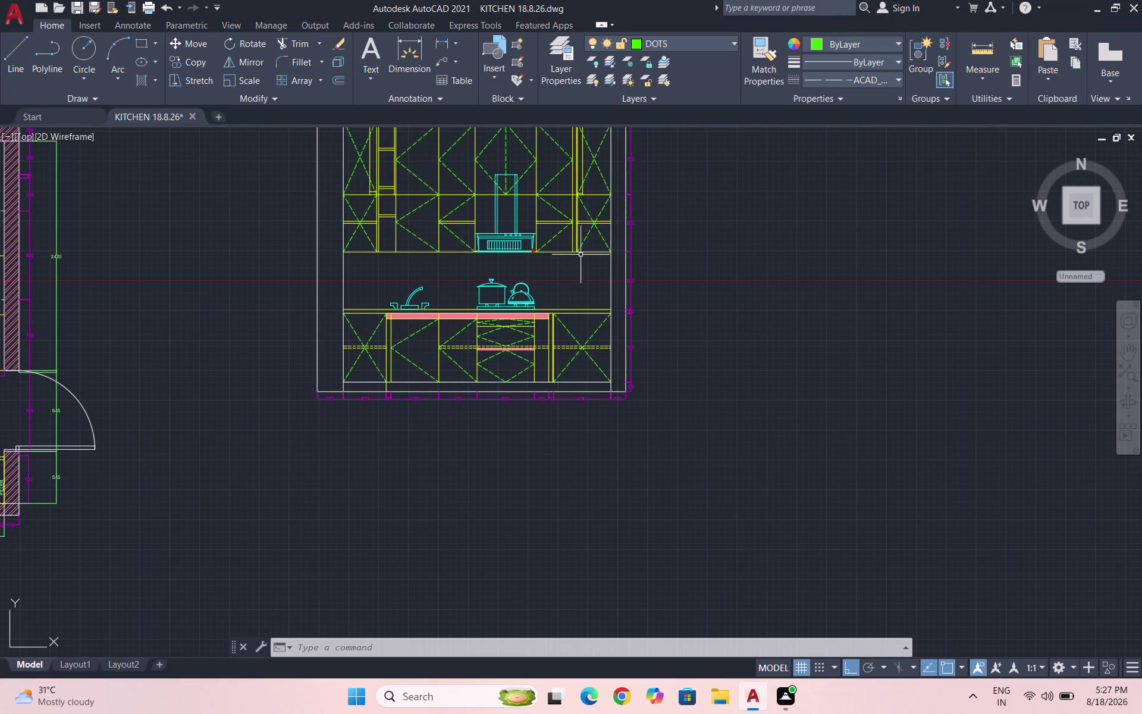
Offset the wall-cabinet bottom line by 15 to form a narrow band beneath it.
scroll(up, 3)
drag(546, 268, 539, 260)
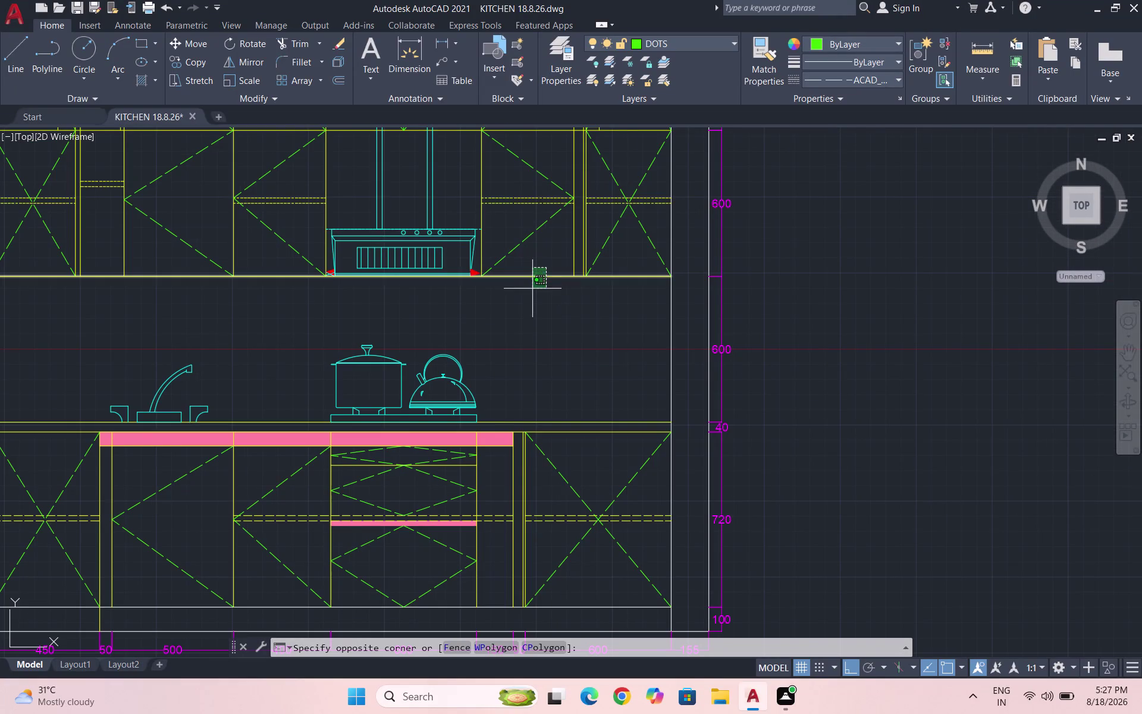
click(532, 290)
key(o)
key(Return)
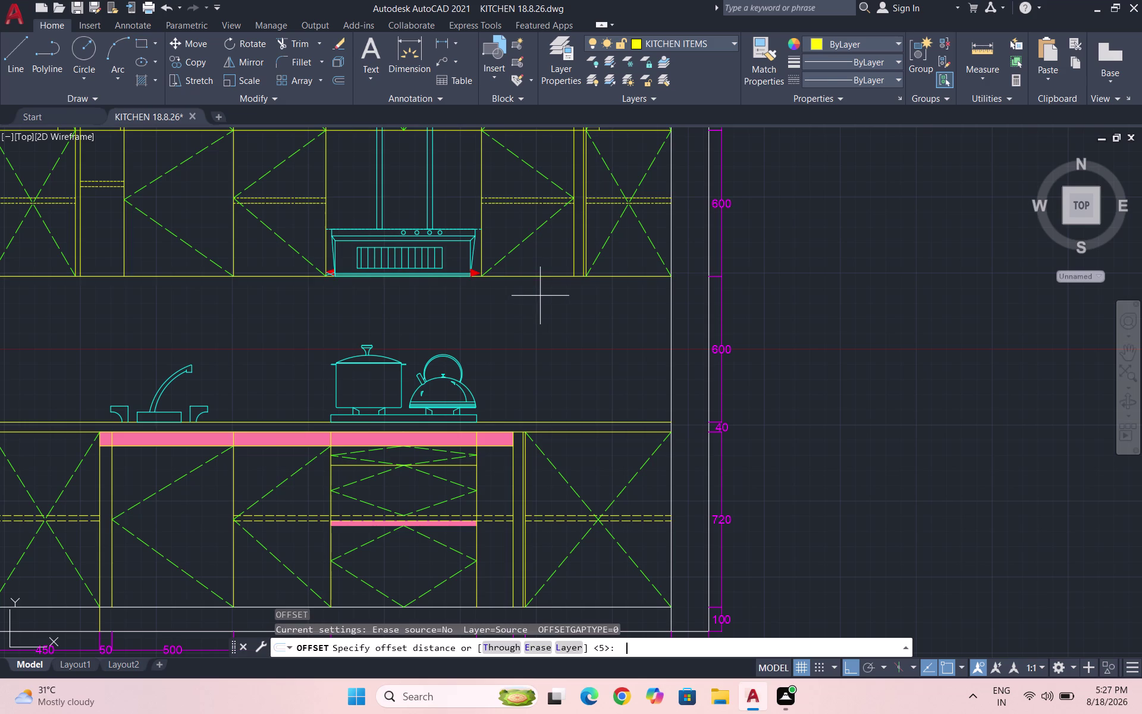
text(15)
key(shift+Return)
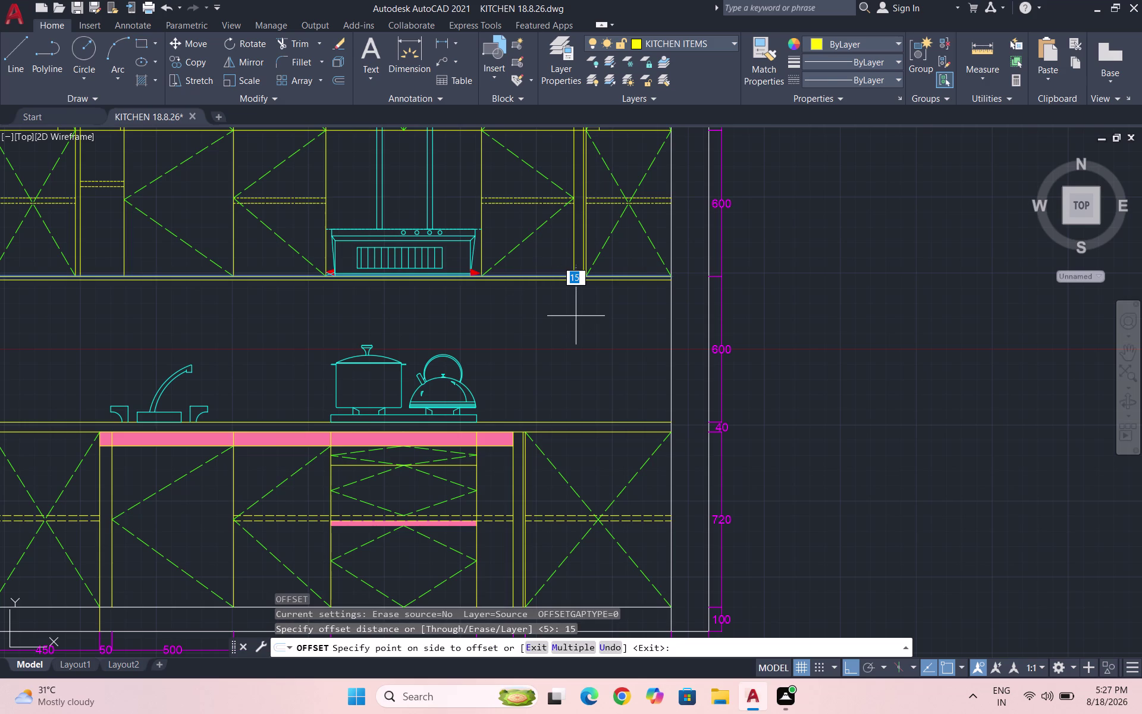
text(20)
key(Return)
key(Escape)
scroll(down, 3)
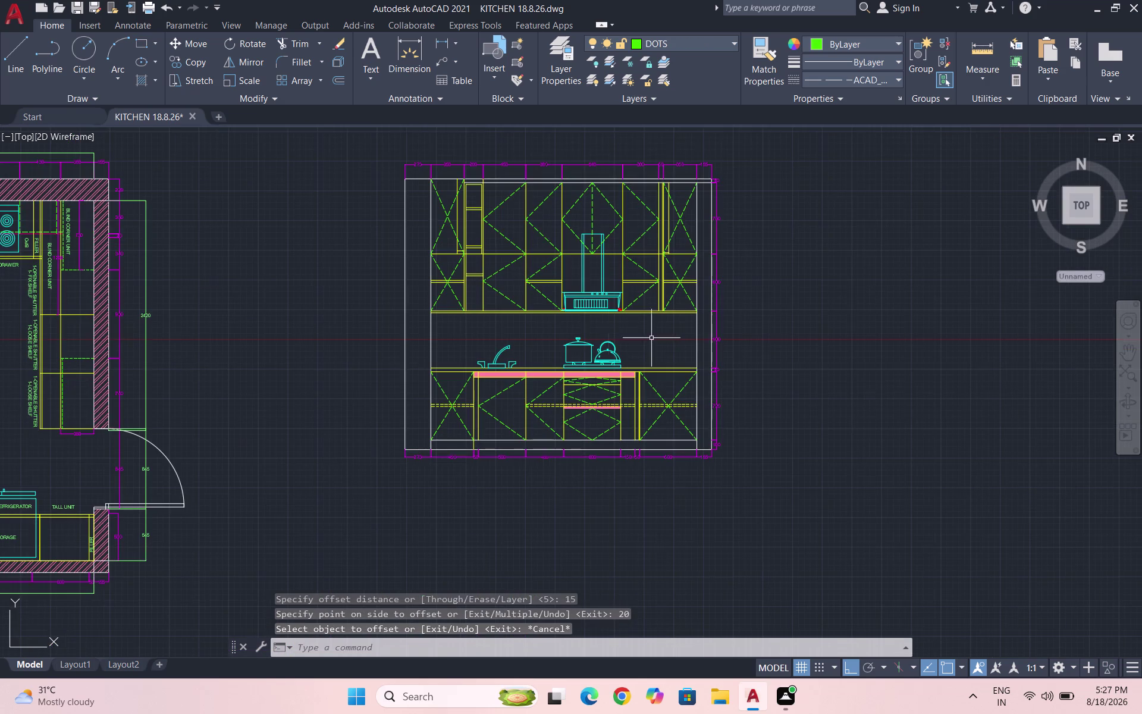
scroll(up, 3)
Make HATCH the current layer and fill the strip under the wall cabinets with SOLID hatch.
click(694, 44)
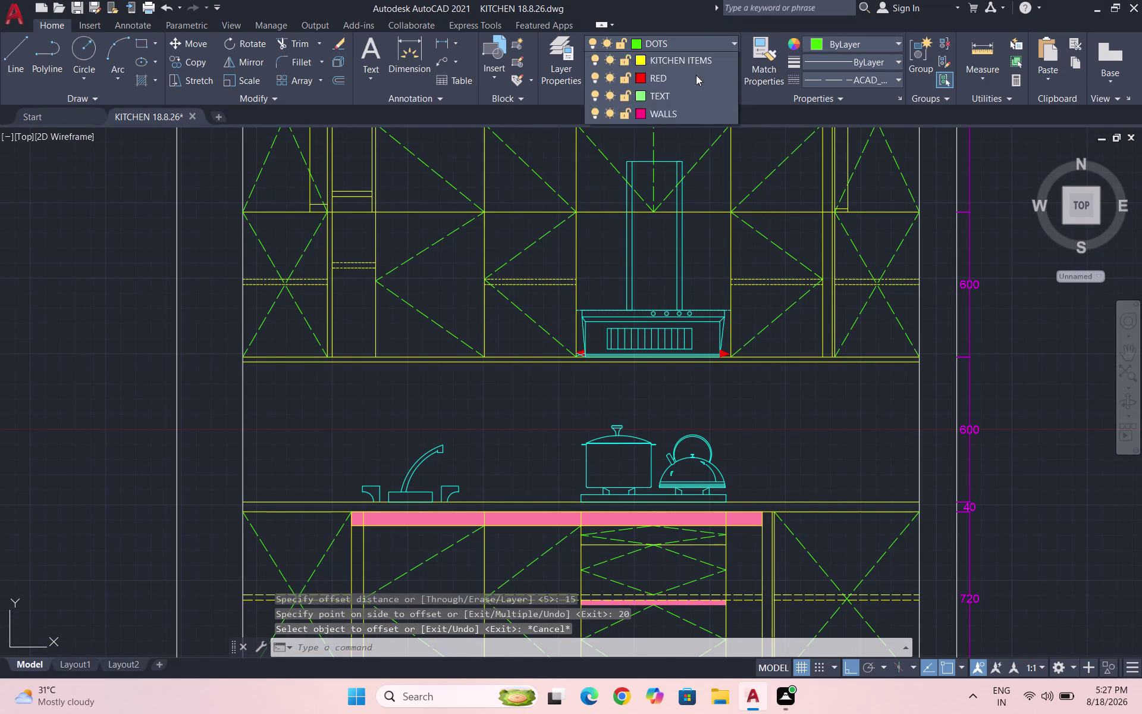
click(682, 156)
key(h)
key(Return)
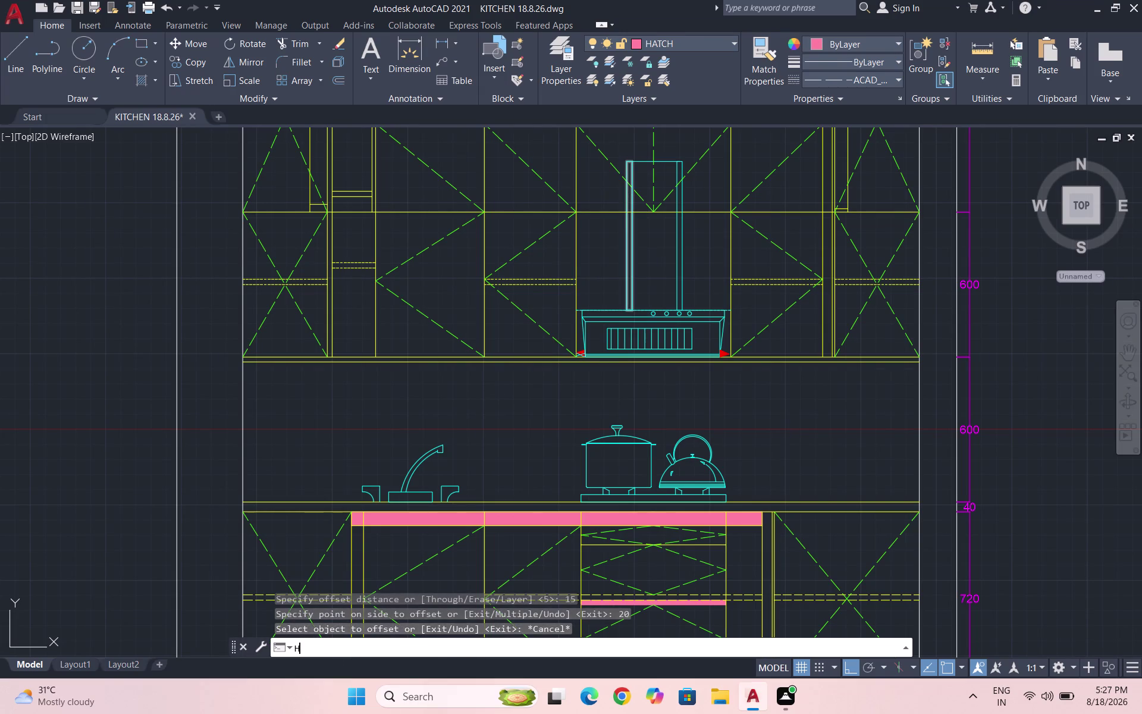
click(129, 83)
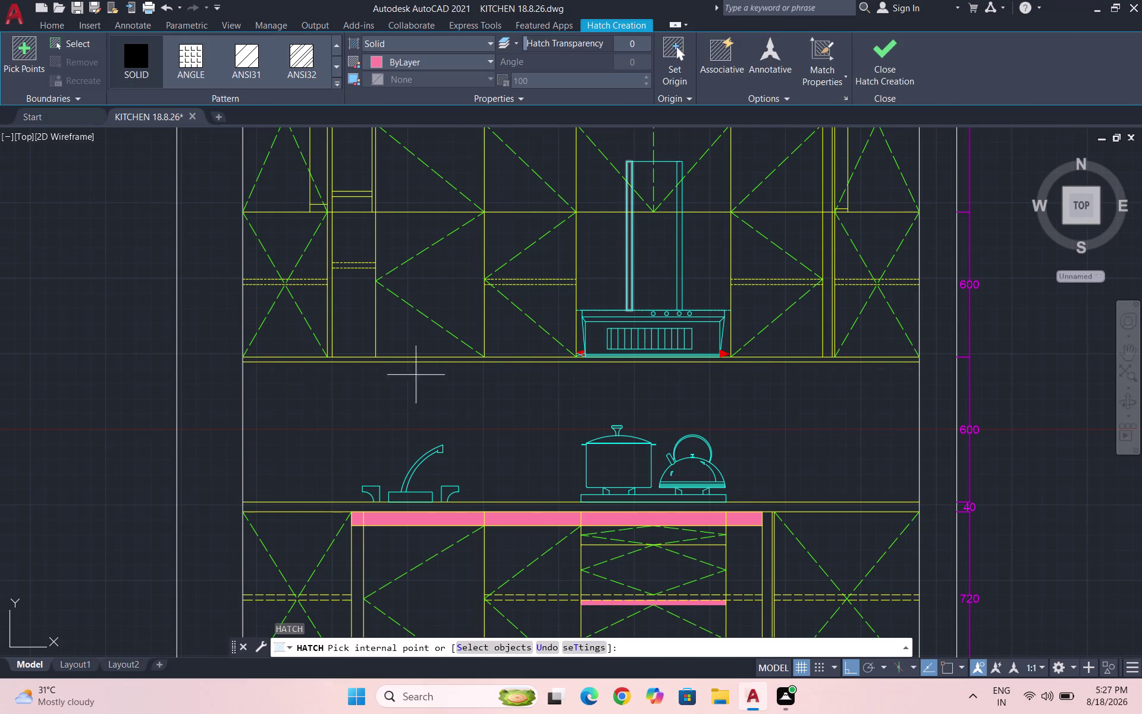
click(426, 361)
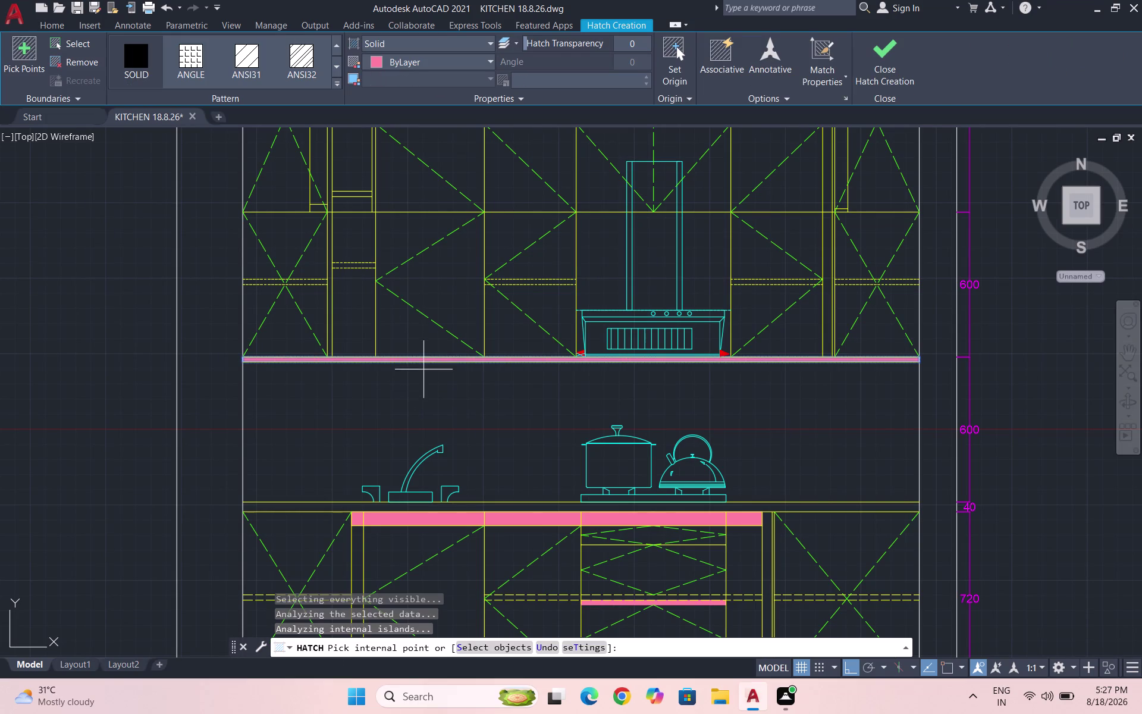
key(Escape)
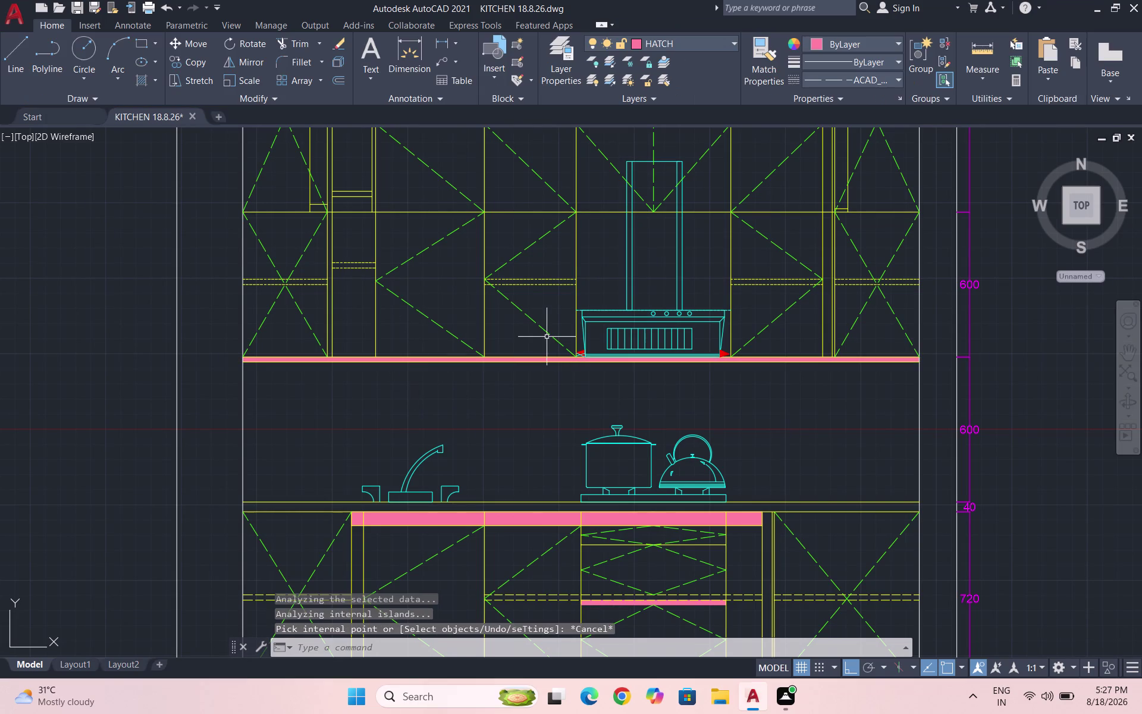
Save the drawing with Ctrl+S.
key(ctrl+s)
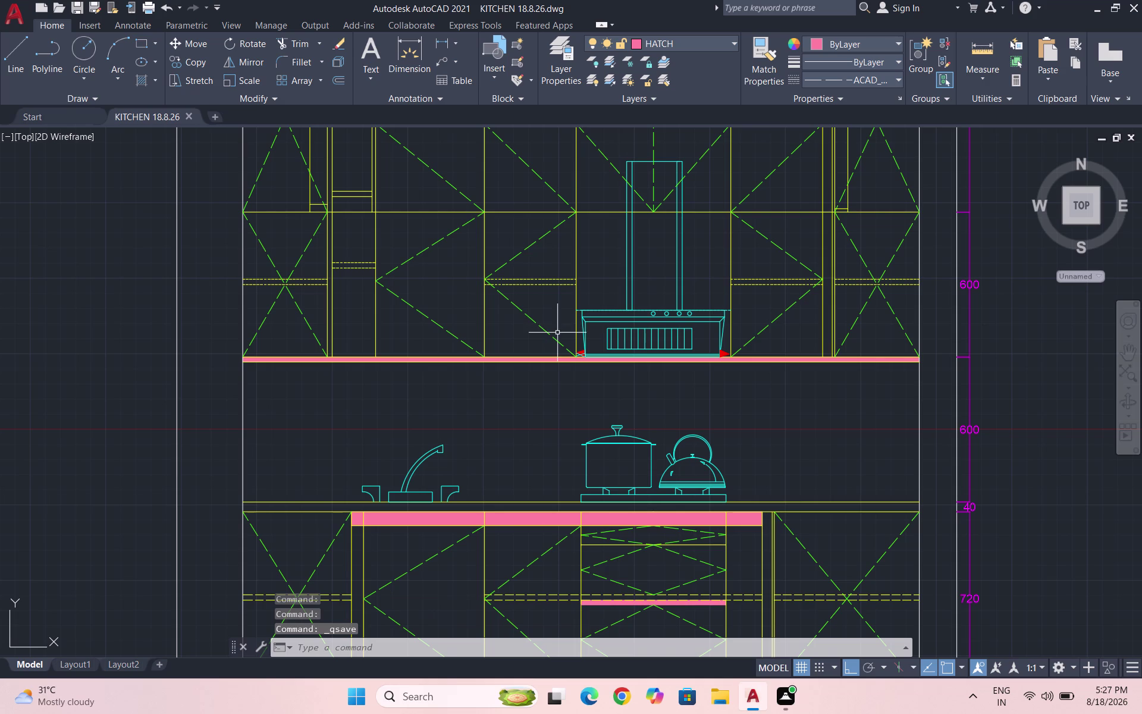
key(Escape)
scroll(down, 3)
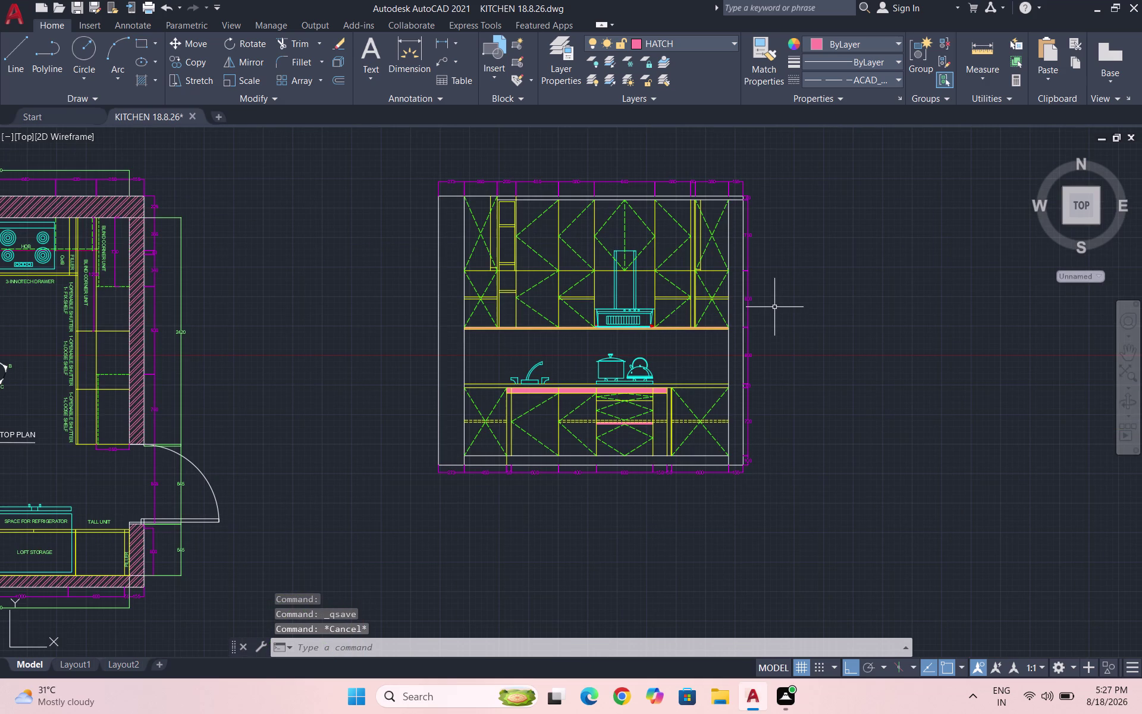
key(shift+s)
Window-select the top plan's 1-OPENABLE SHUTTER label and start a copy, then cancel it.
scroll(down, 3)
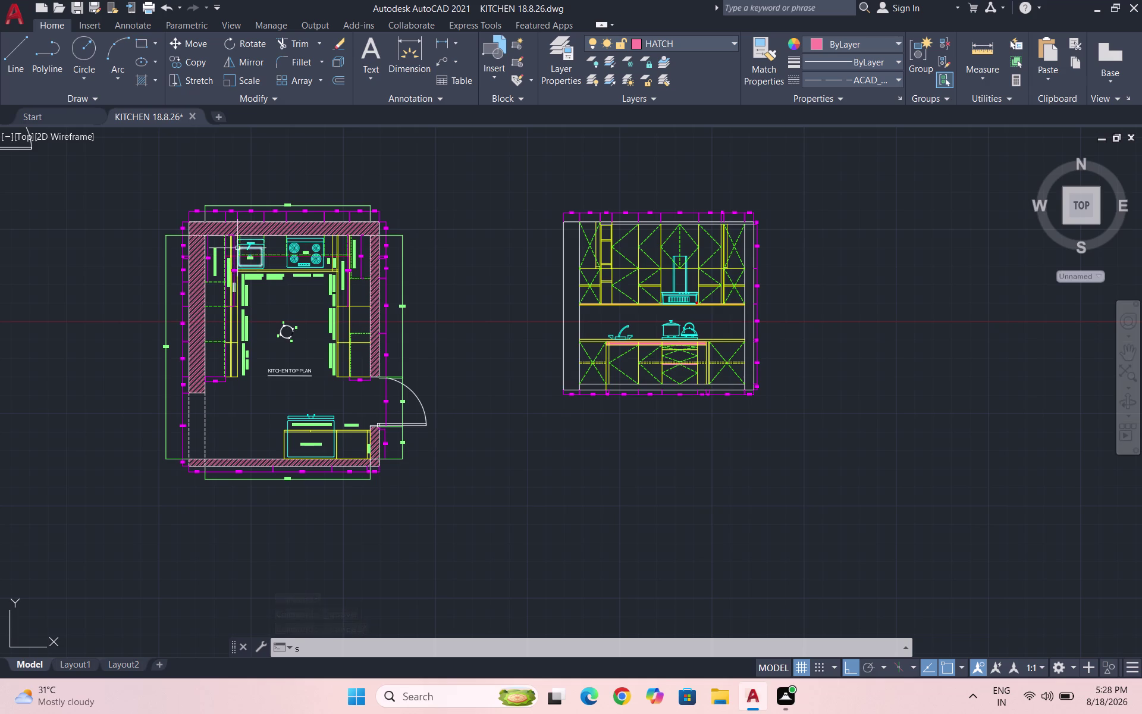
scroll(up, 3)
scroll(up, 3)
drag(335, 331, 331, 325)
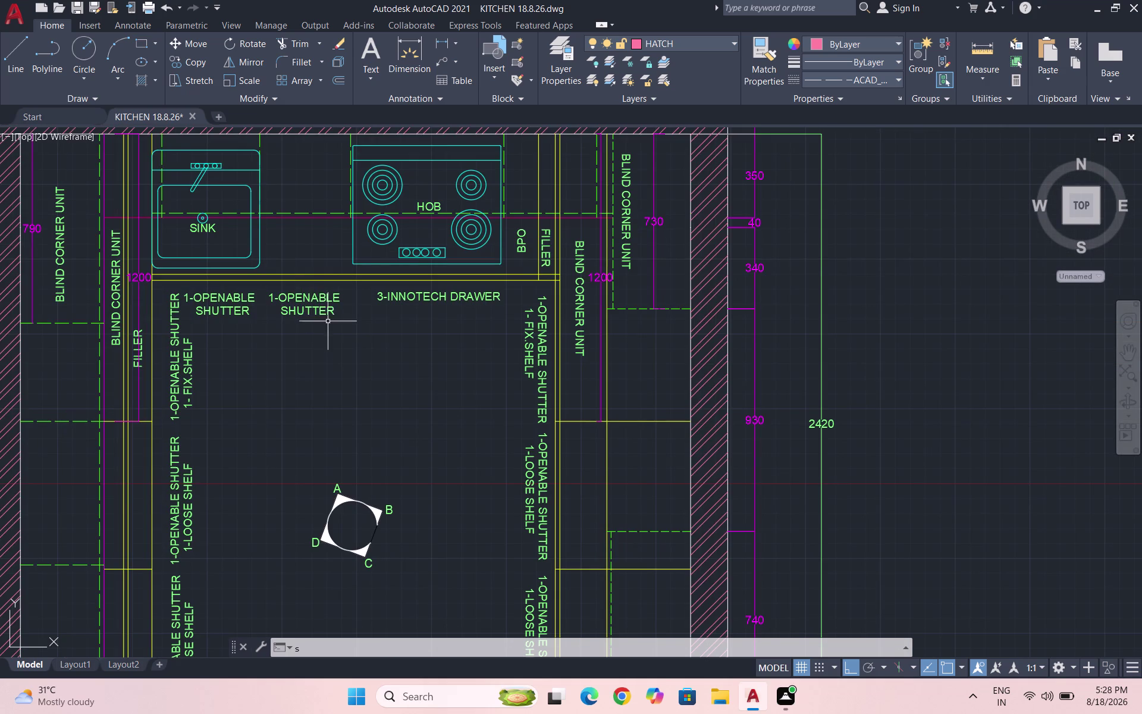
key(Escape)
click(342, 330)
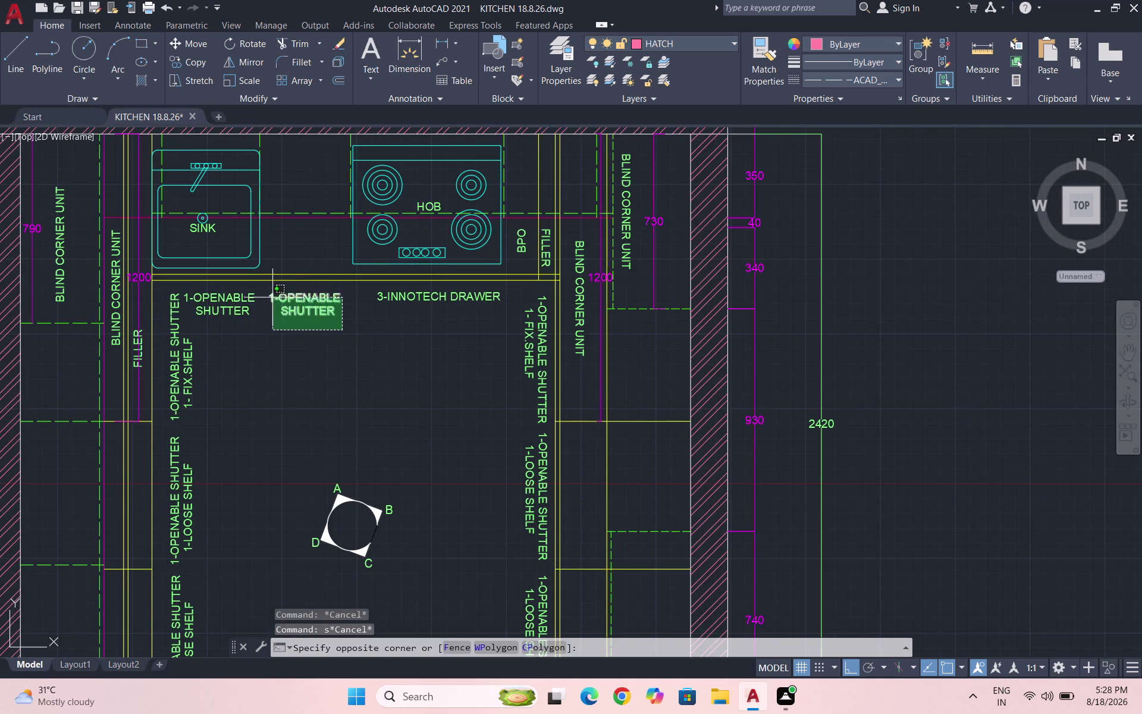
click(269, 294)
text(CO)
key(Return)
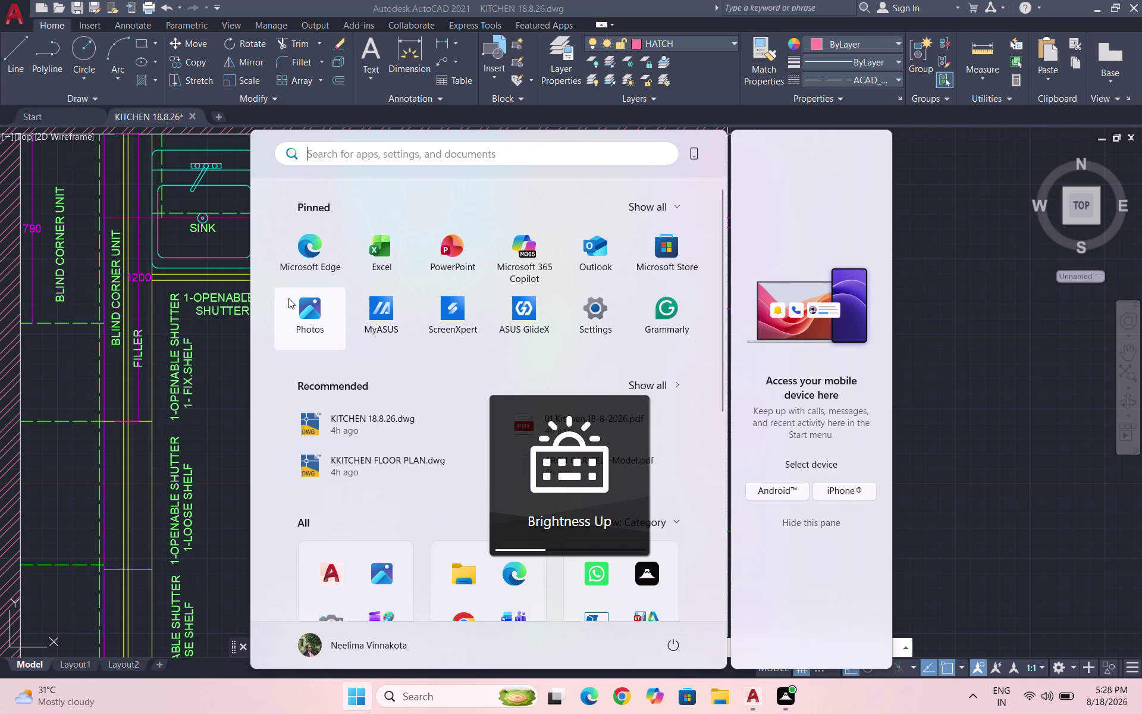
key(Escape)
scroll(down, 3)
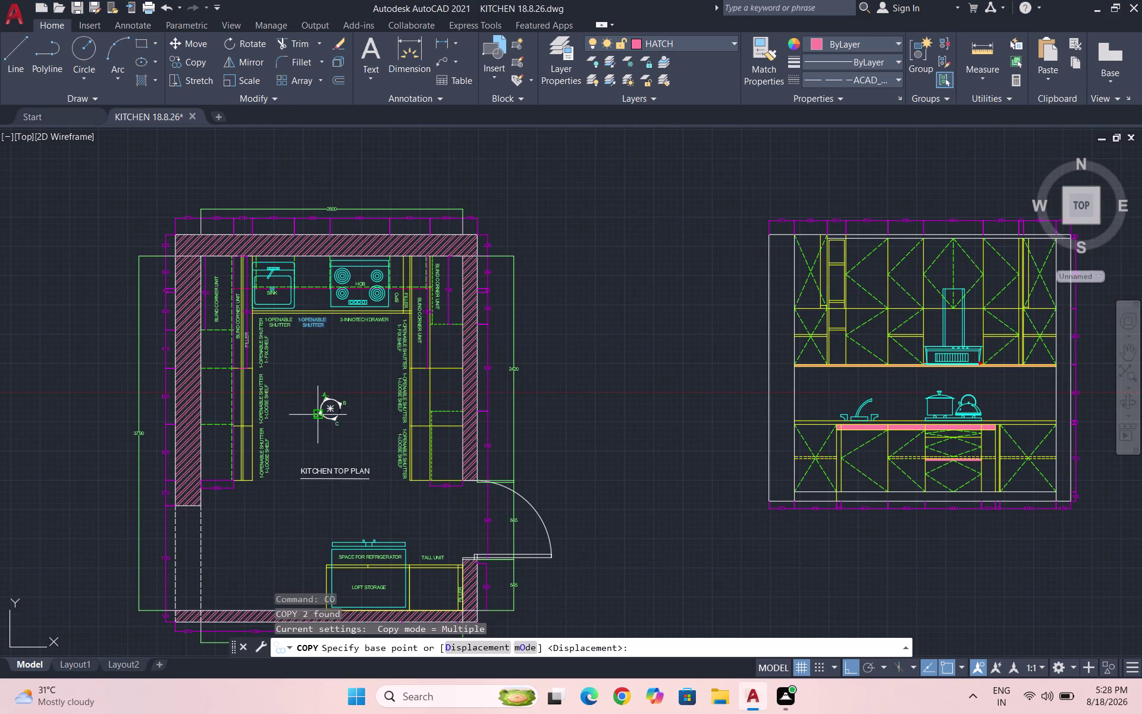
key(Escape)
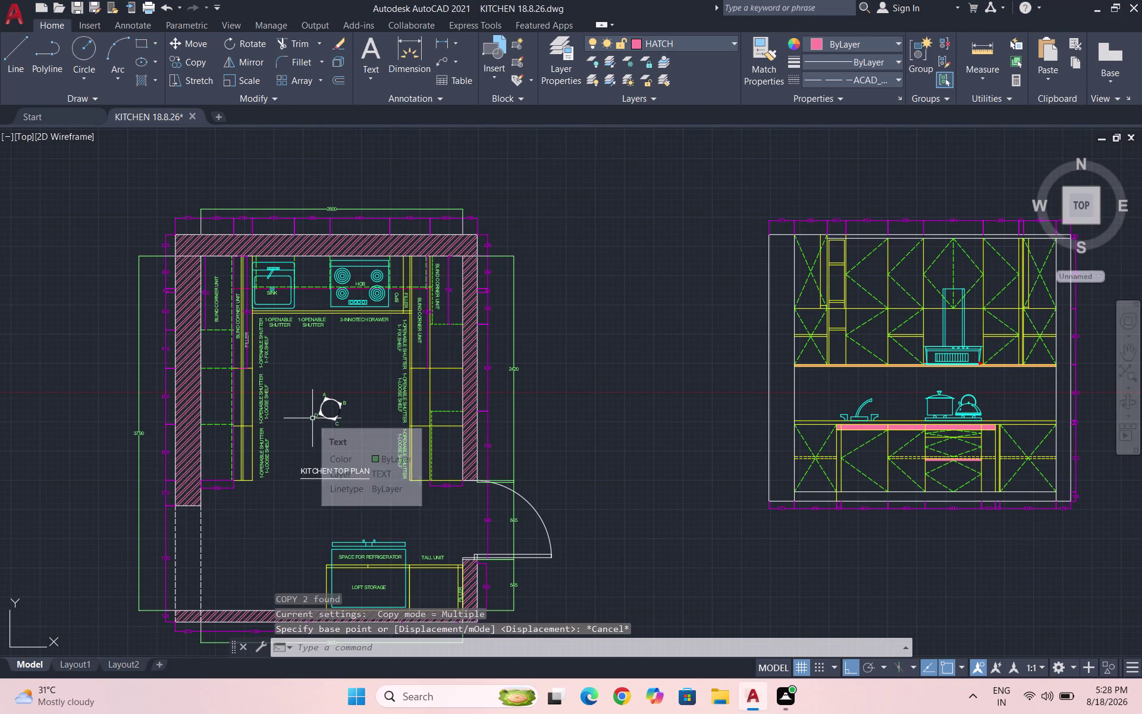
With ortho off, reselect the shutter label and copy it from its corner base point.
key(F8)
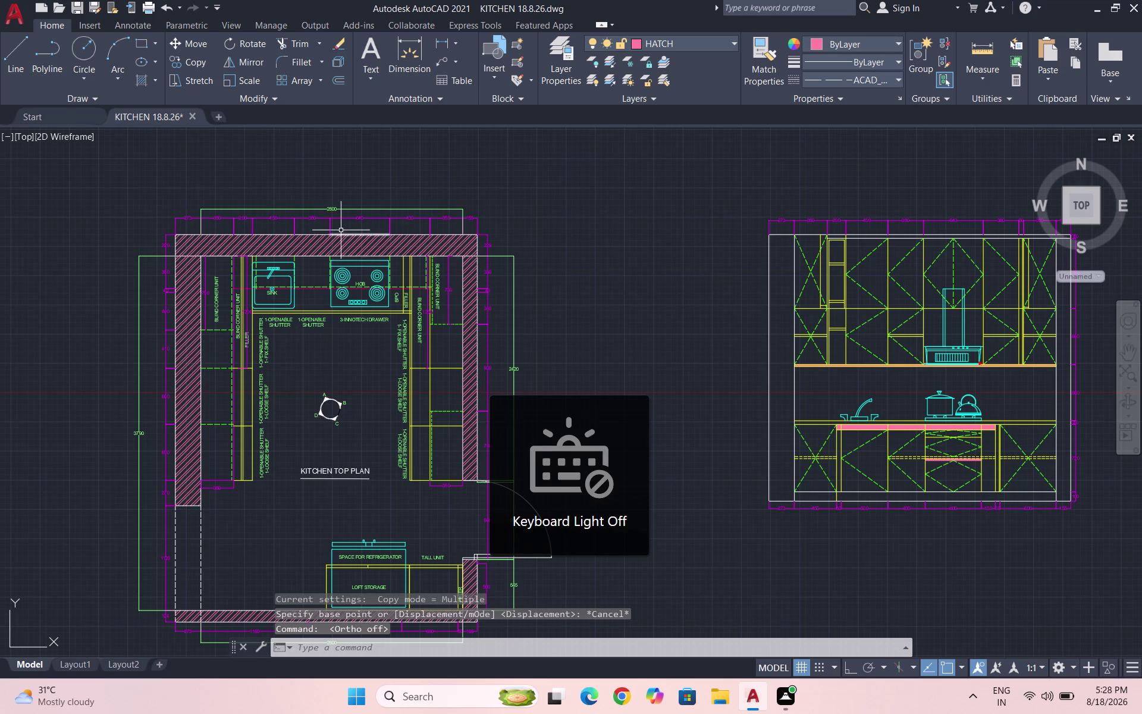
scroll(up, 3)
click(313, 490)
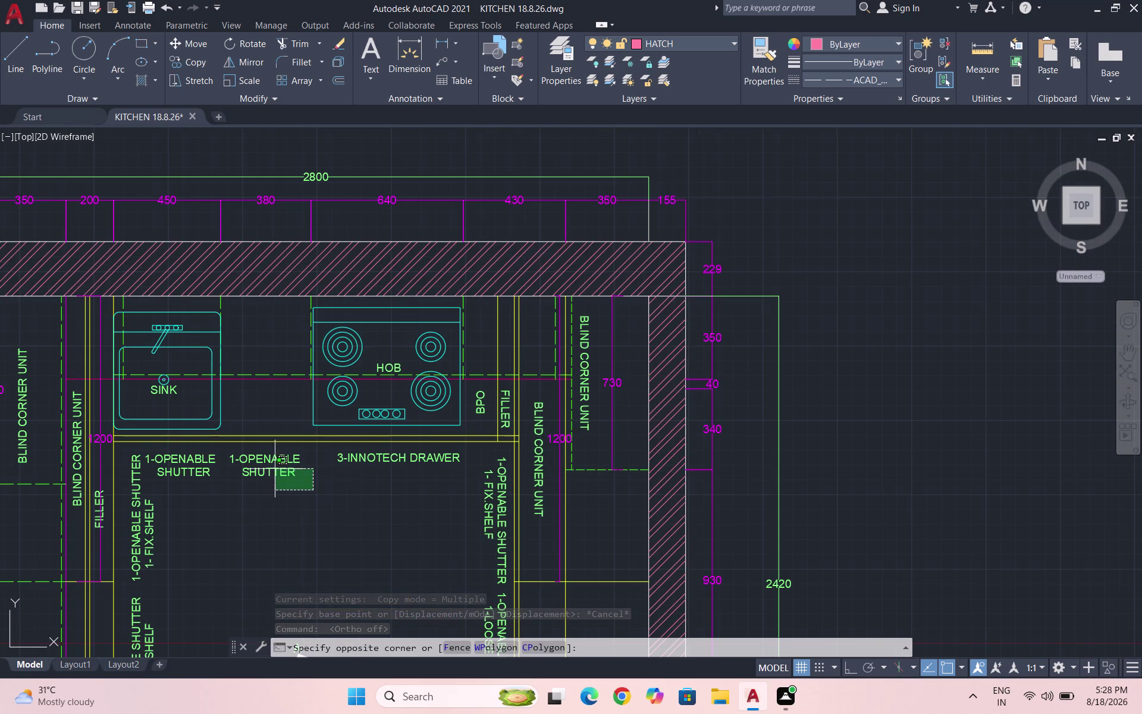
click(238, 450)
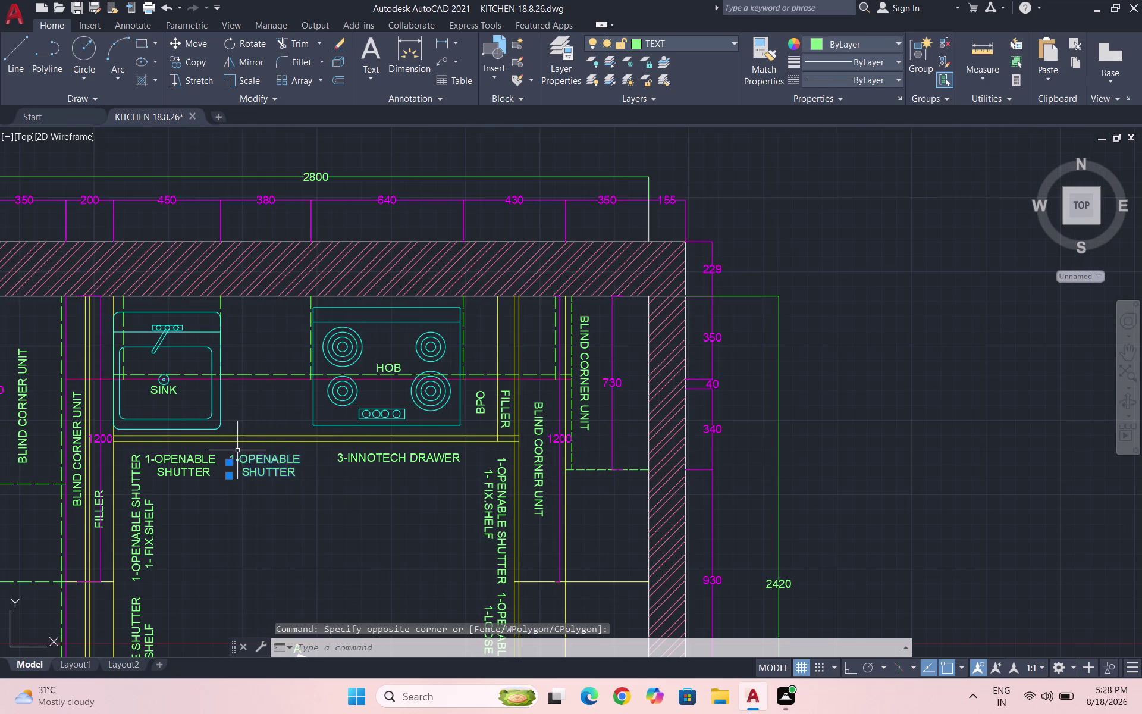
text(CO)
key(Return)
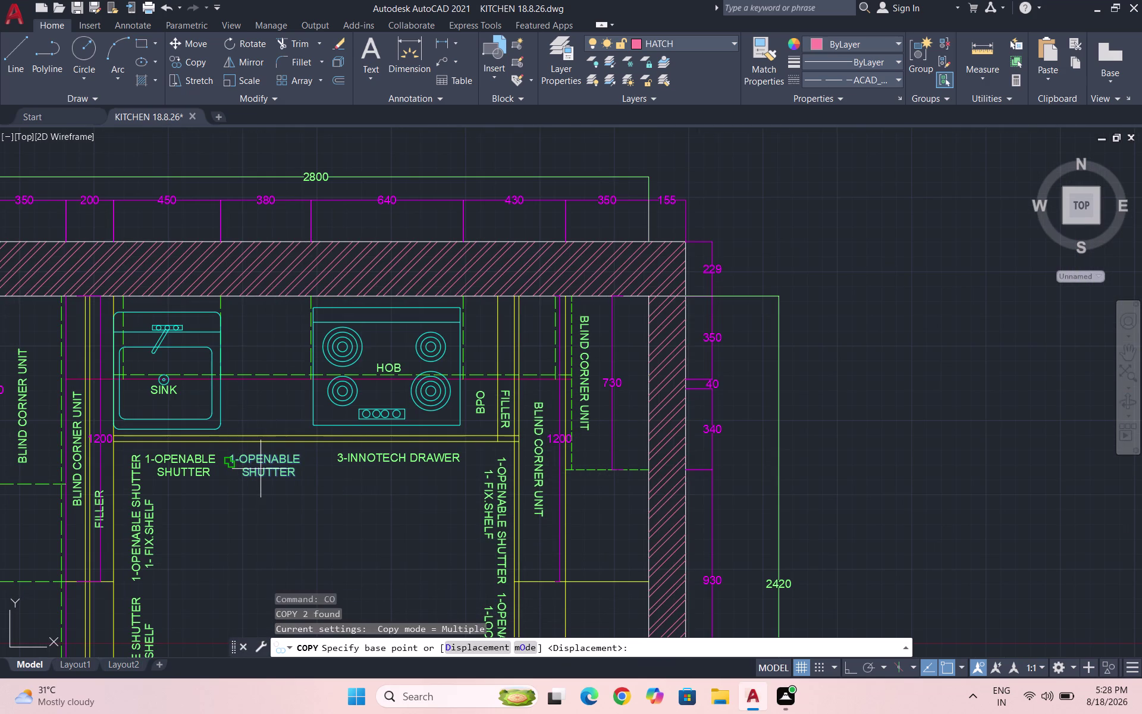
click(260, 469)
scroll(down, 3)
scroll(down, 3)
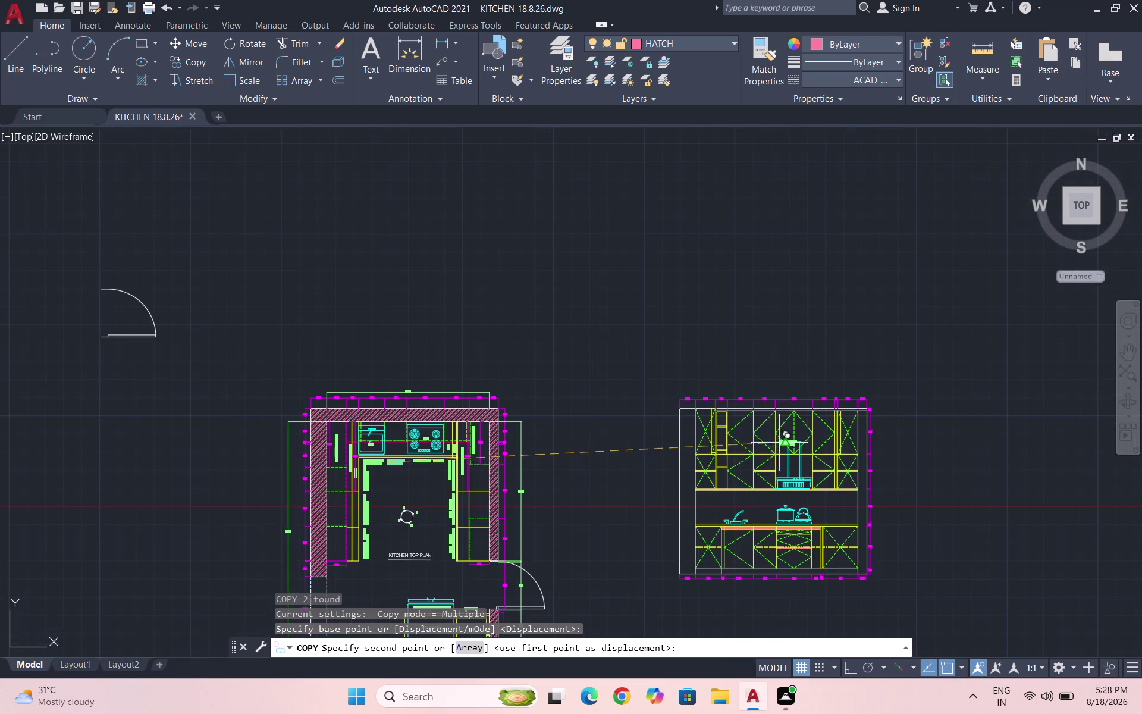
Place shutter label copies on two wall cabinets and one lower cabinet.
scroll(up, 3)
scroll(up, 3)
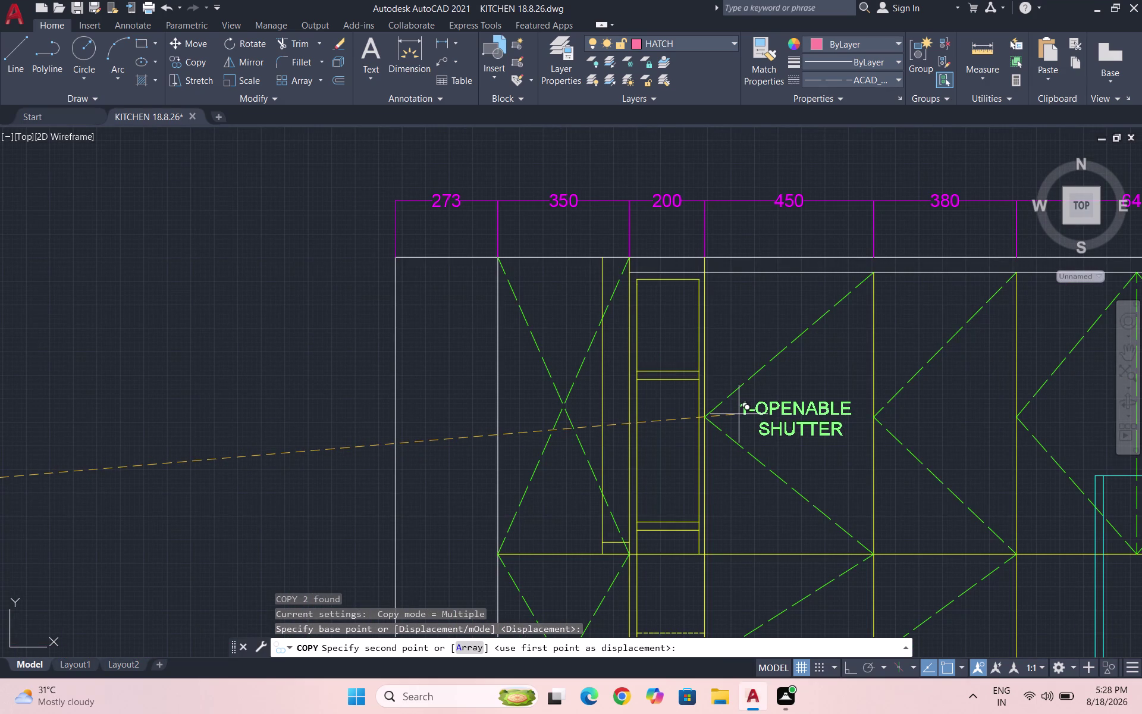
click(739, 413)
scroll(down, 3)
scroll(up, 3)
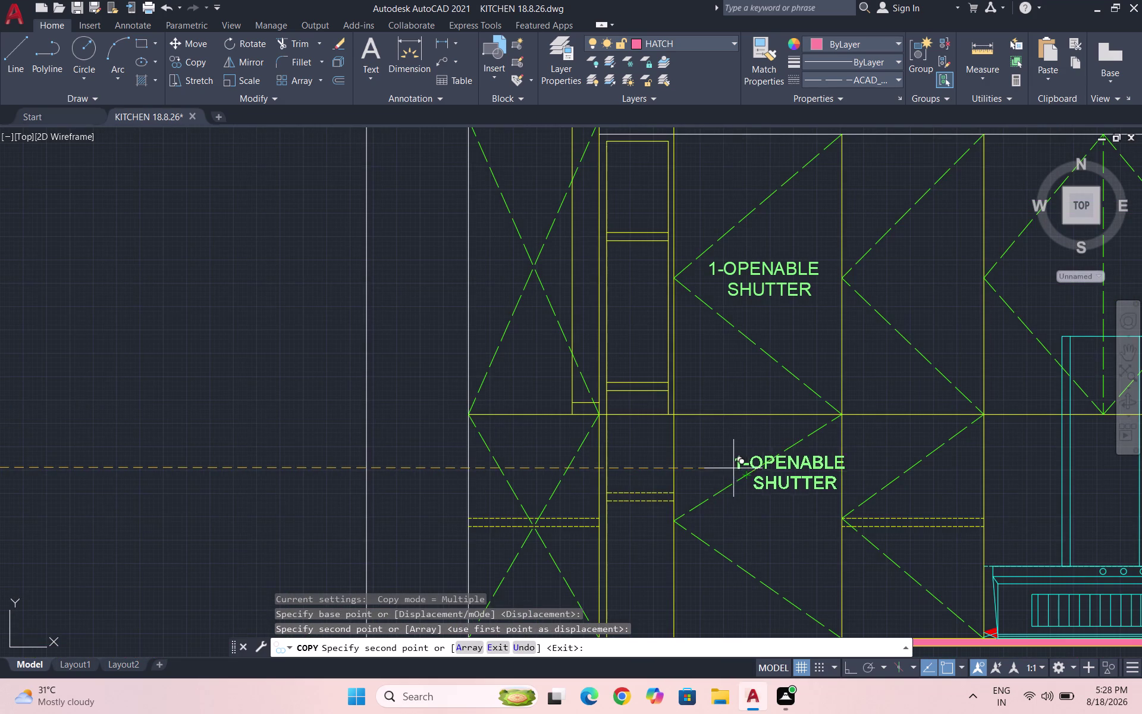
scroll(up, 3)
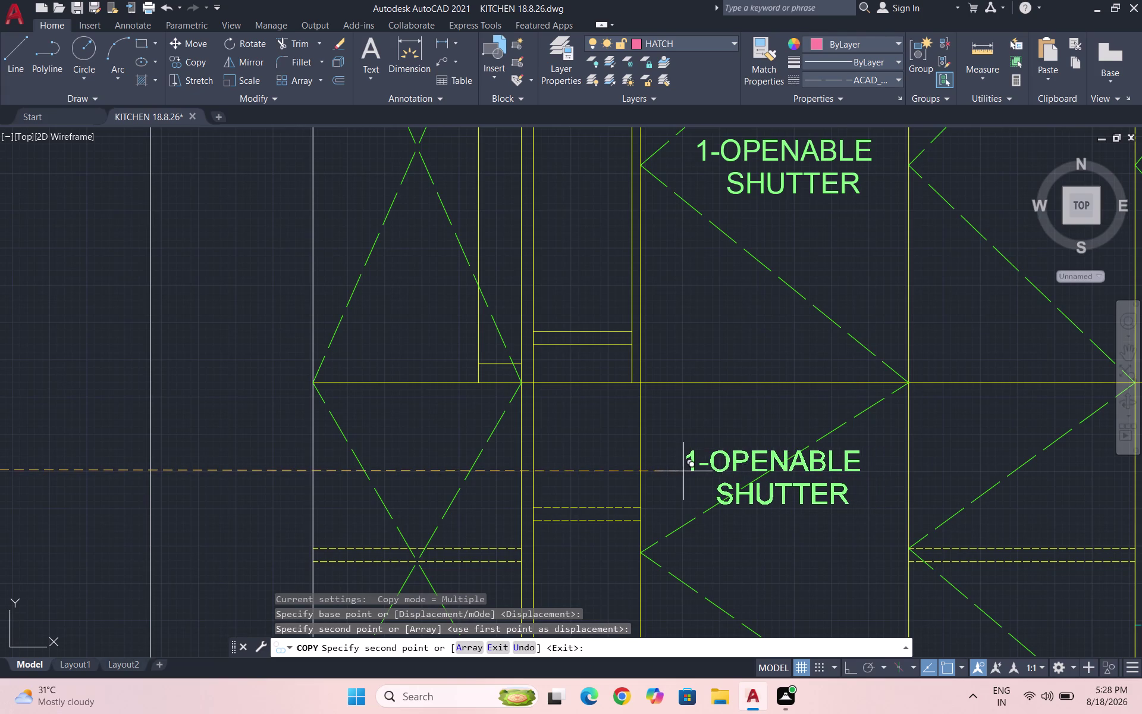
click(684, 471)
scroll(down, 3)
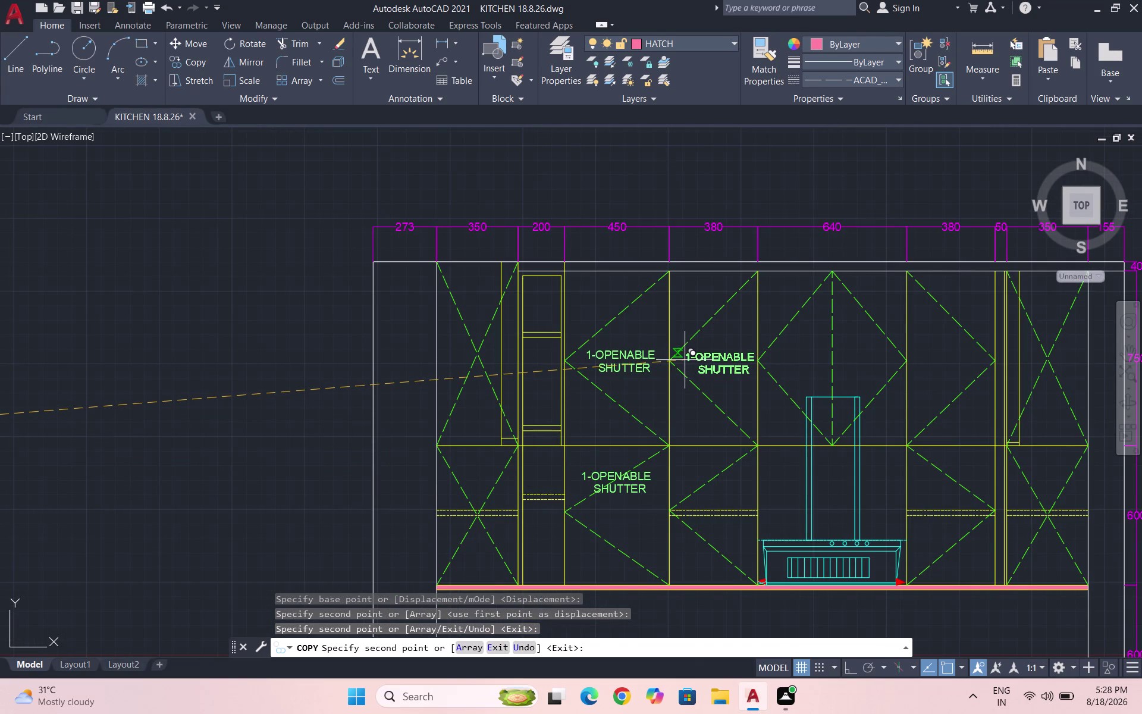
click(685, 358)
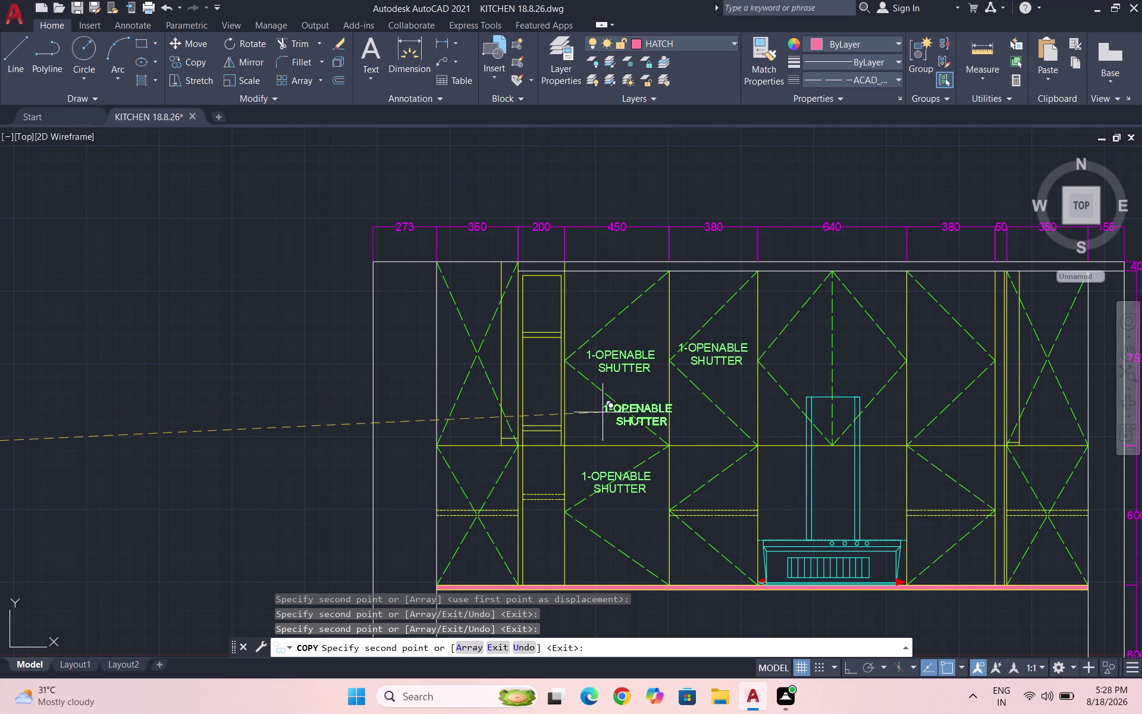
key(Escape)
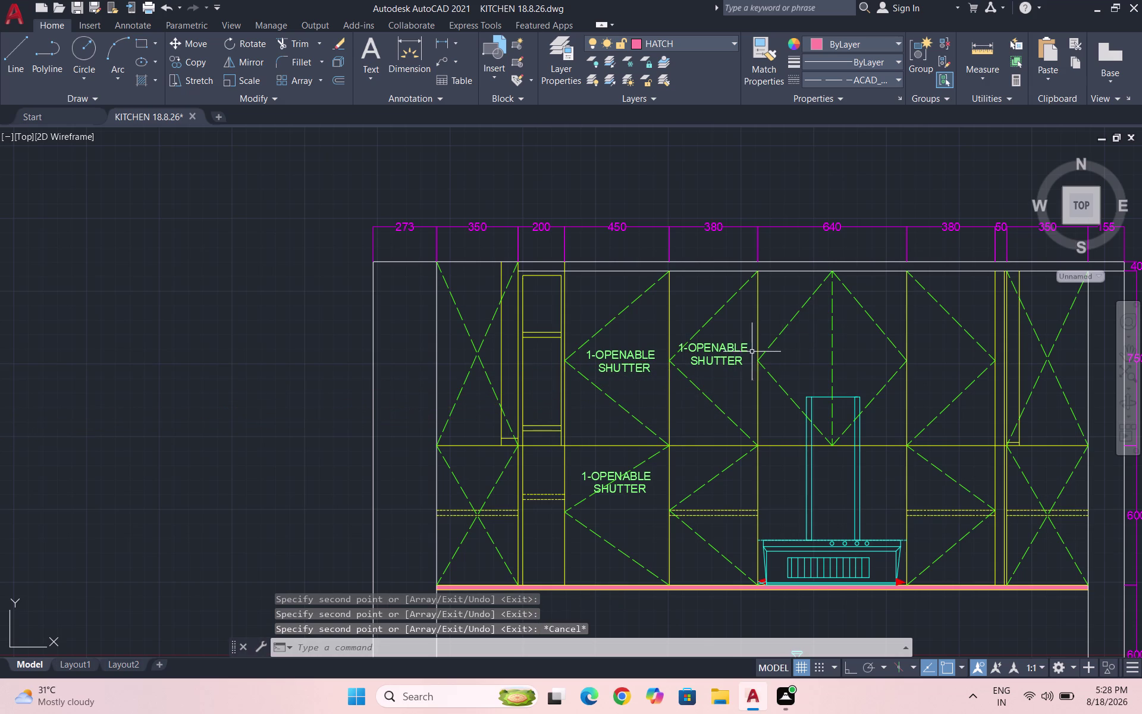
Delete the extra shutter label on the right.
scroll(up, 3)
drag(731, 391, 731, 385)
click(686, 335)
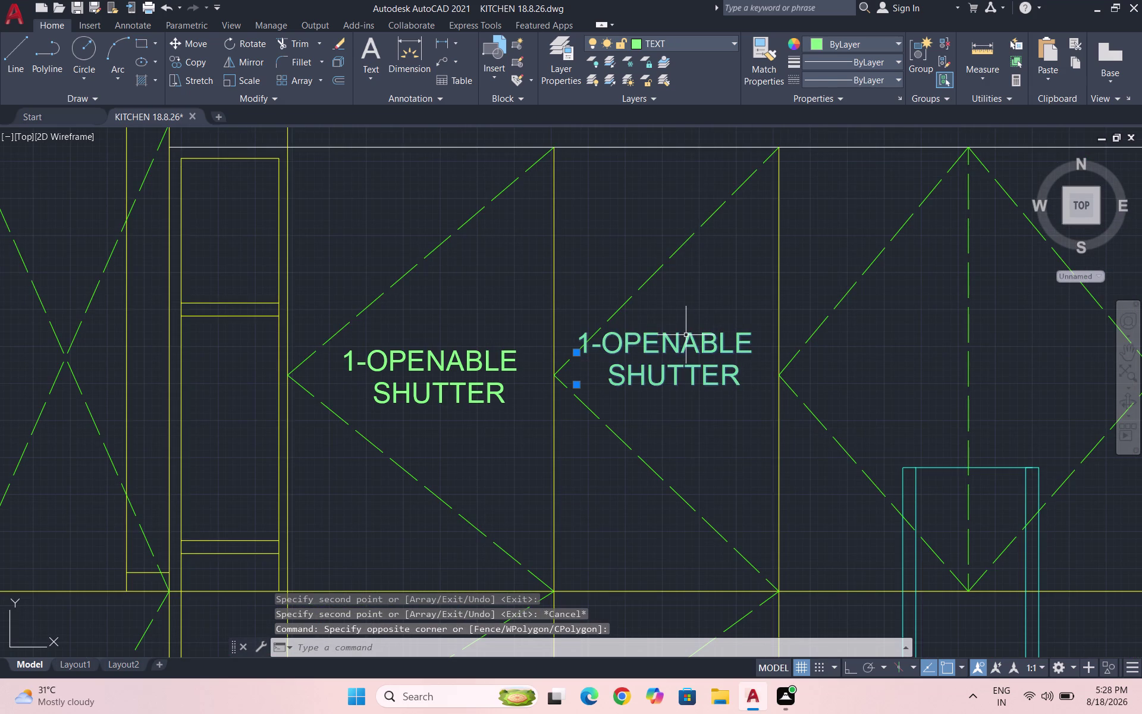
key(Delete)
With ortho back on, copy the remaining shutter label into the next cabinet.
key(F8)
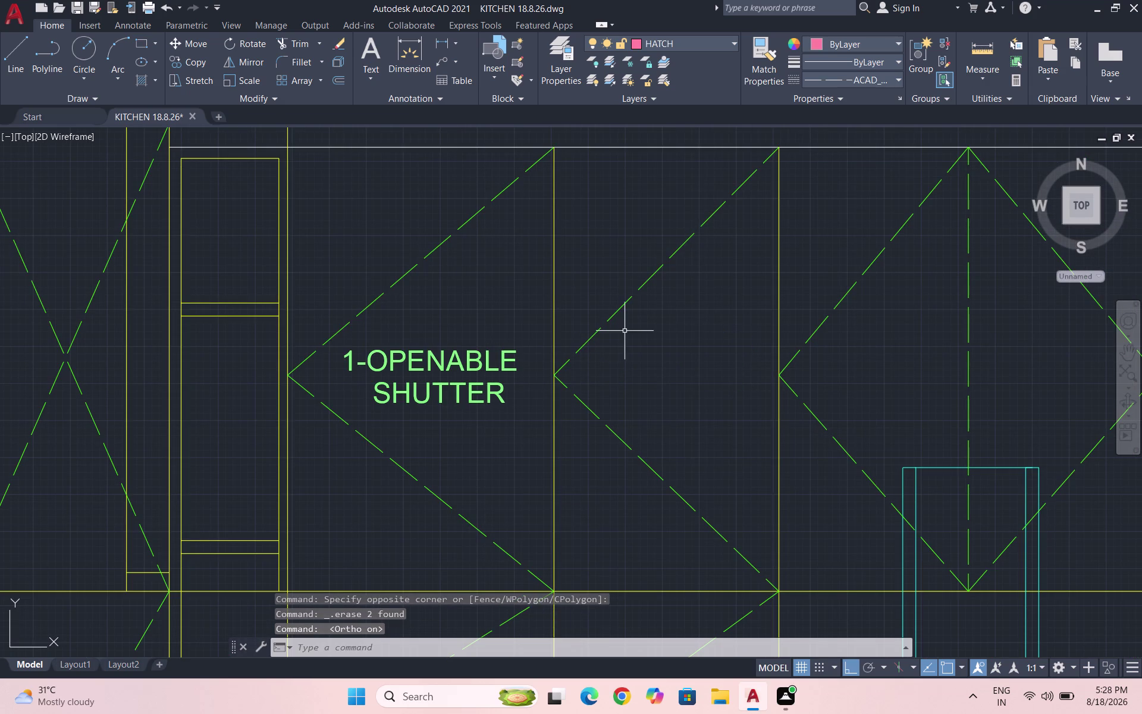
drag(500, 412, 500, 407)
click(371, 337)
text(CO)
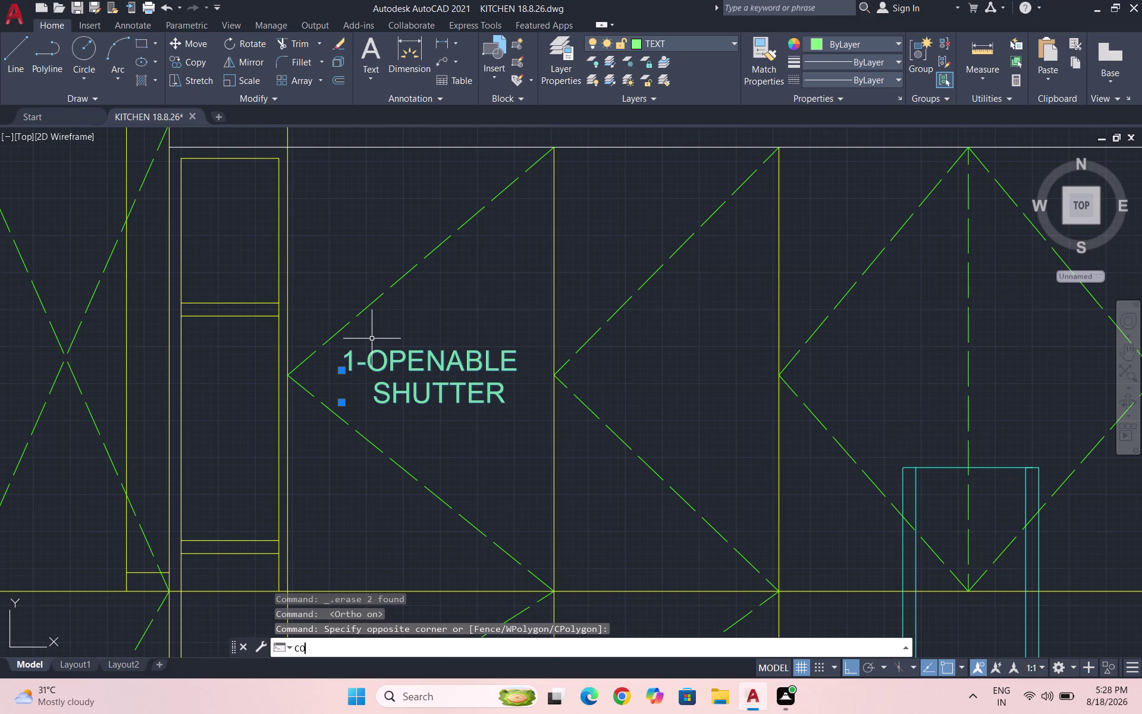
key(Return)
drag(429, 389, 436, 388)
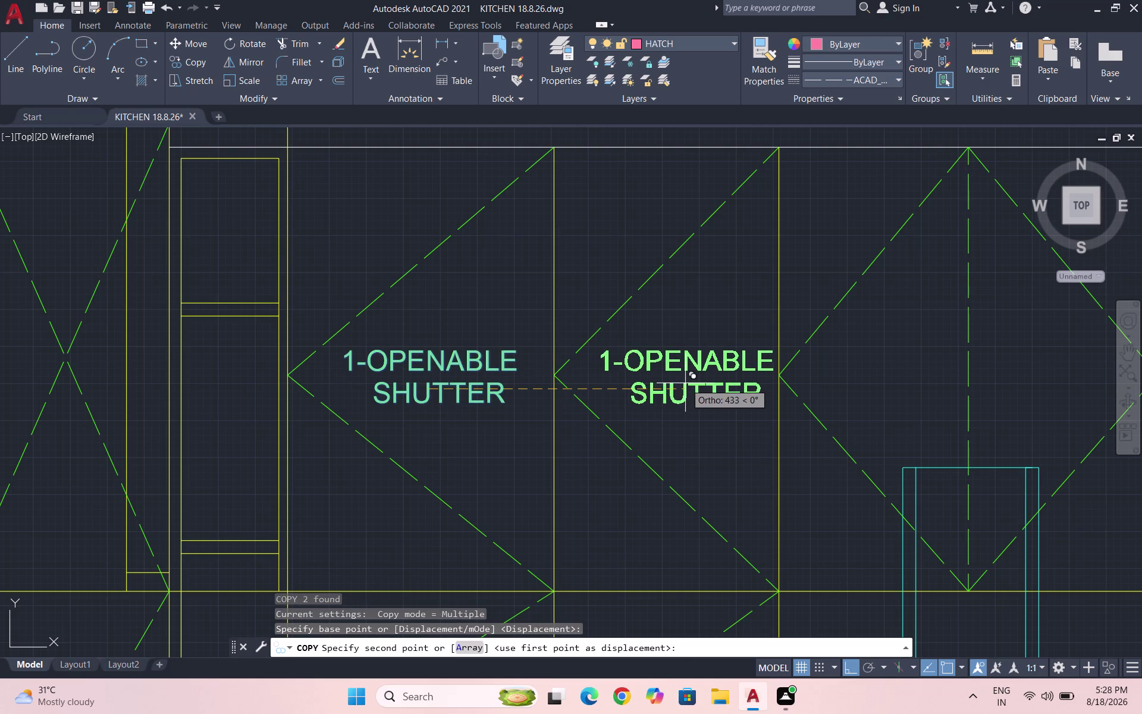
click(674, 381)
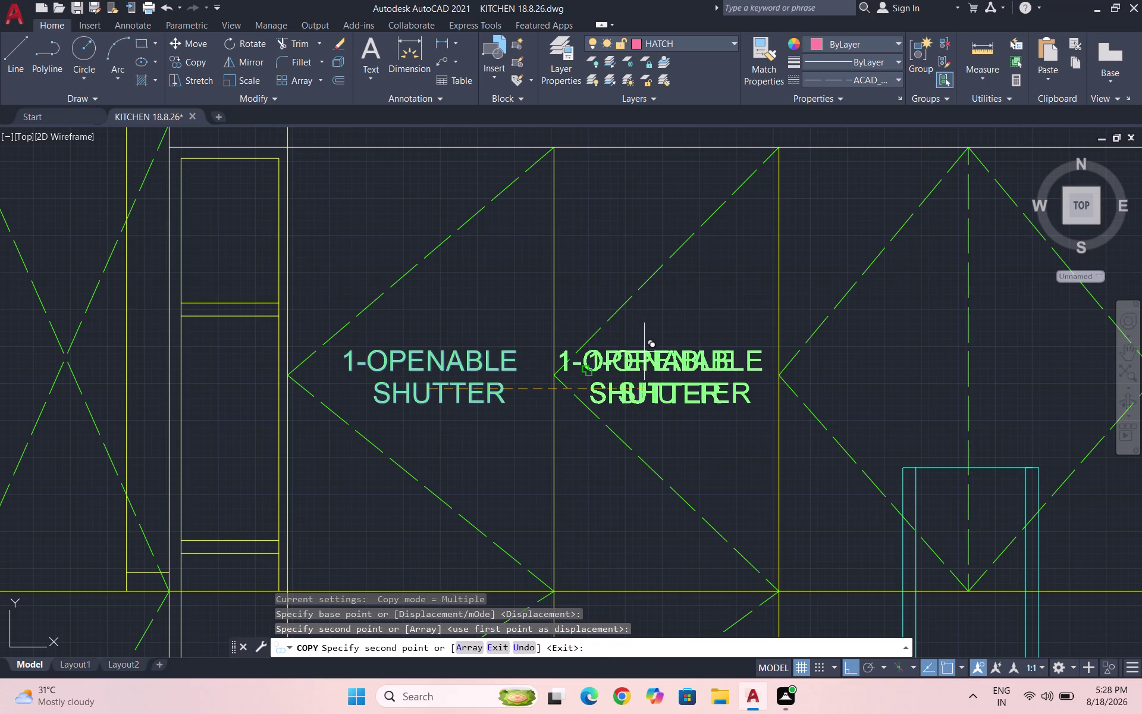
scroll(down, 3)
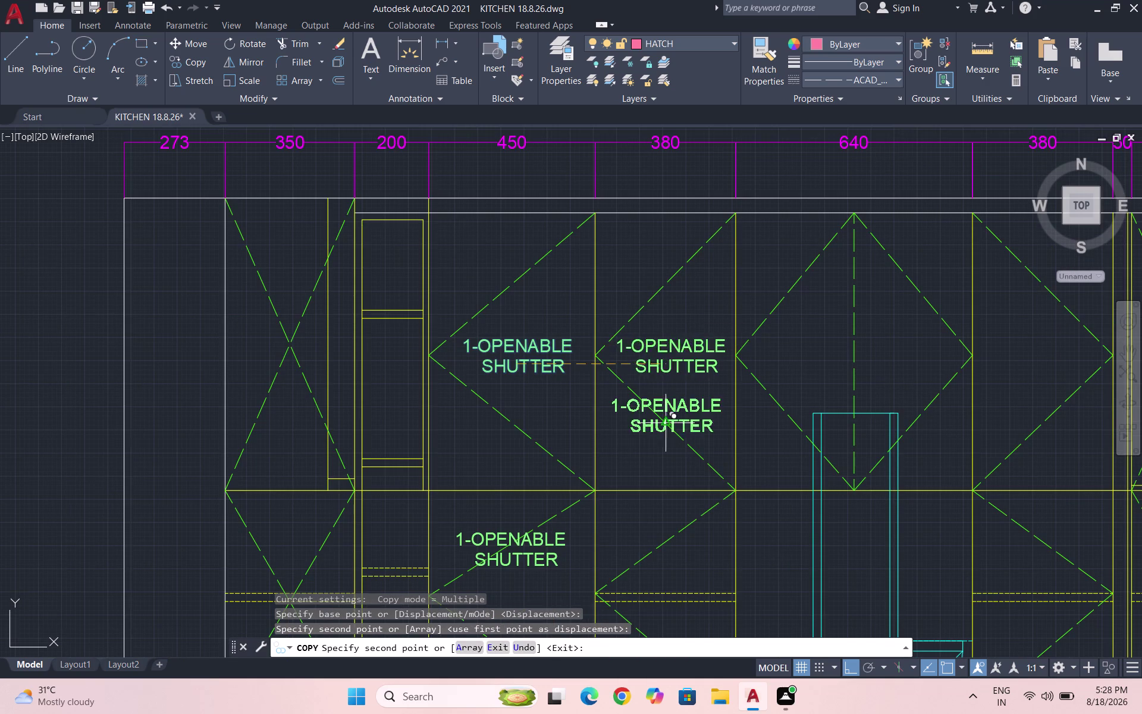
key(Escape)
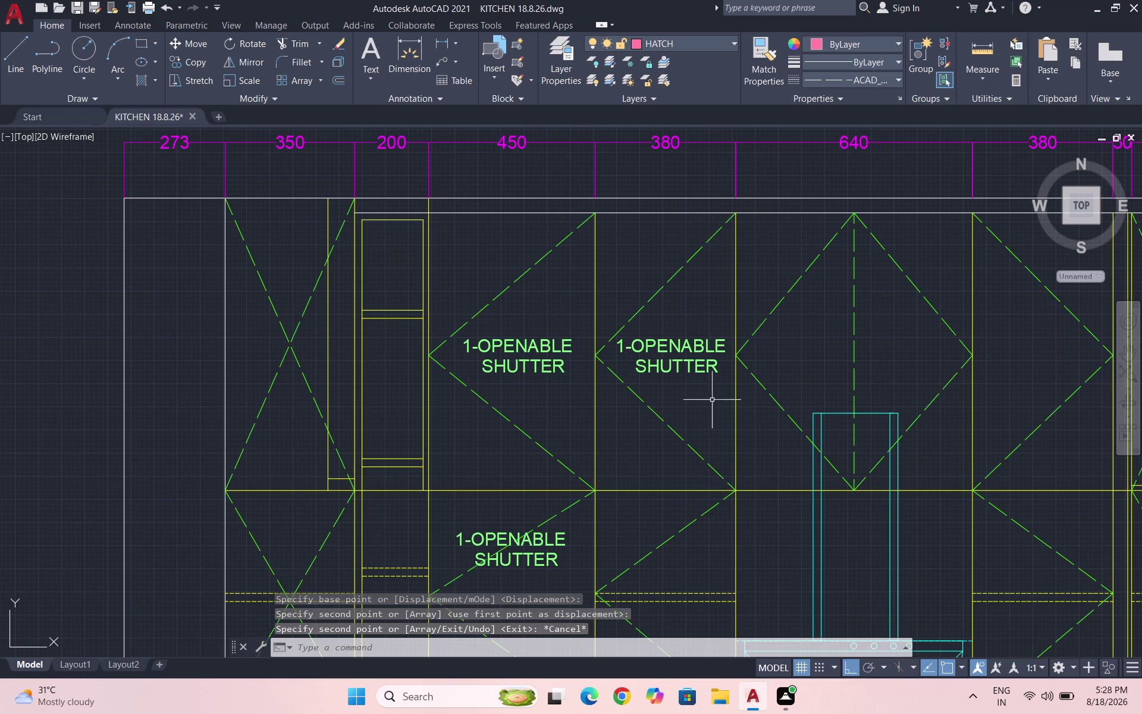
Copy the upper shutter label into a lower cabinet and the cabinet right of the hood.
drag(716, 387, 711, 372)
click(675, 329)
text(CO)
key(Return)
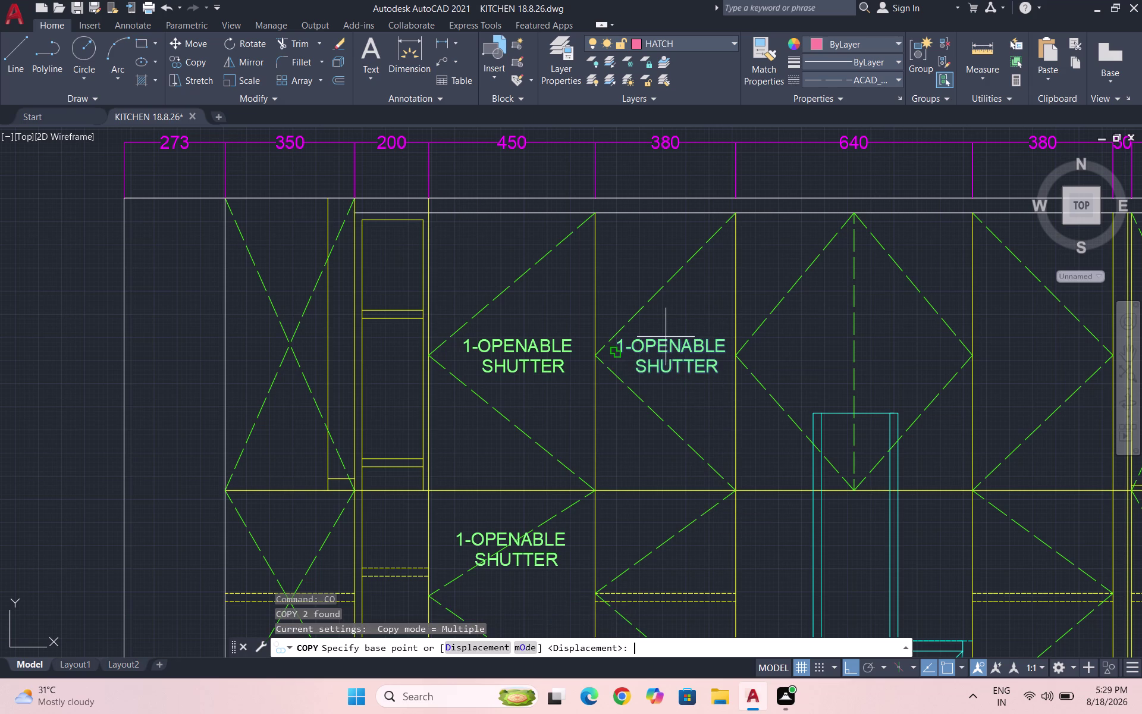
click(665, 341)
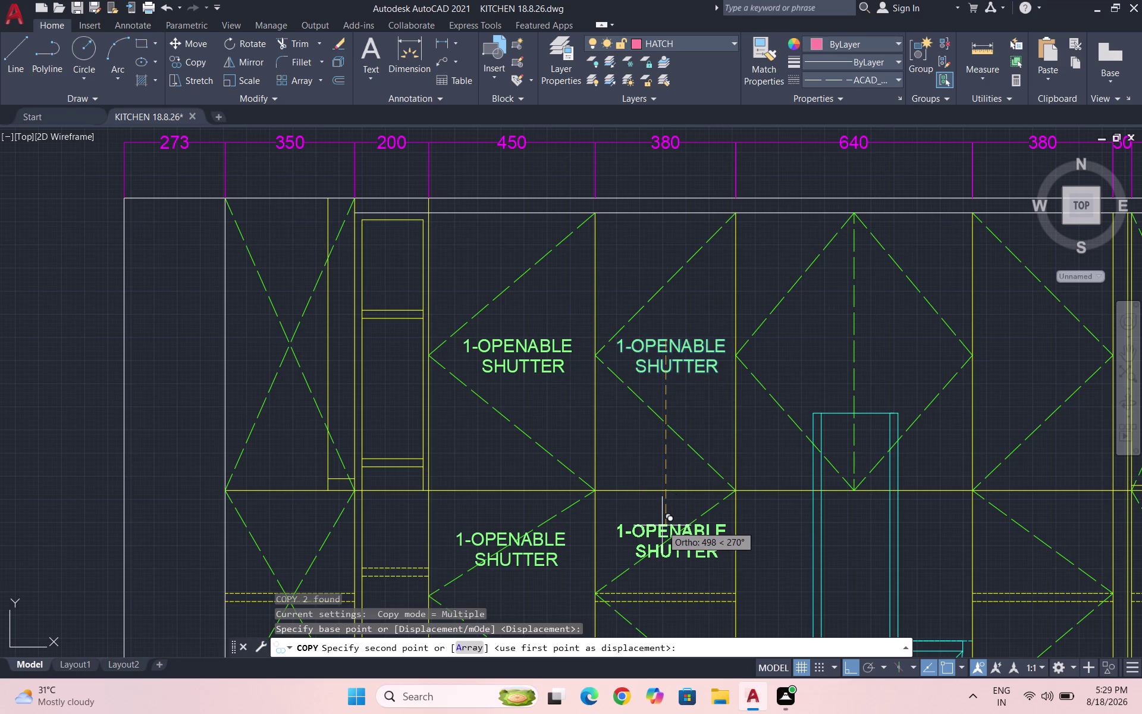
scroll(up, 3)
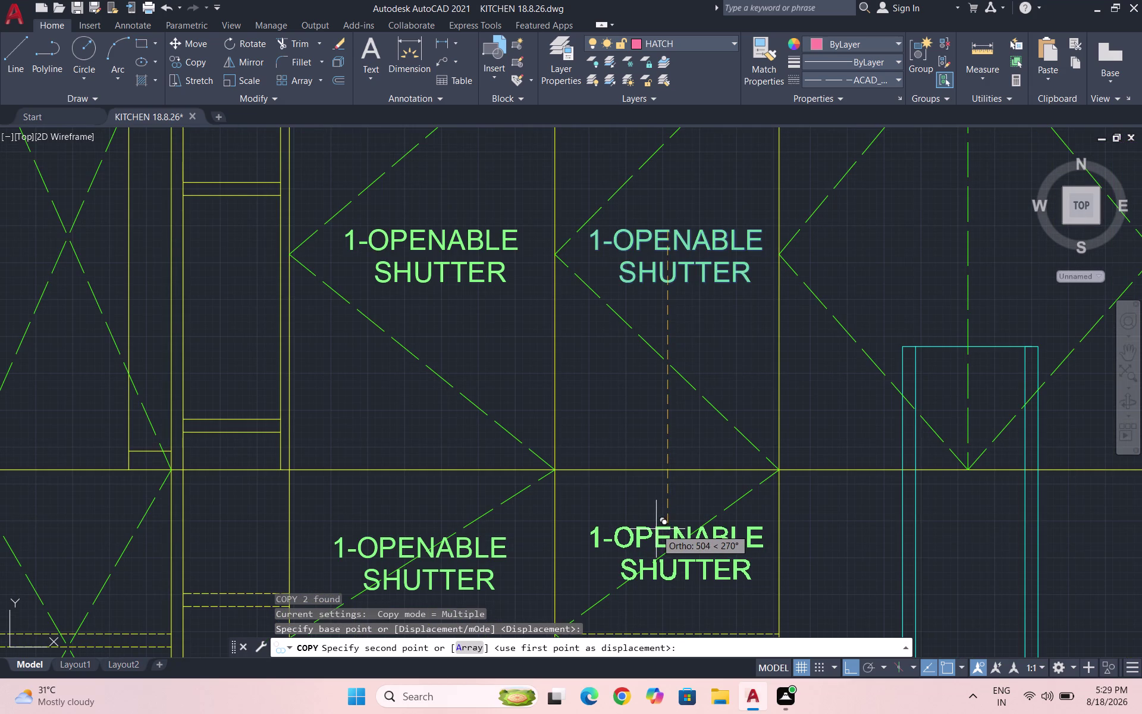
click(654, 528)
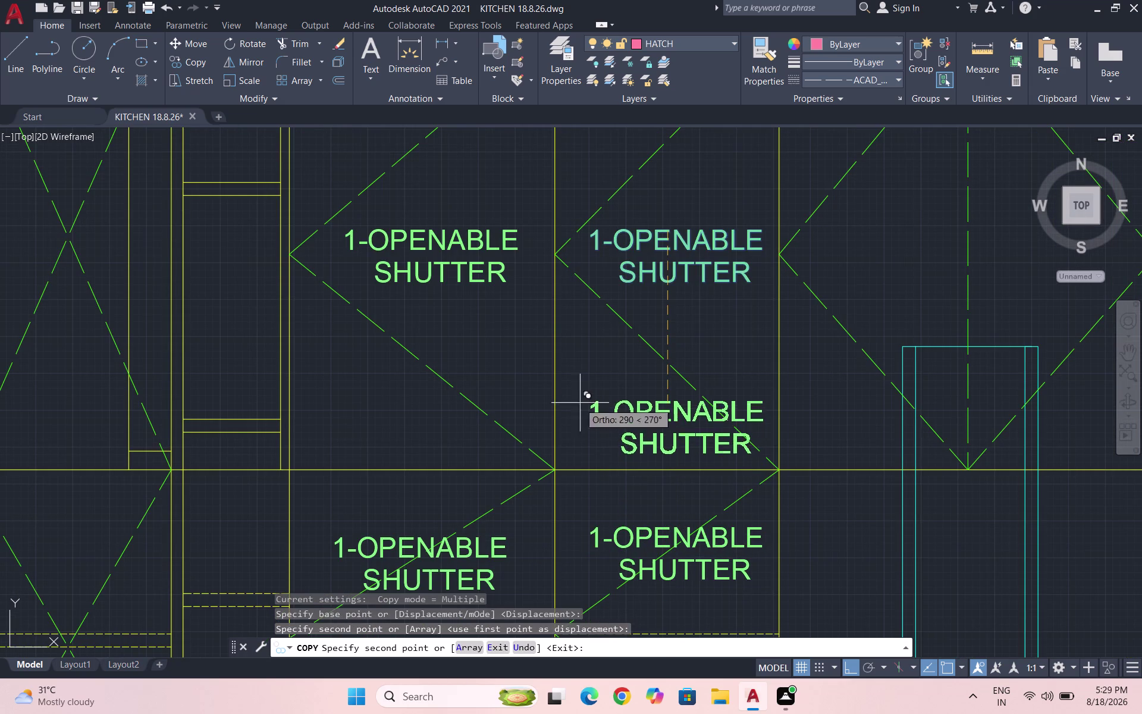
scroll(down, 3)
scroll(down, 3)
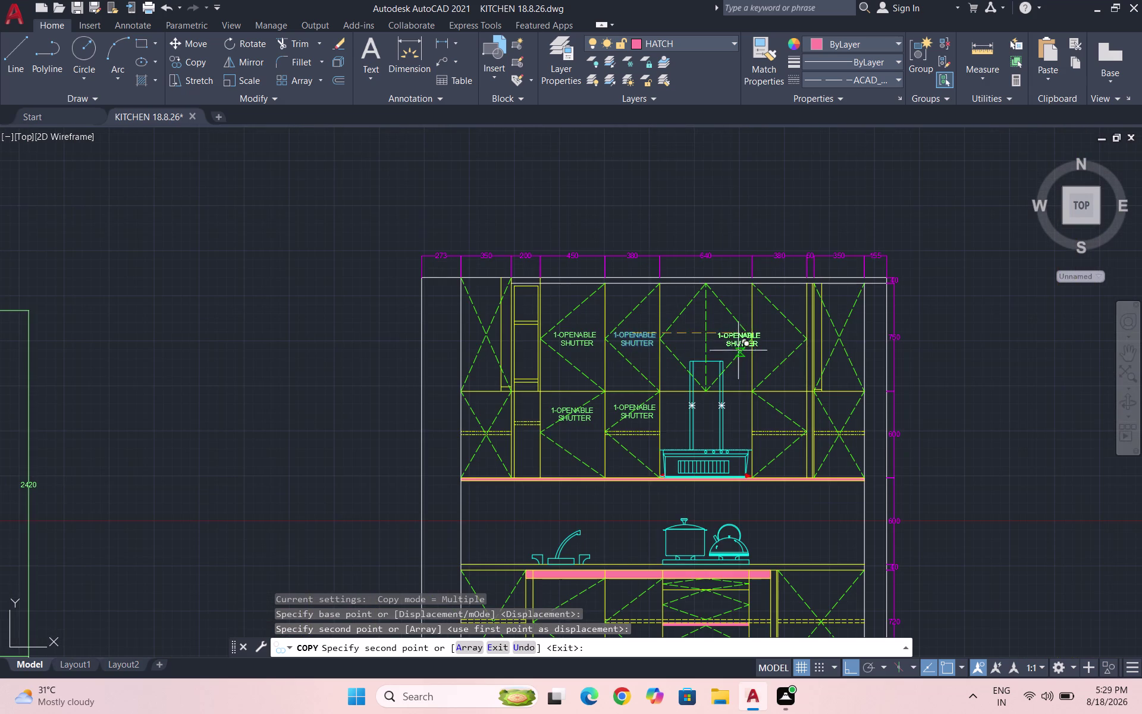
scroll(up, 3)
scroll(up, 3)
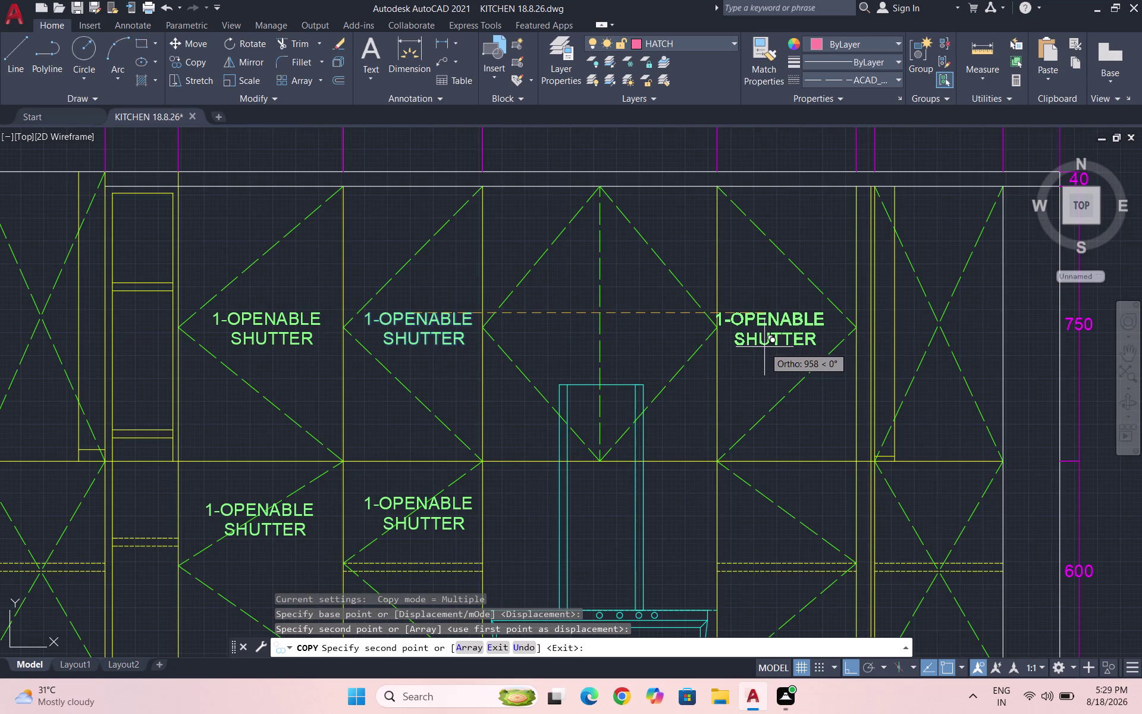
click(764, 346)
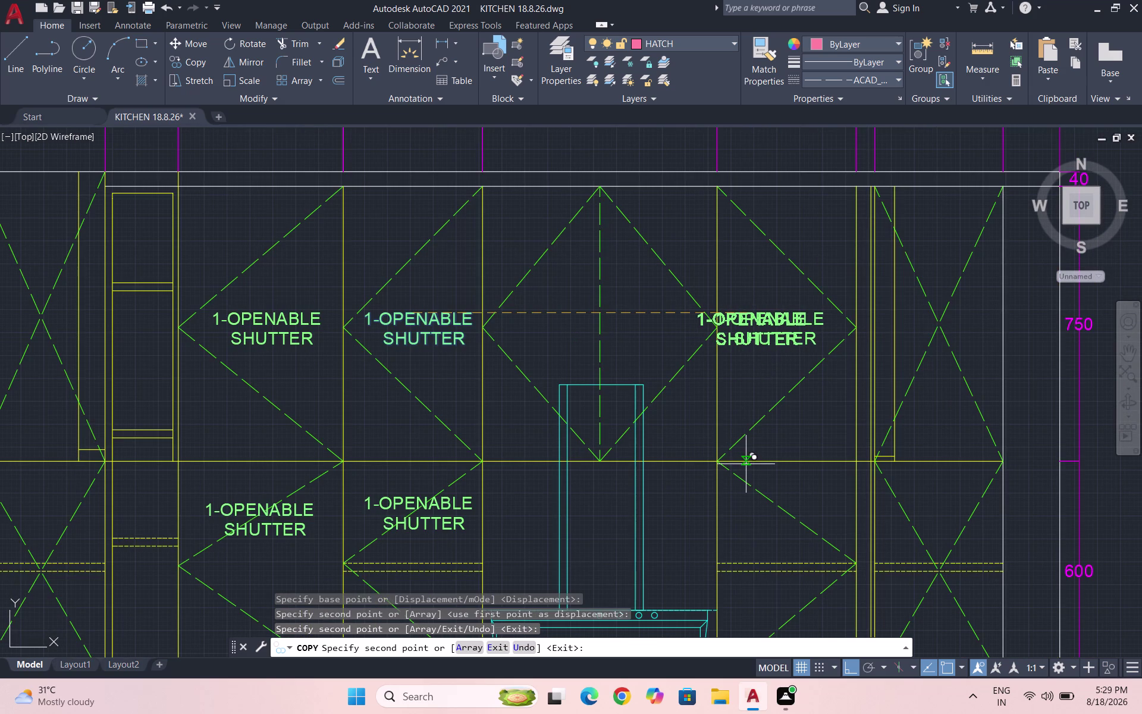
key(Escape)
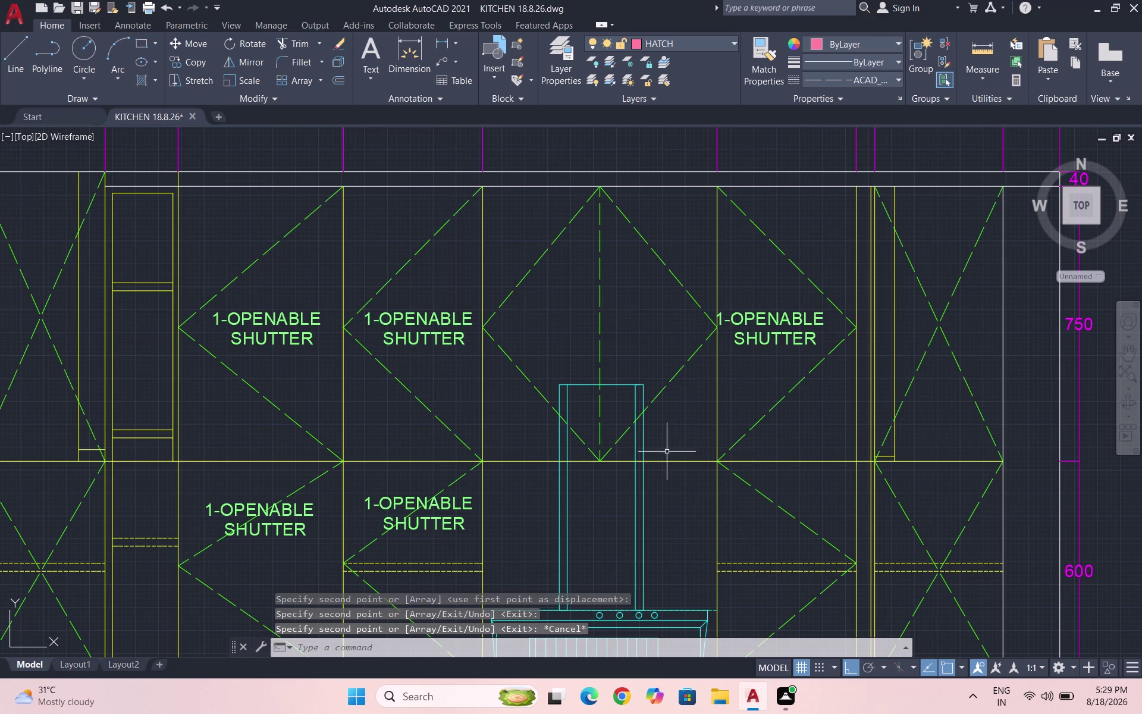
Select one line of the middle shutter label and start copying it.
scroll(down, 3)
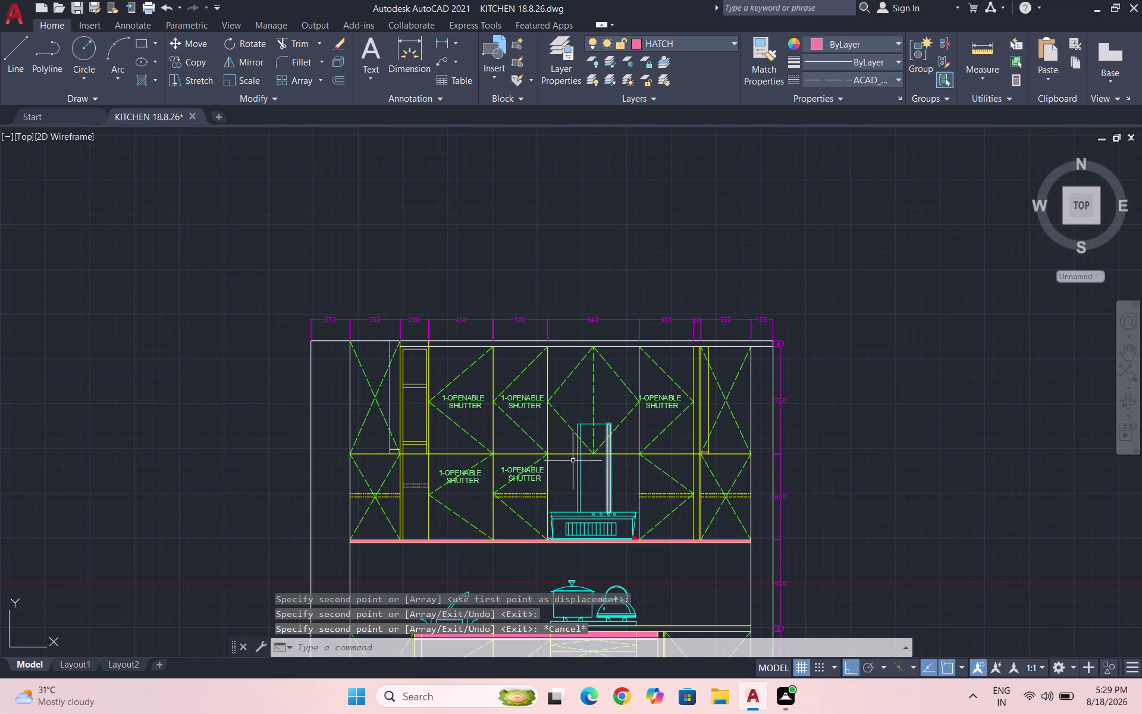
scroll(up, 3)
scroll(up, 3)
scroll(down, 3)
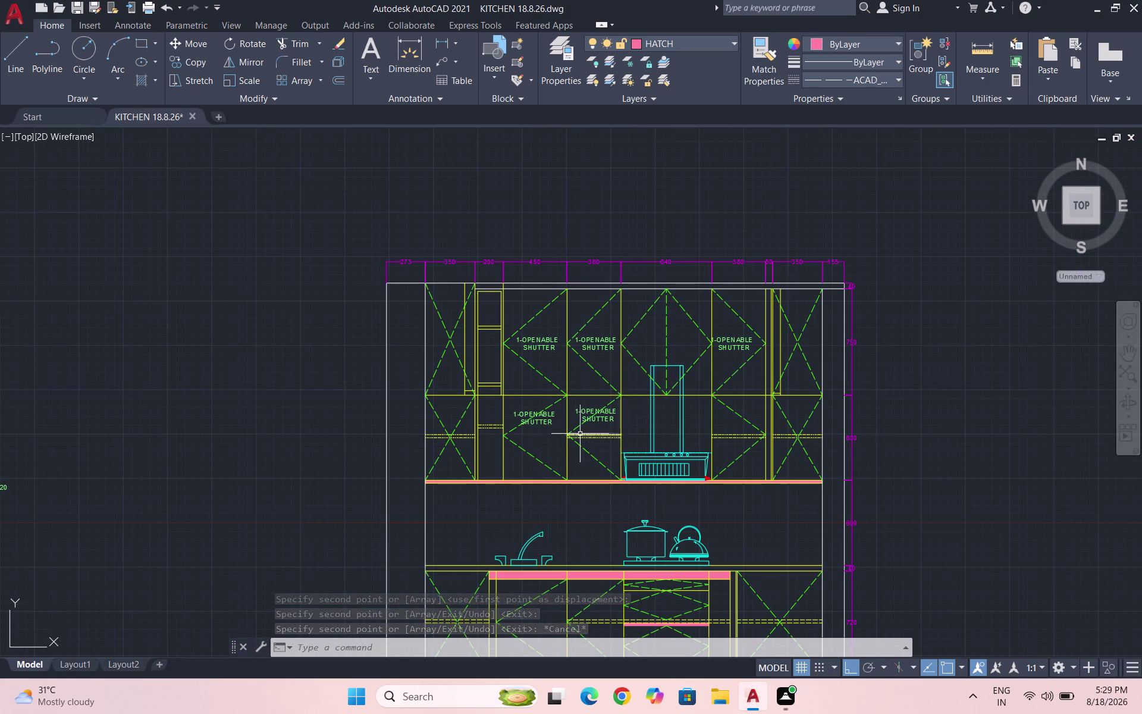
scroll(up, 3)
scroll(down, 3)
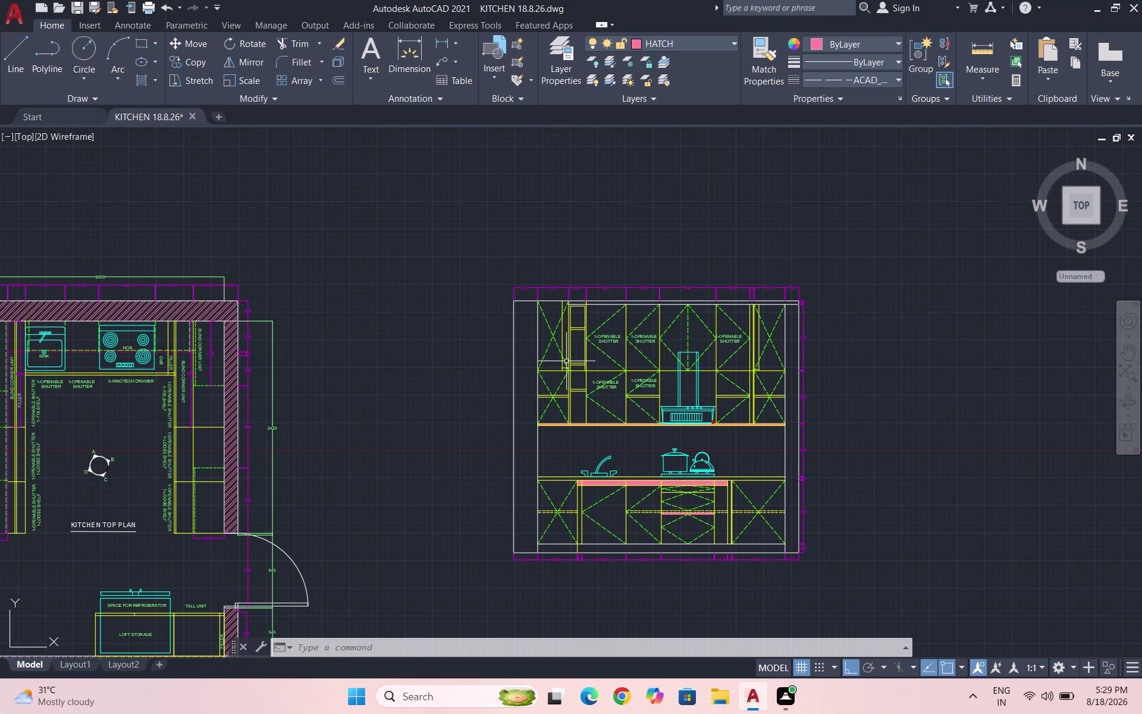
scroll(up, 3)
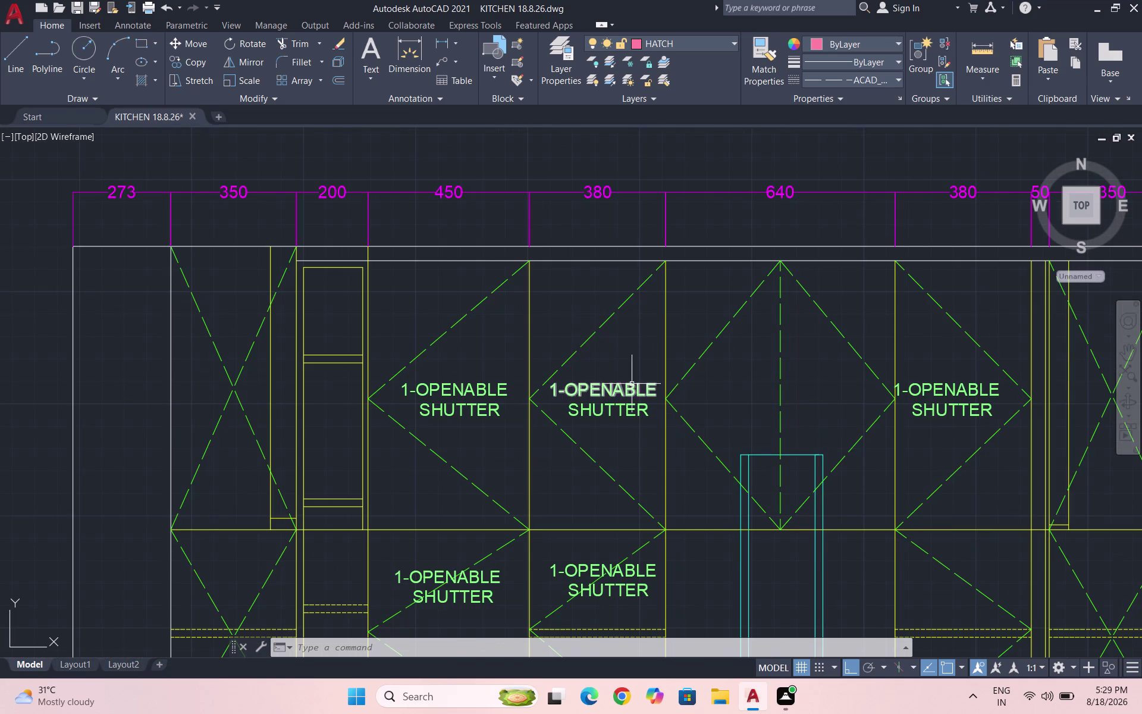
click(622, 381)
key(Escape)
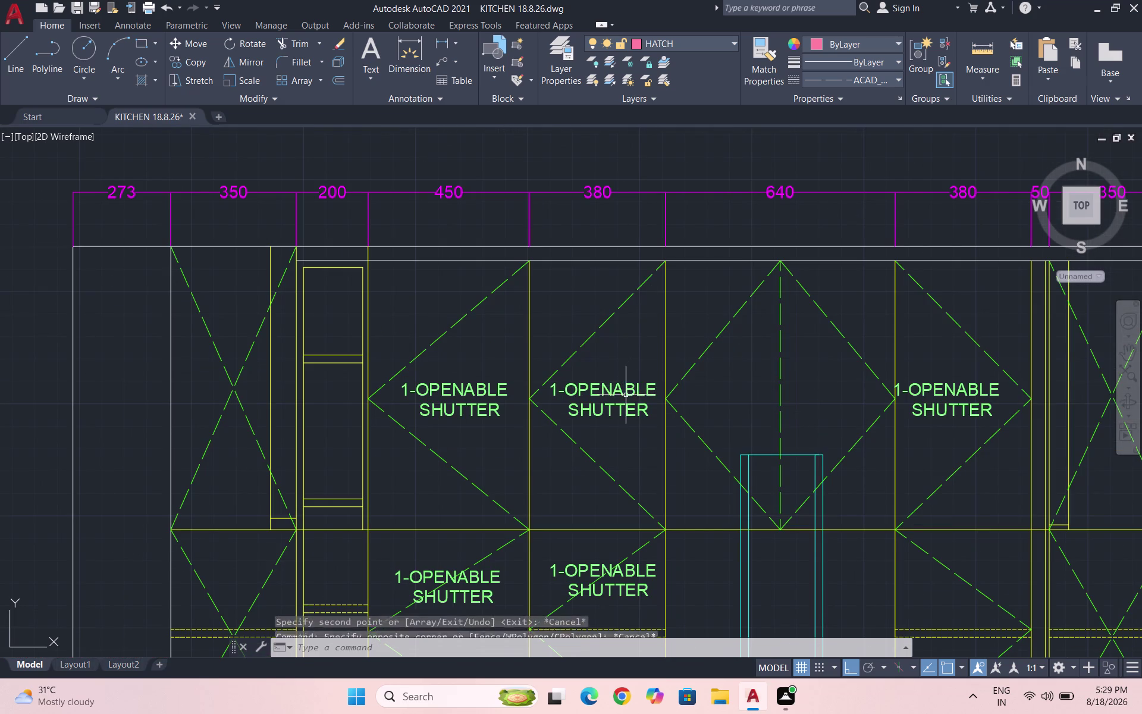
click(625, 395)
text(CO)
key(Return)
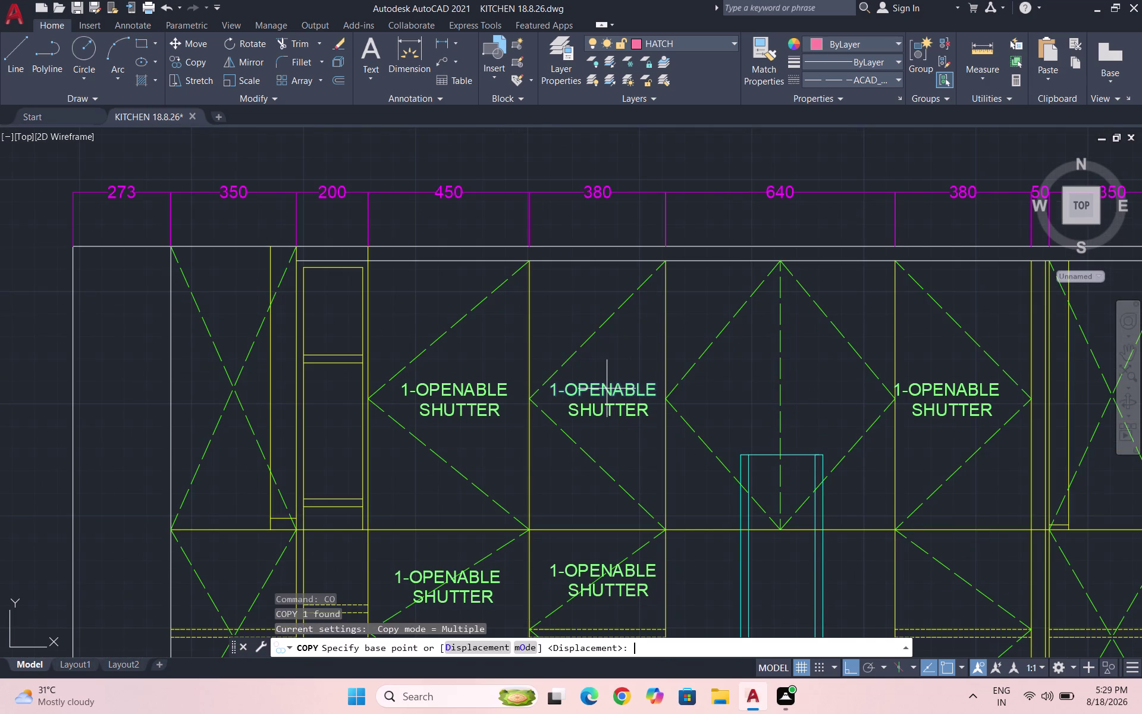
Place the copied line beneath the lower middle label and open it for editing.
click(607, 389)
scroll(down, 3)
scroll(up, 3)
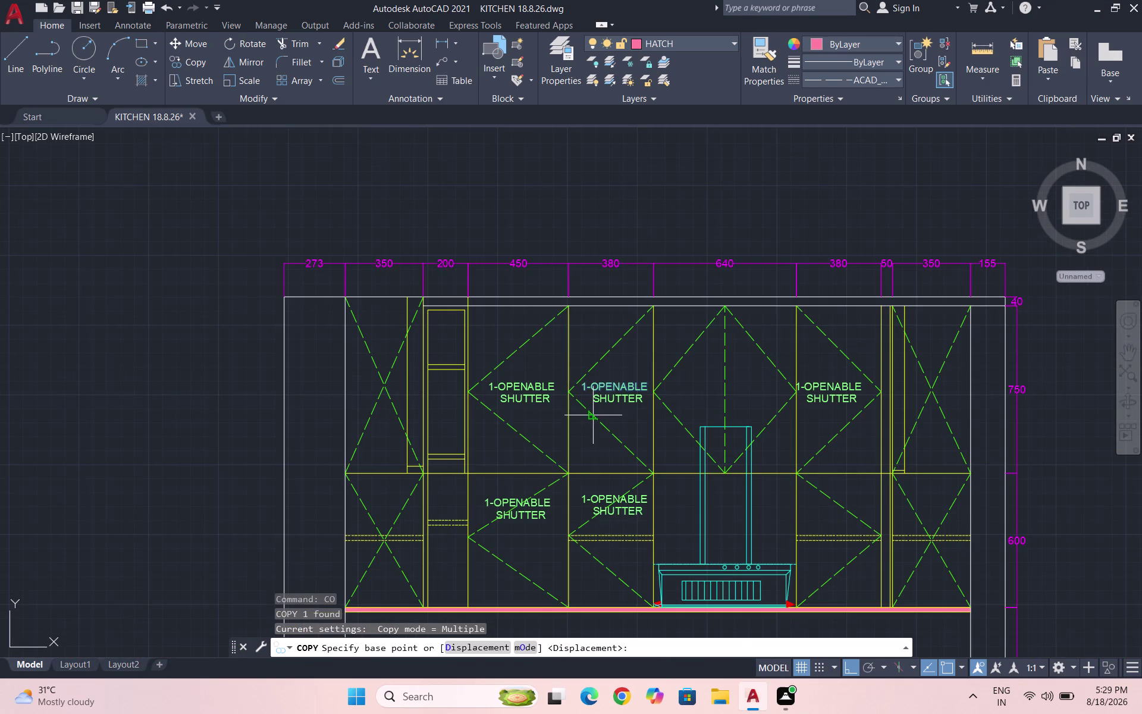
click(620, 387)
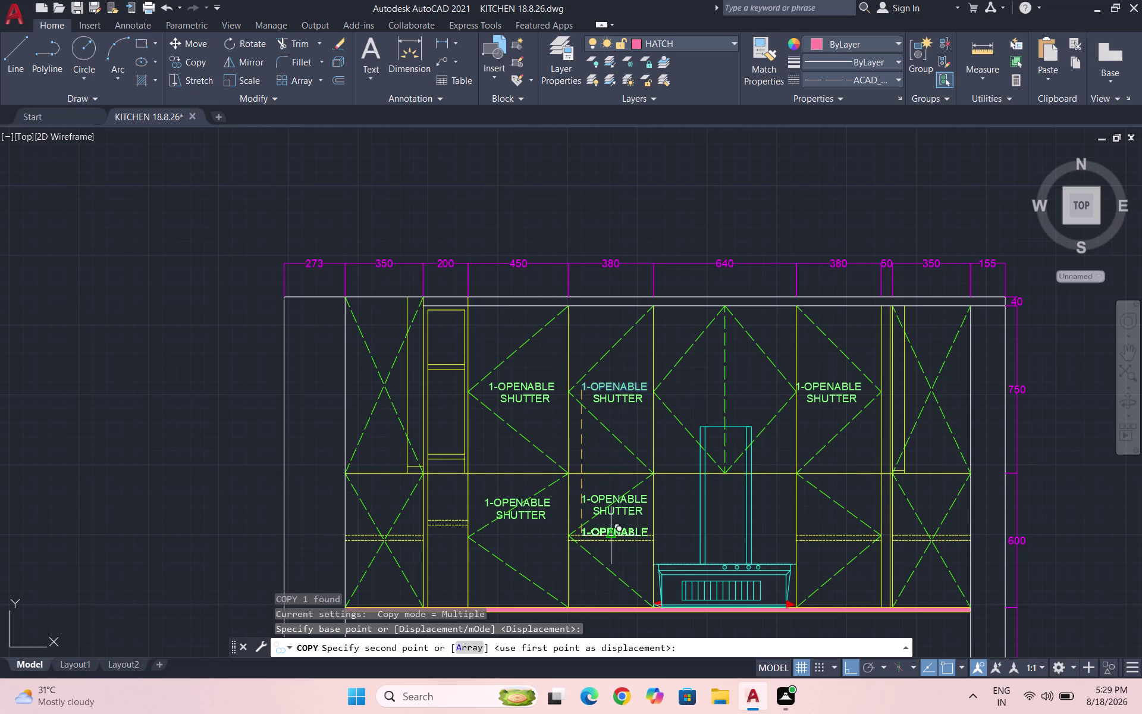
scroll(up, 3)
click(586, 528)
key(Escape)
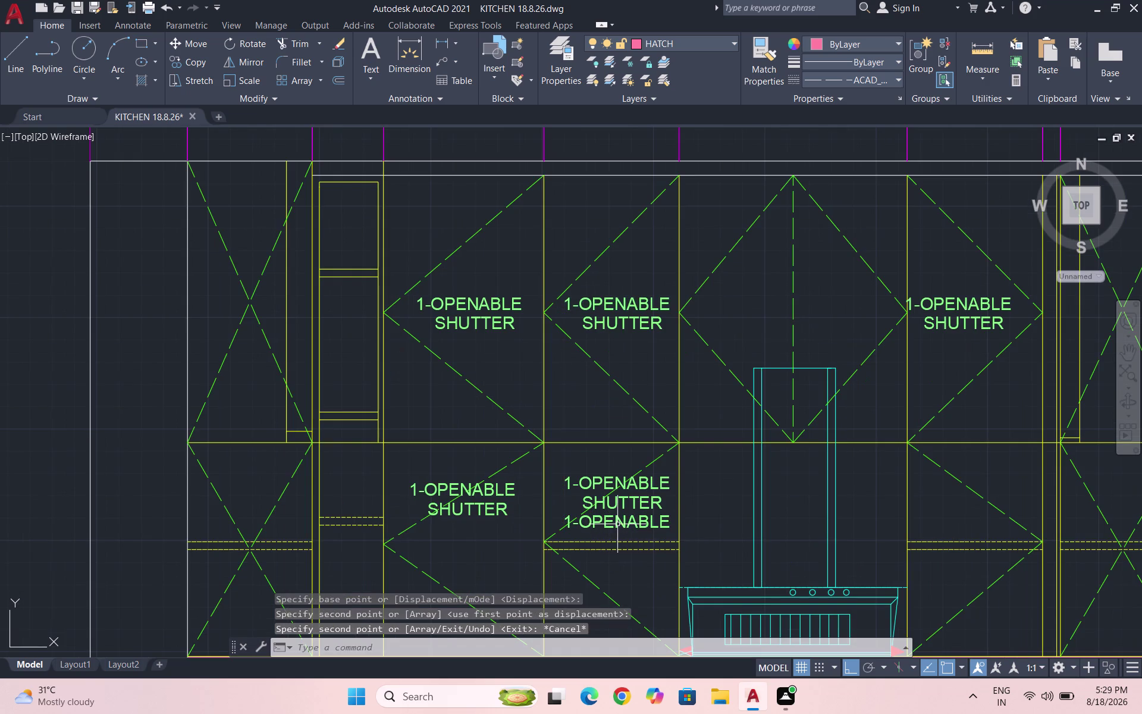
triple_click(616, 522)
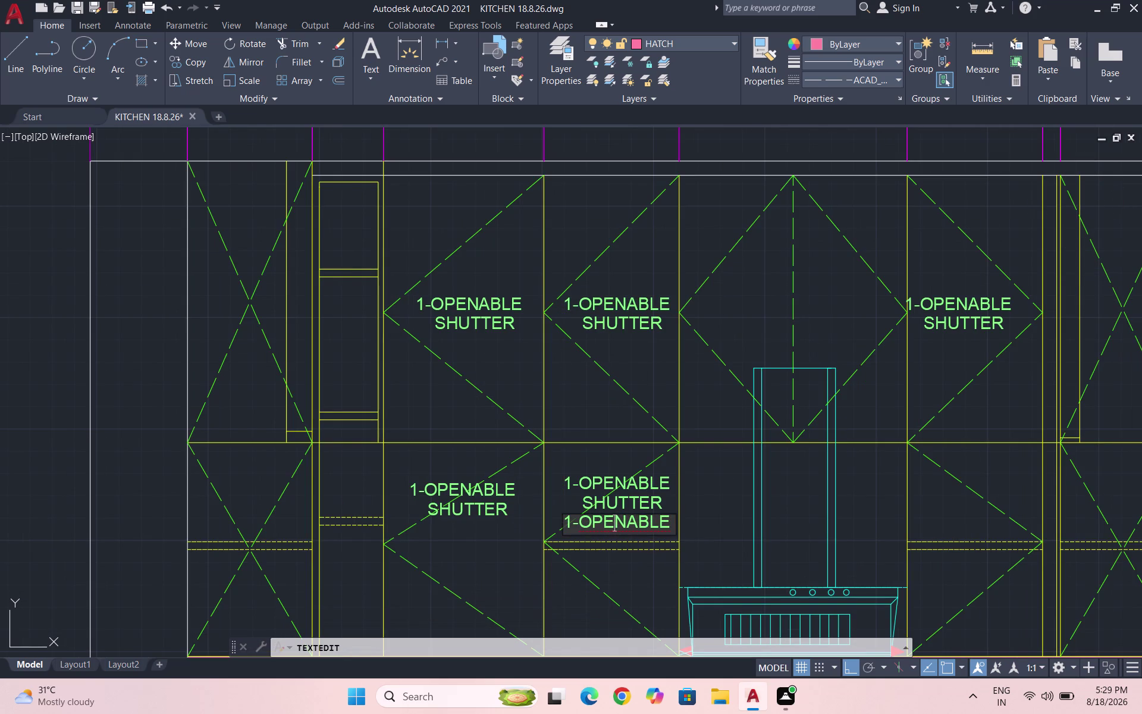
Replace the copied line's wording with '1-LOOSE SHELF'.
click(669, 529)
key(BackSpace)
key(BackSpace)
key(BackSpace)
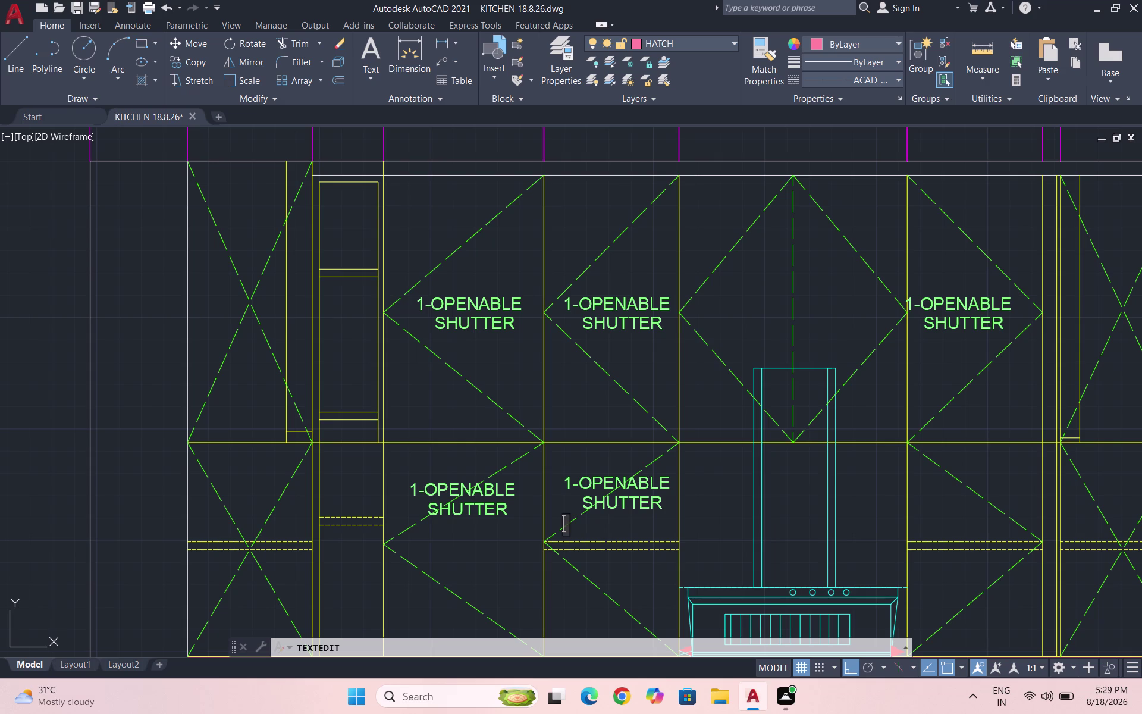
text(1-LOOSE)
key(space)
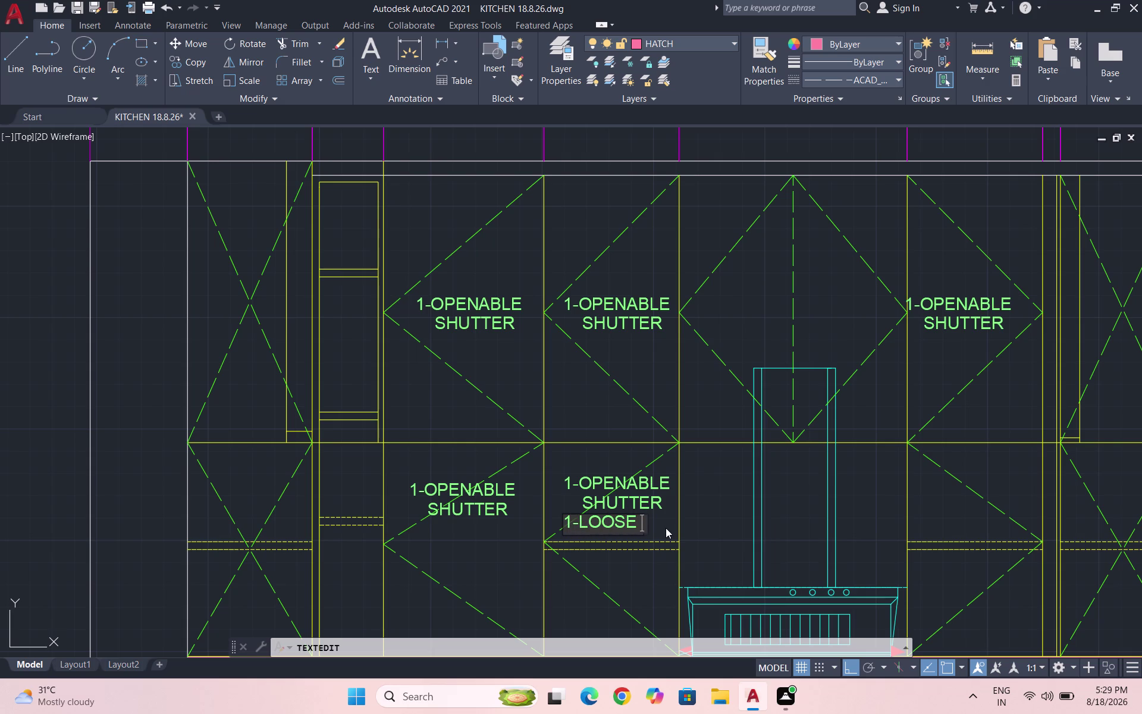
text(SHELF)
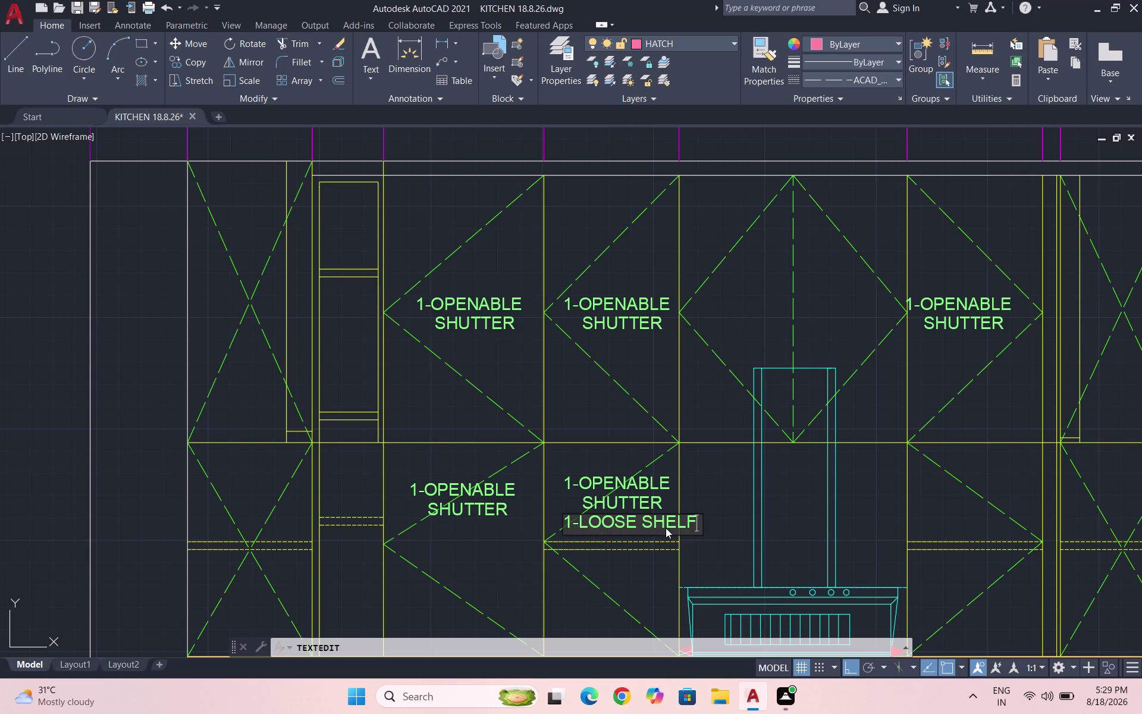
key(Return)
click(658, 522)
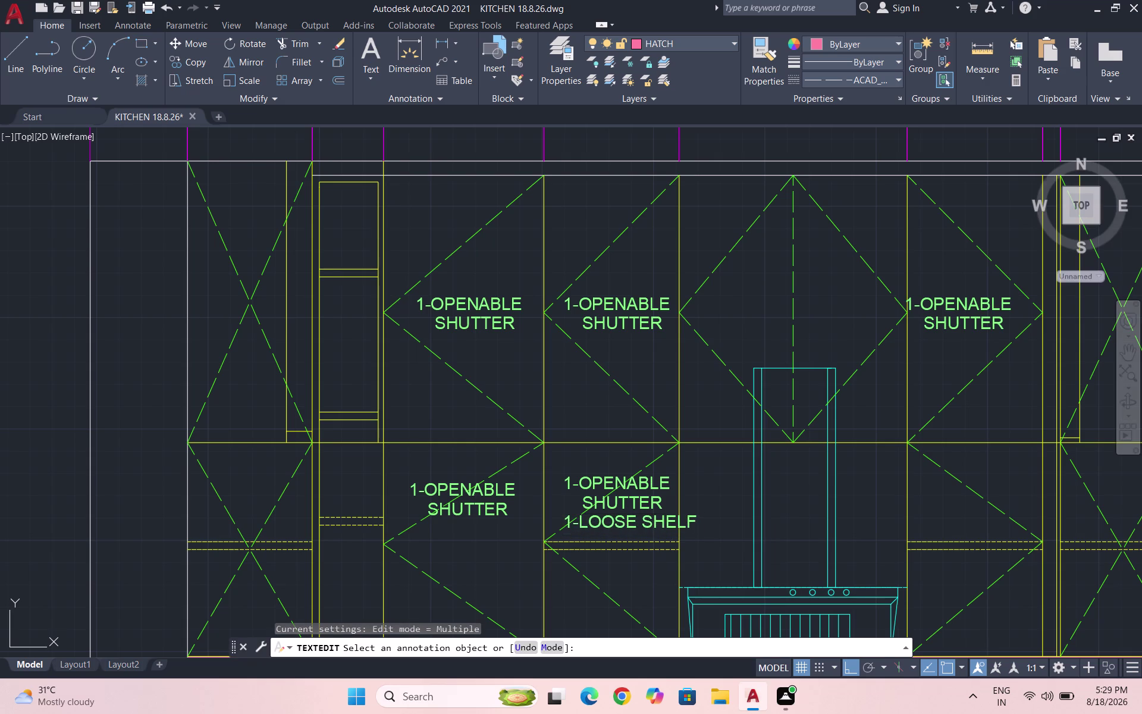
key(Escape)
key(Escape)
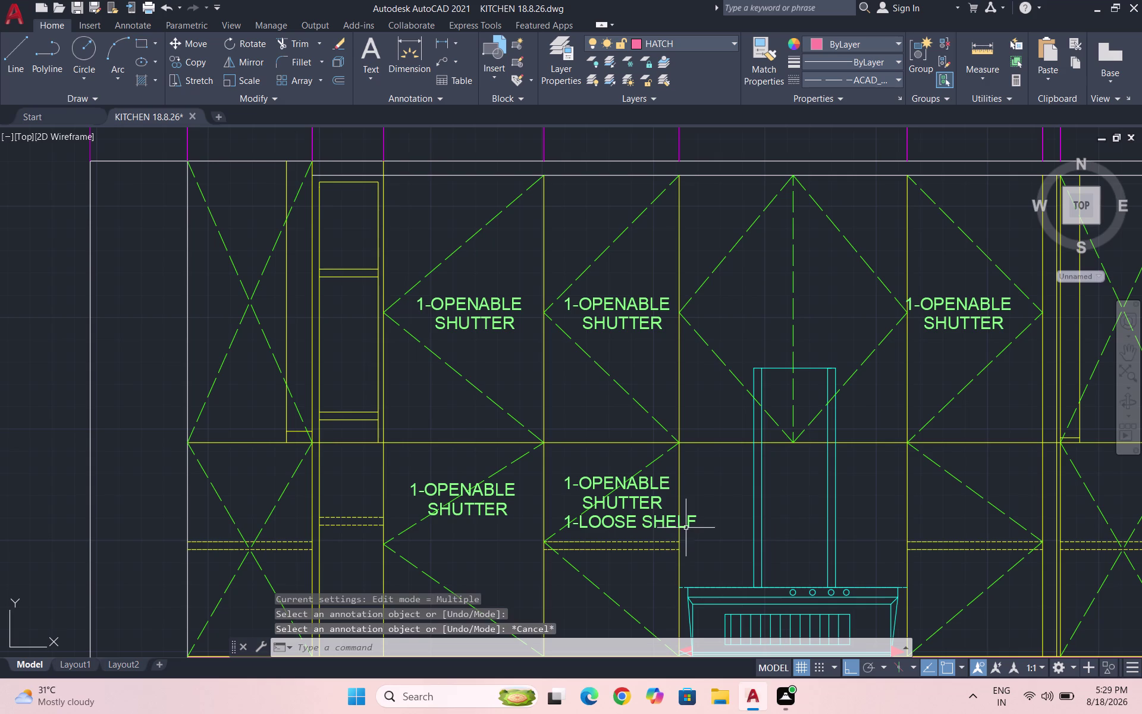
key(Escape)
Shrink the 1-LOOSE SHELF note with SCALE (SC).
click(662, 520)
text(S)
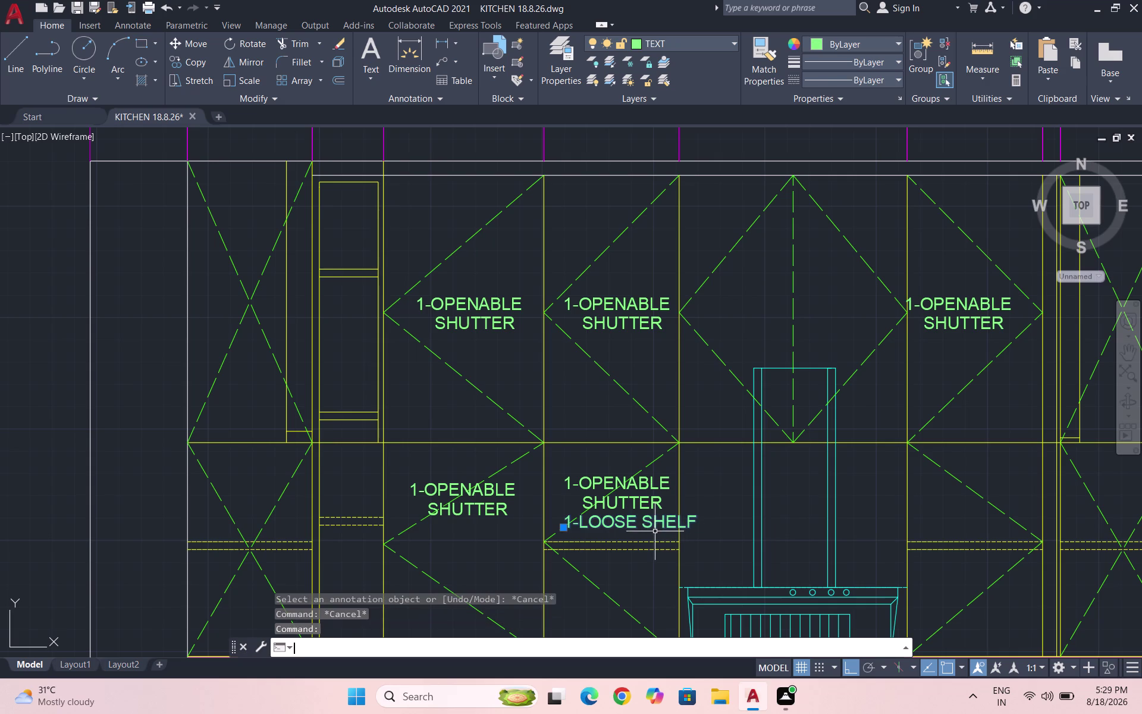
text(C)
key(Return)
click(690, 517)
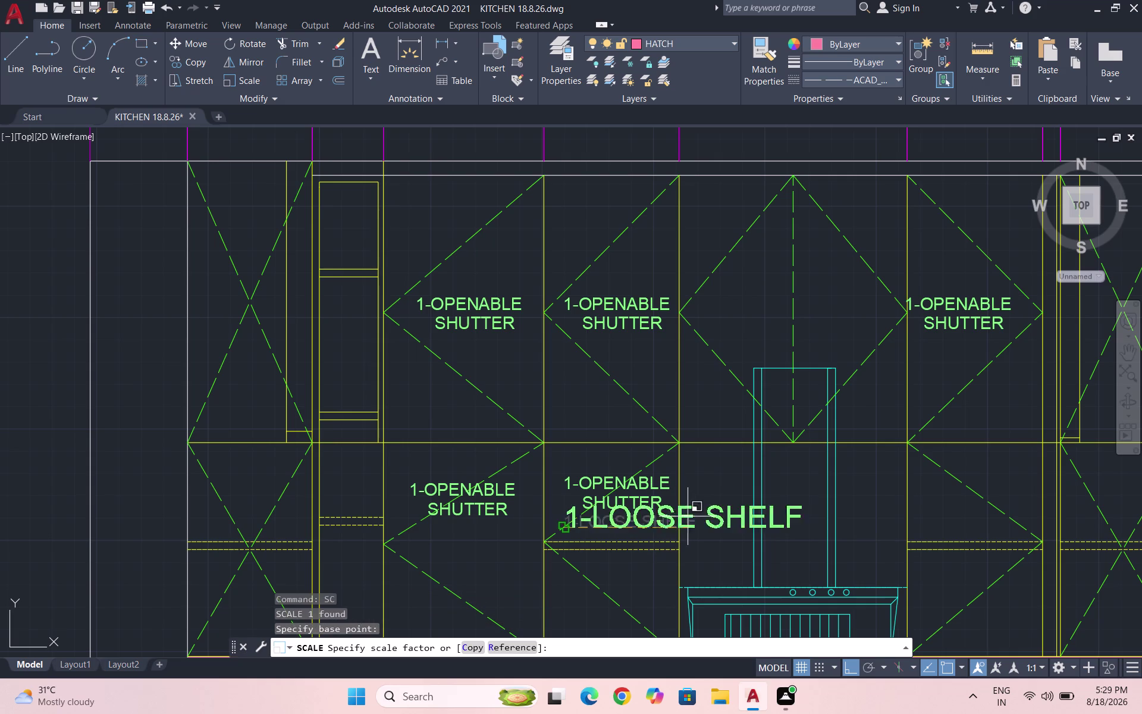
click(619, 523)
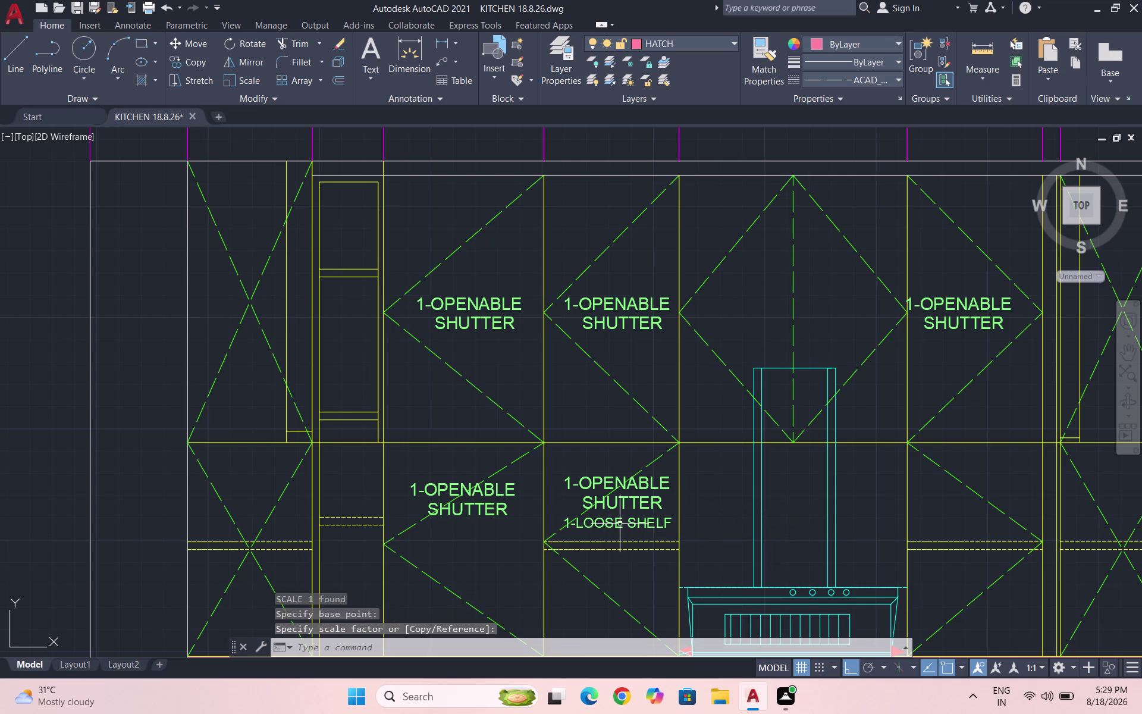
key(Escape)
click(648, 534)
Copy the middle cabinet's shutter and loose-shelf labels into the right lower cabinet.
click(634, 488)
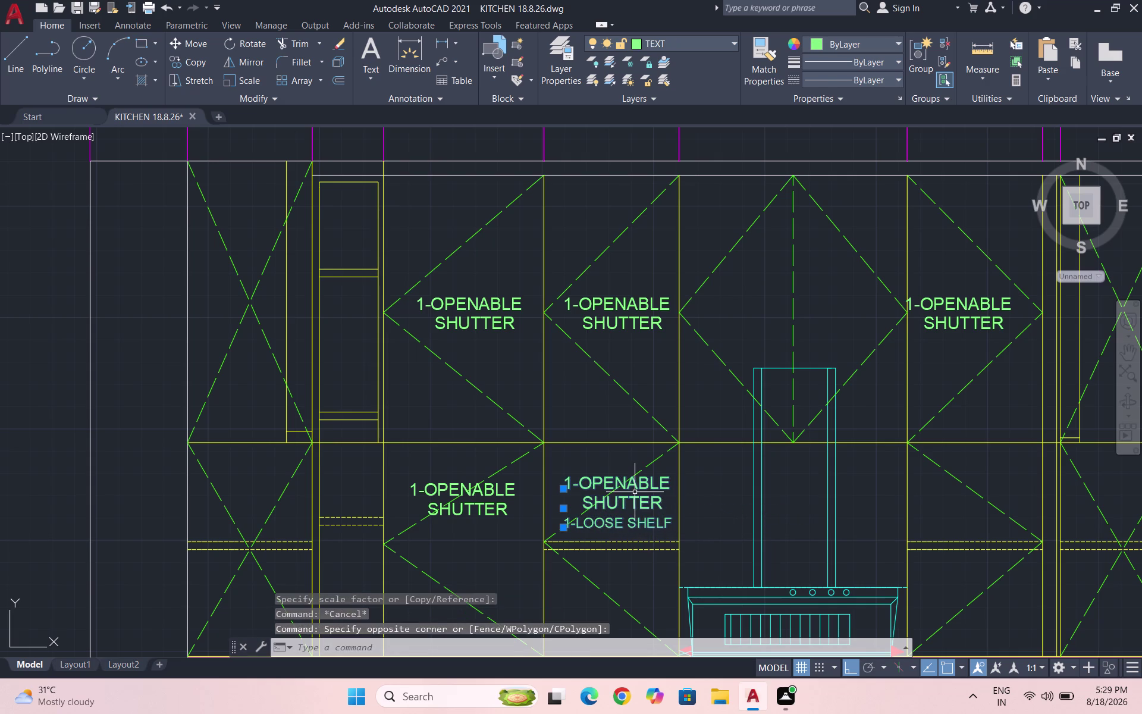
text(CO)
key(Return)
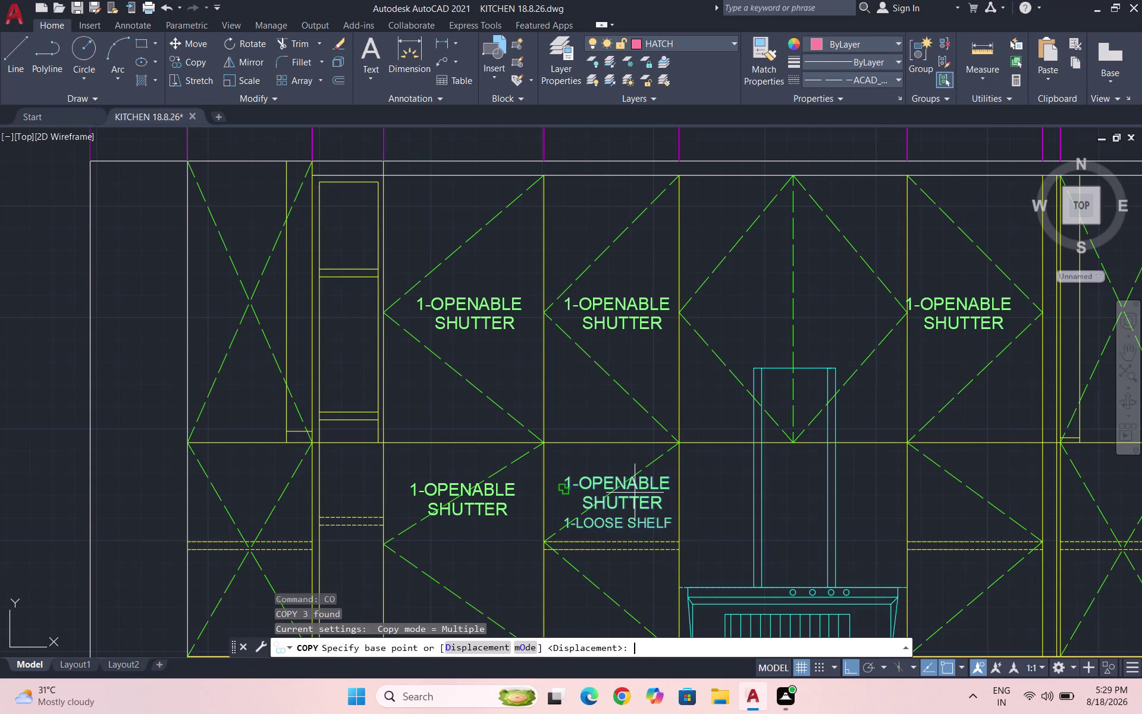
click(639, 516)
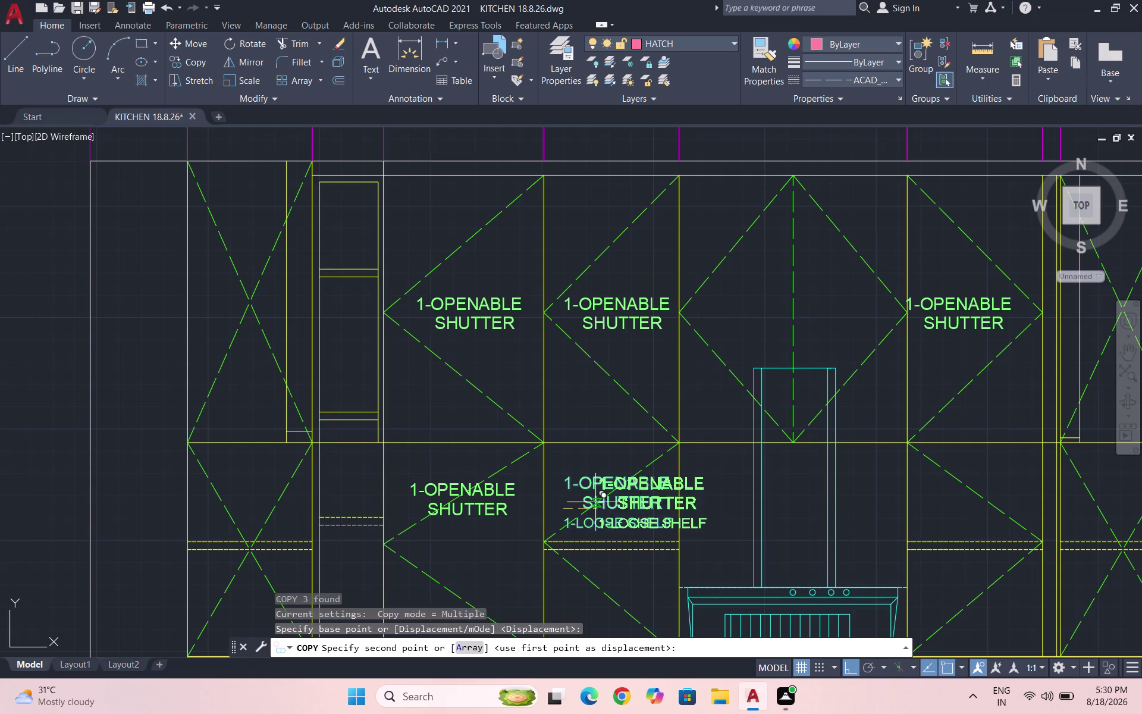
scroll(down, 3)
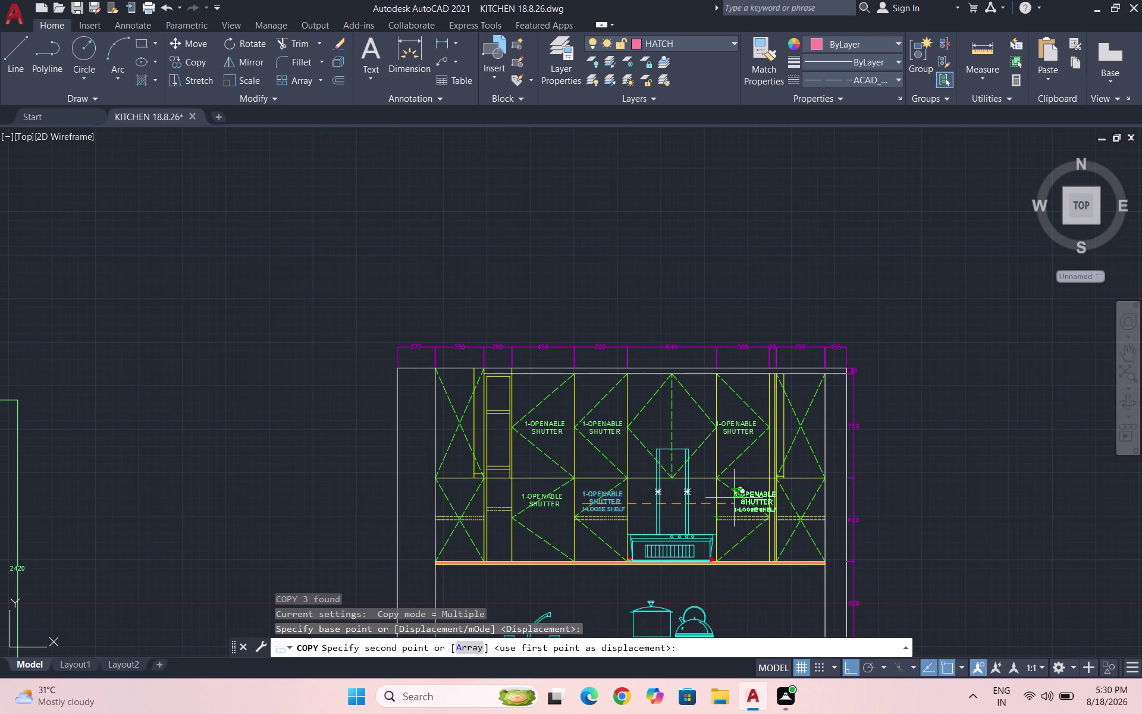
scroll(up, 3)
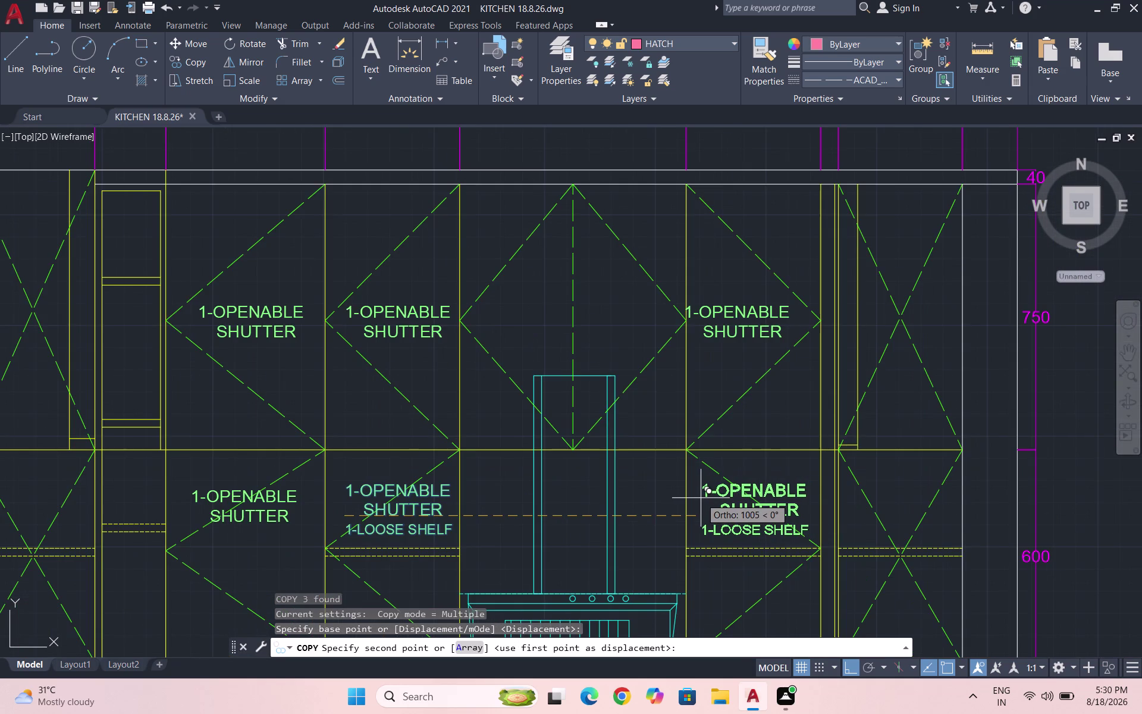
click(700, 498)
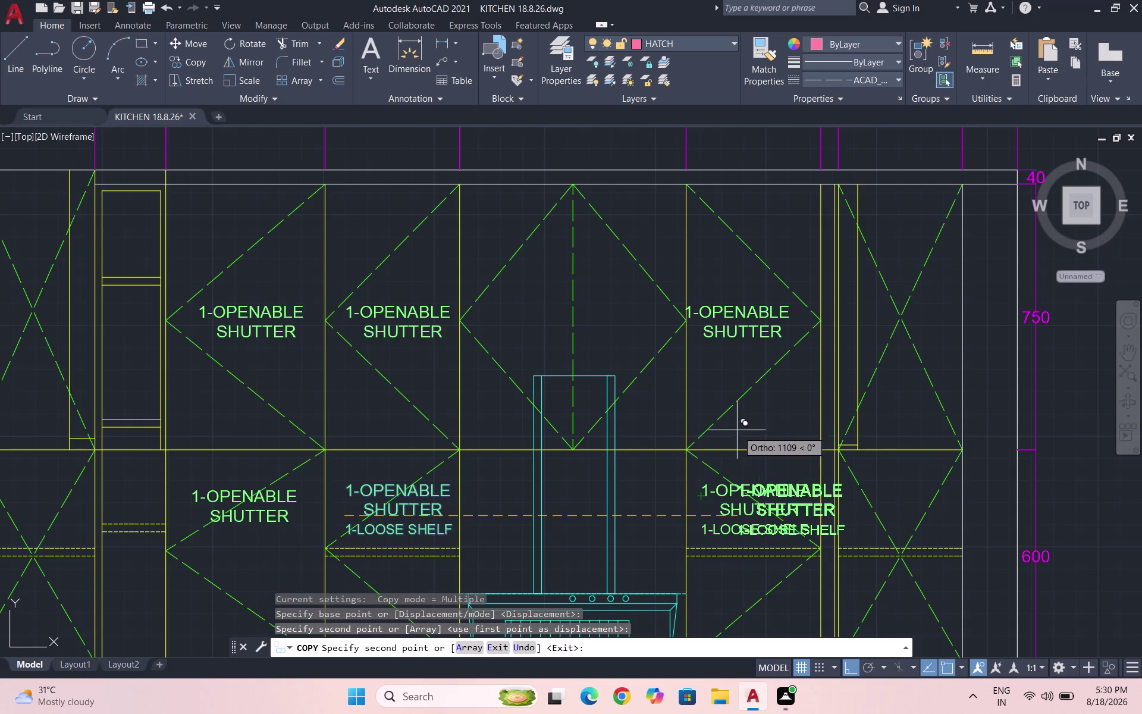
key(Escape)
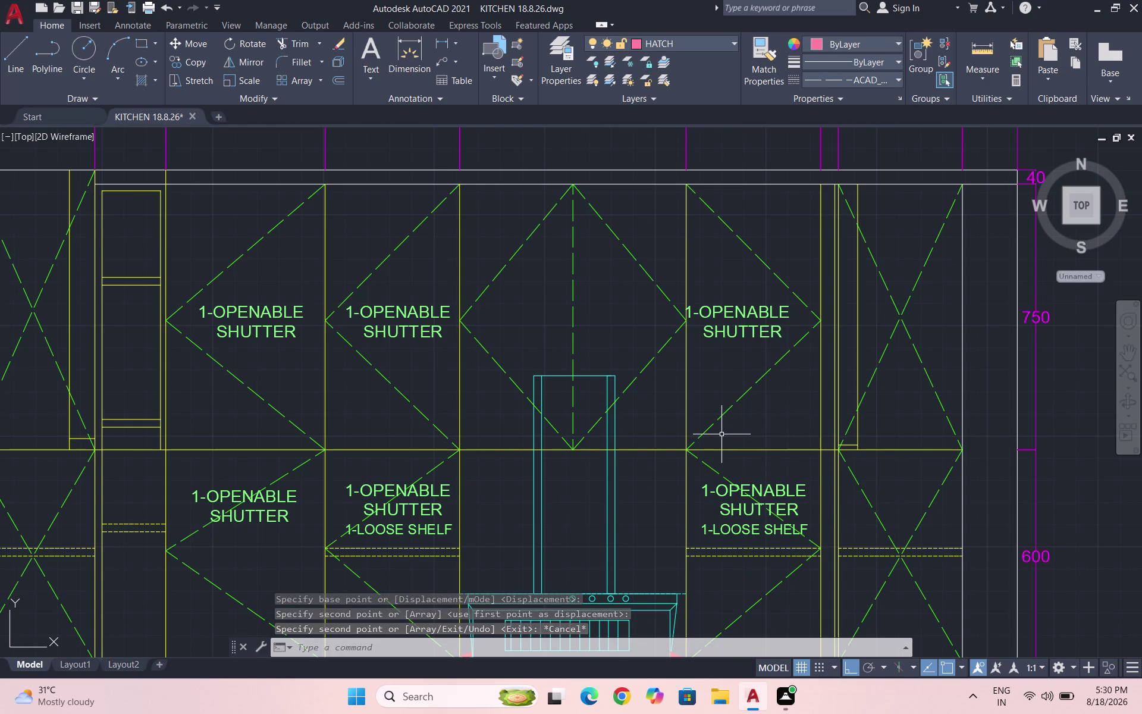
Zoom out to bring the kitchen top plan back into view.
scroll(down, 3)
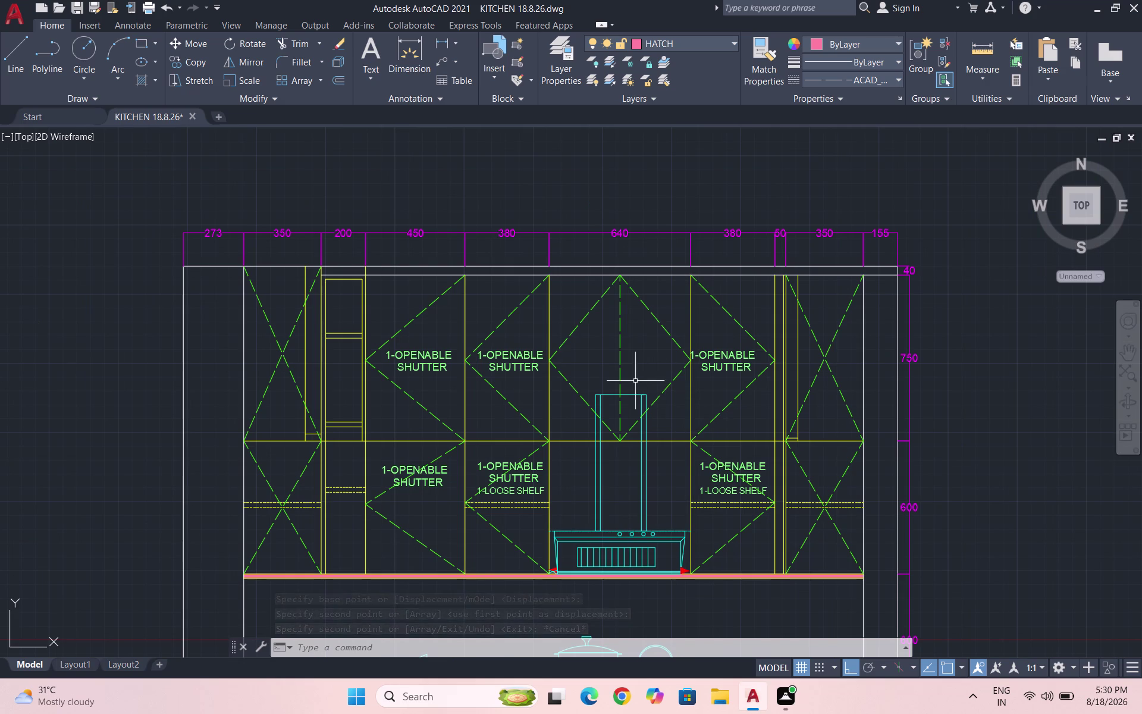
scroll(down, 3)
scroll(down, 3)
scroll(up, 3)
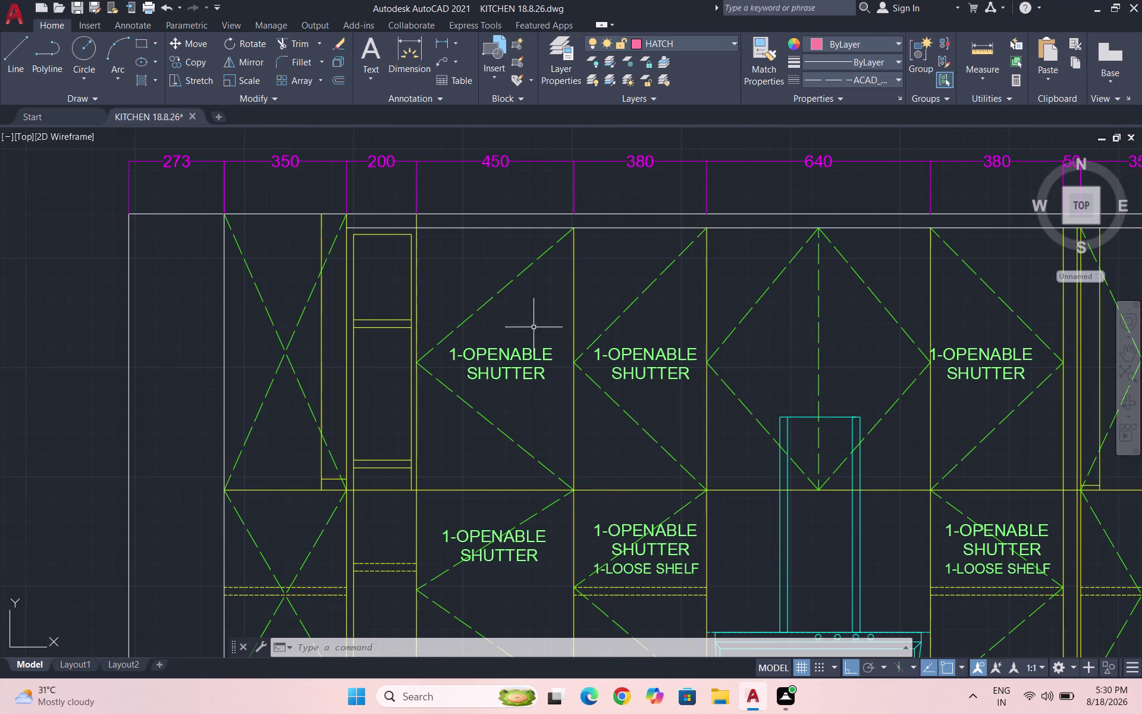
scroll(down, 3)
scroll(up, 3)
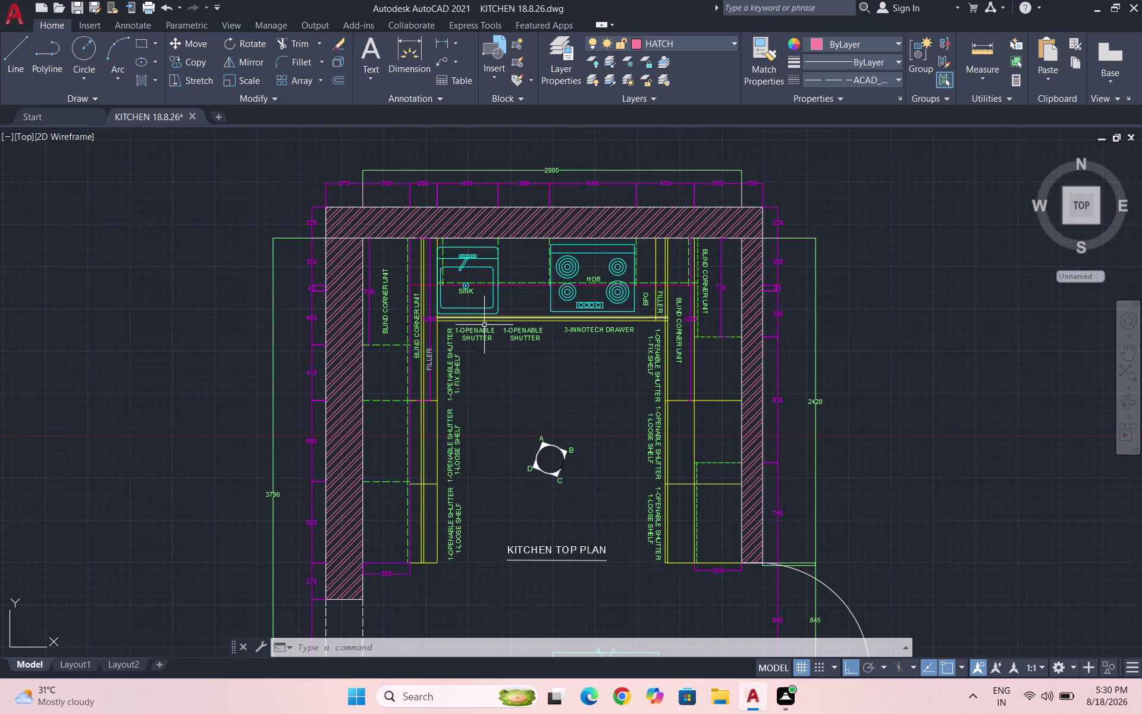
Copy a vertical shutter label from the plan to the empty space on its right.
scroll(up, 3)
click(407, 369)
text(C)
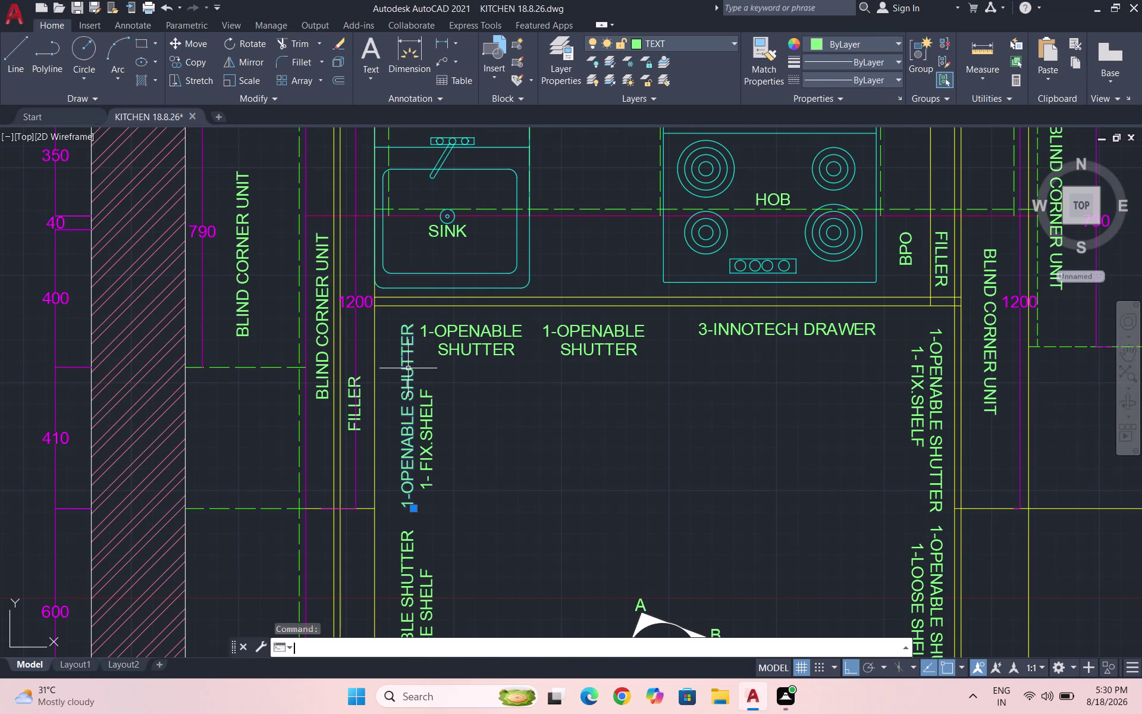
text(O)
key(Return)
click(398, 370)
scroll(down, 3)
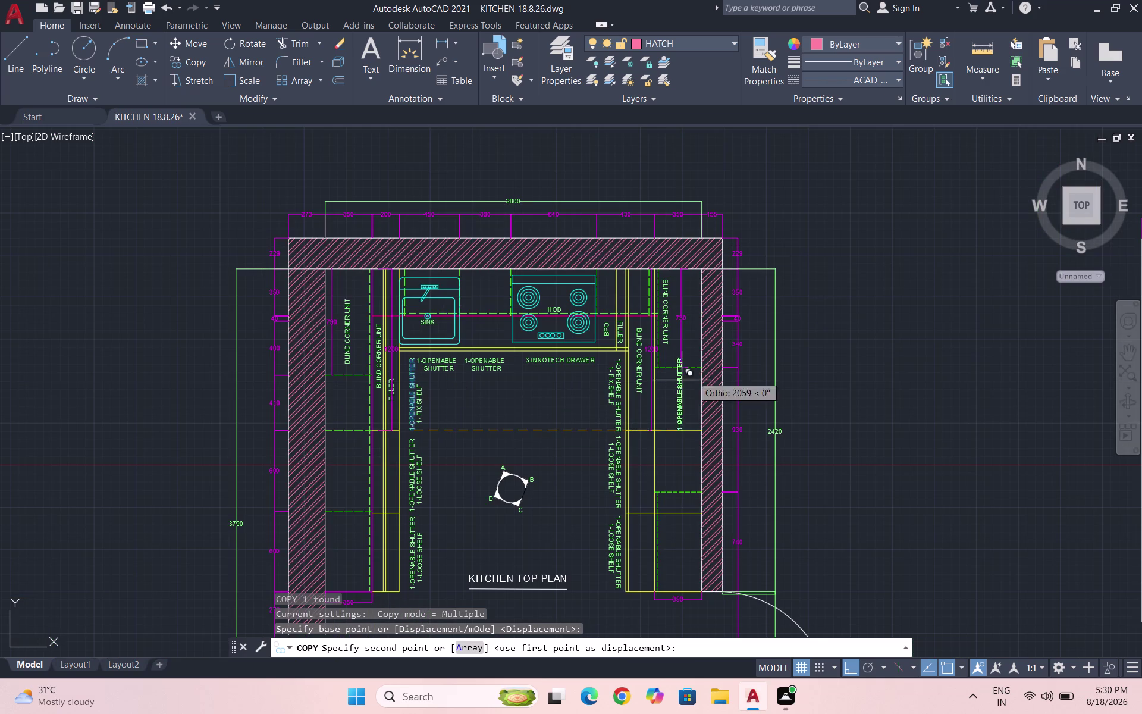
click(883, 350)
key(Escape)
Rotate the copied shutter label so it reads horizontally.
click(910, 412)
click(845, 366)
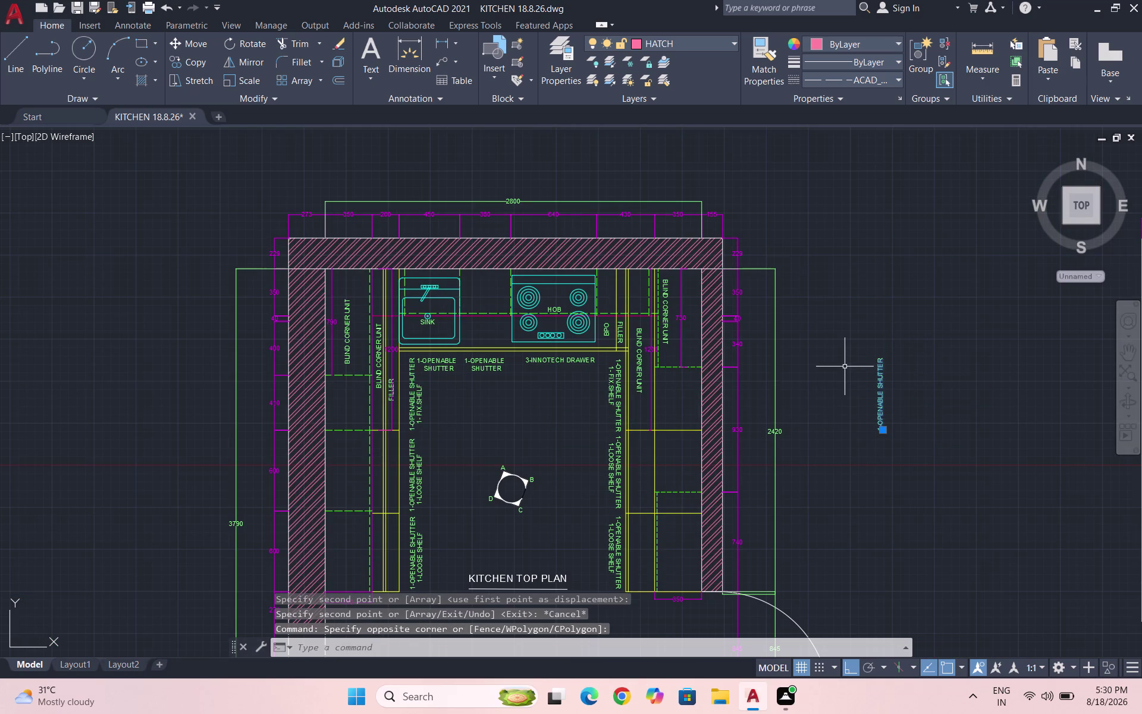
text(RO)
key(Return)
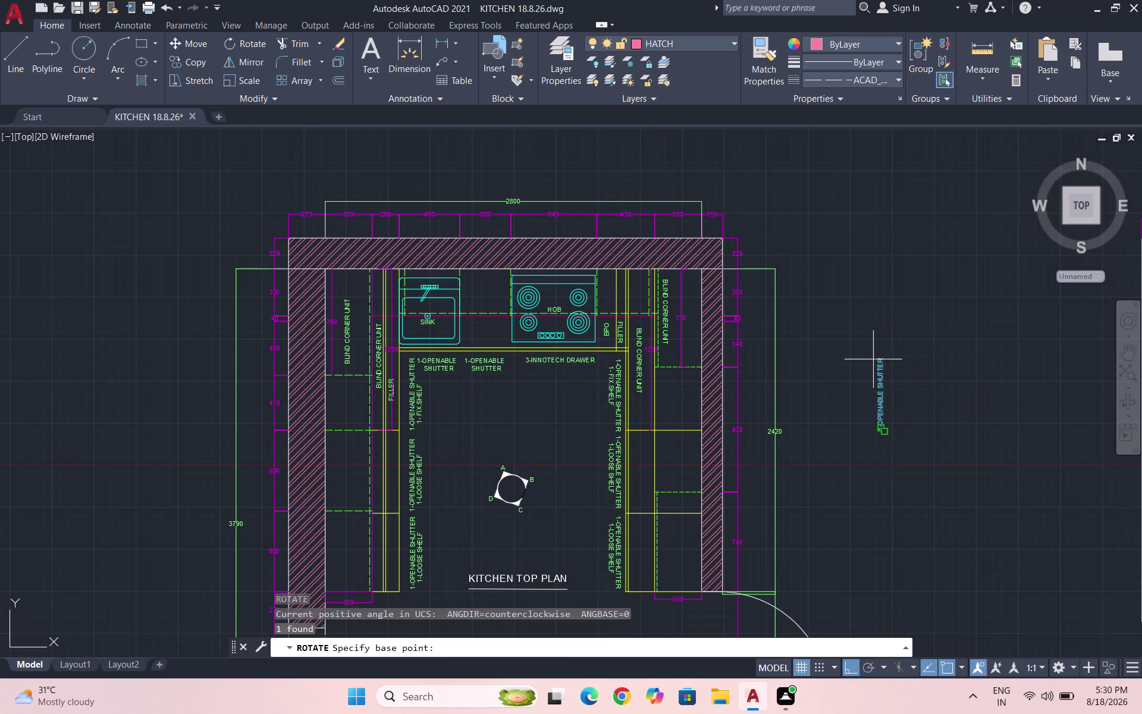
click(873, 359)
click(827, 470)
click(903, 492)
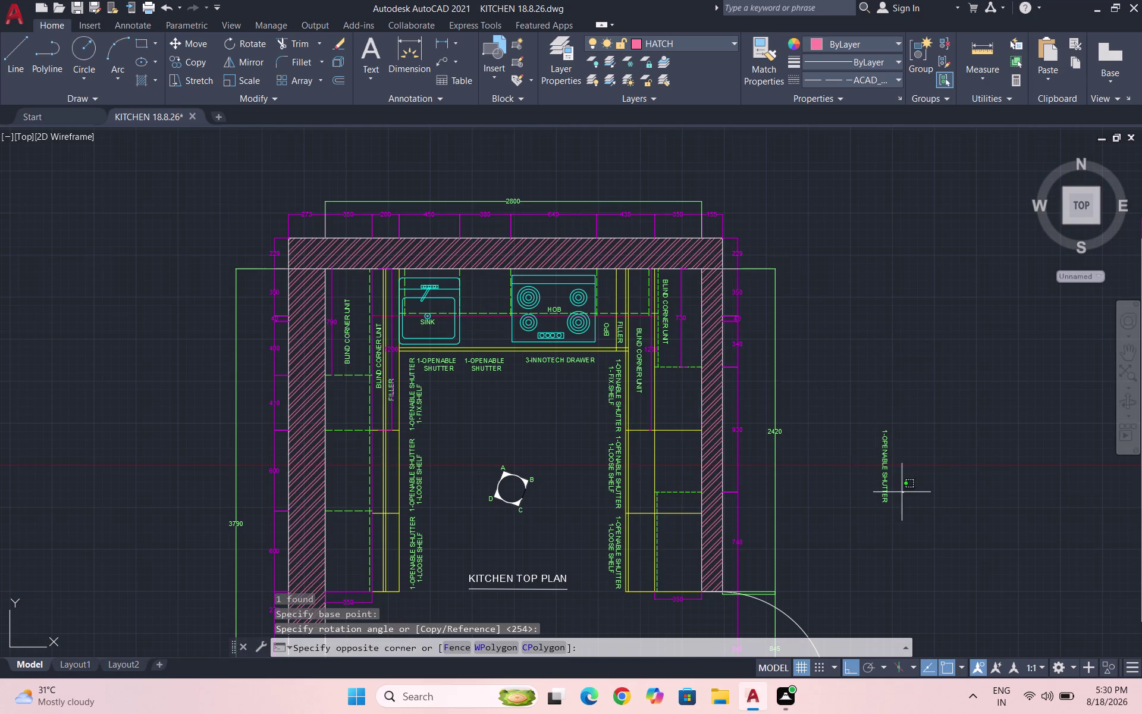
click(852, 429)
key(space)
drag(890, 495, 897, 493)
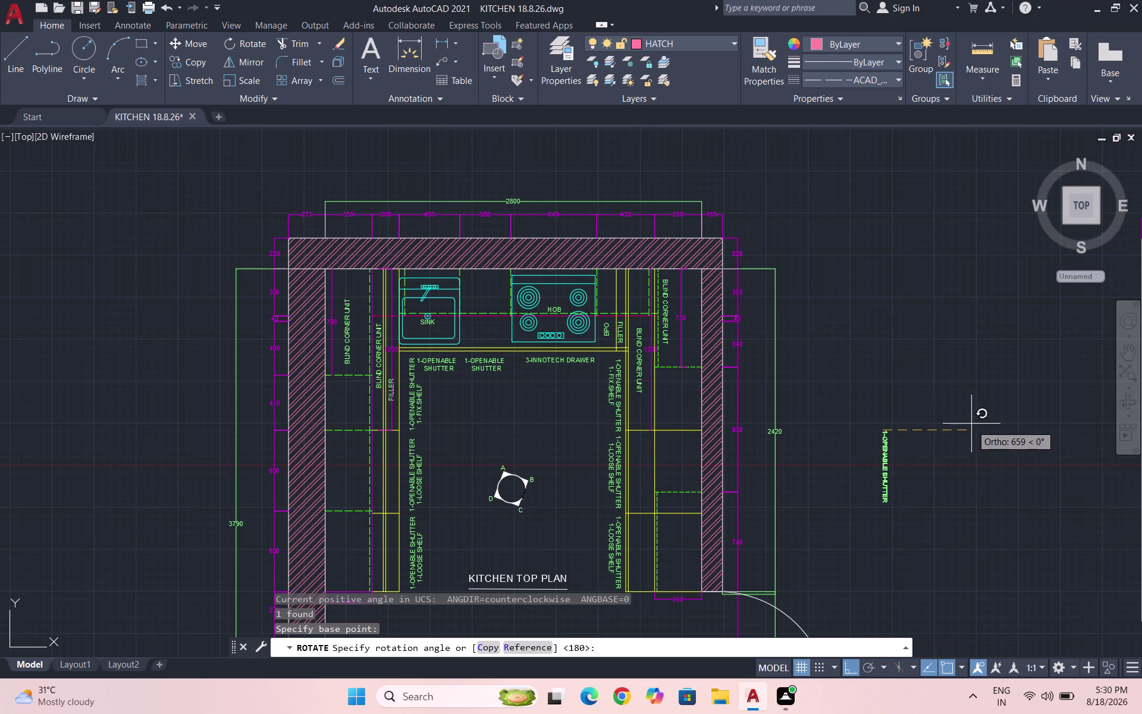
click(857, 387)
Edit the horizontal label's text, replacing the leading 1 with 2.
scroll(up, 3)
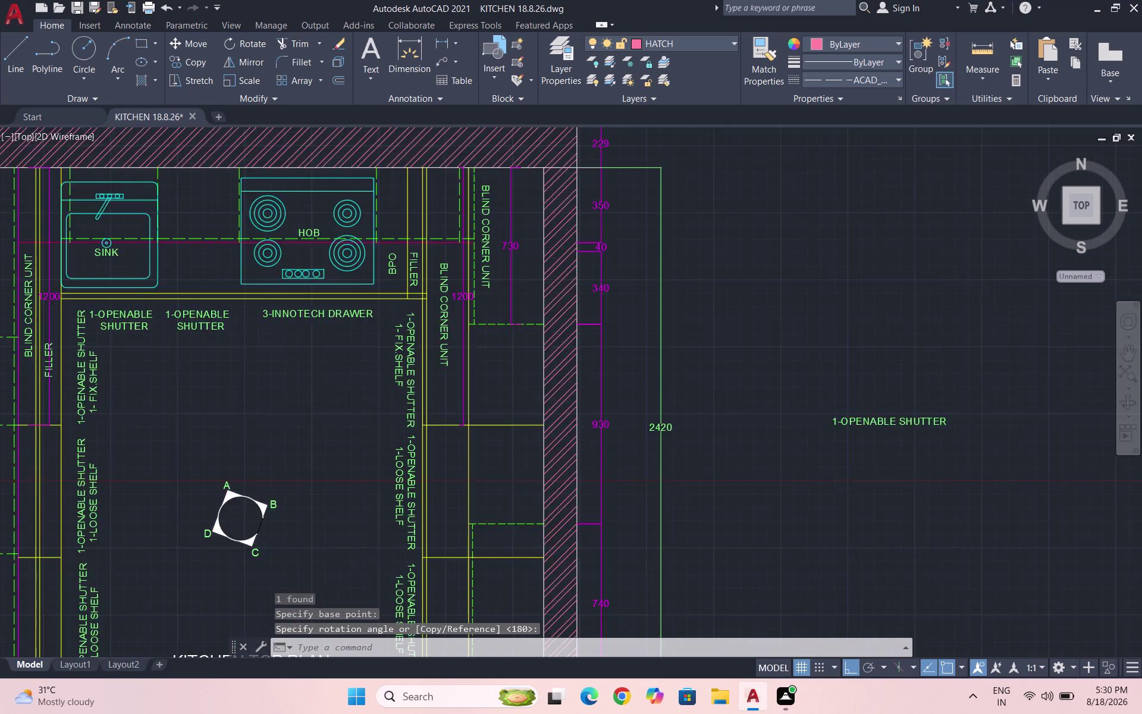
scroll(up, 3)
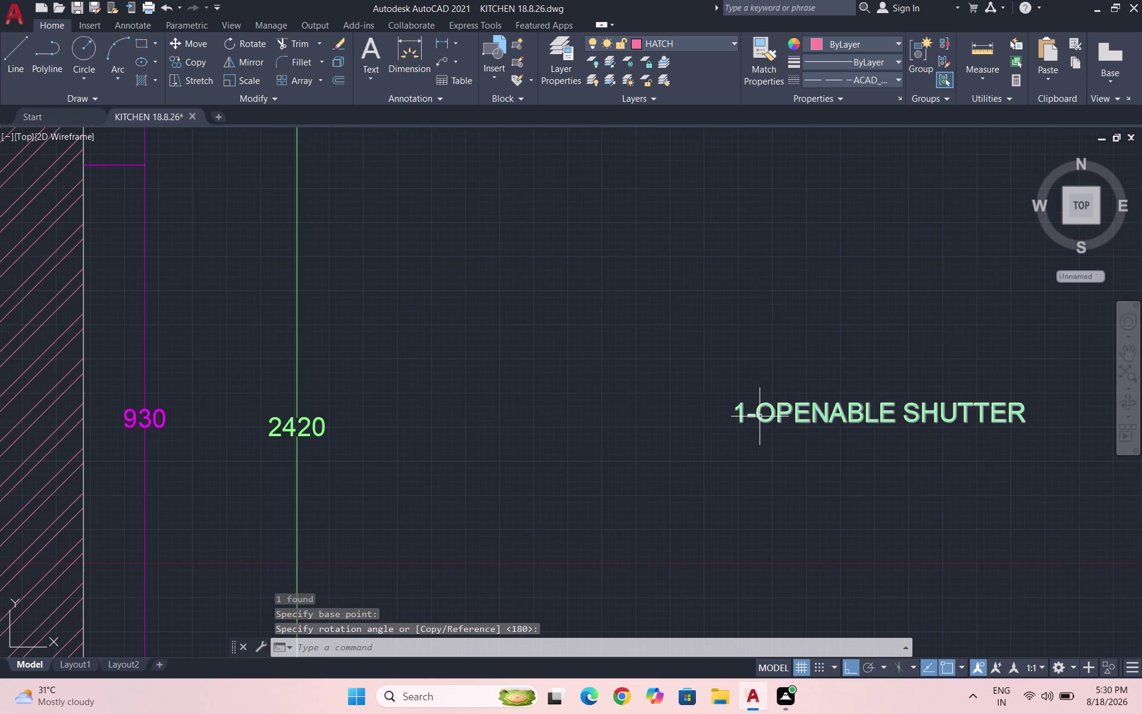
scroll(up, 3)
double_click(728, 406)
click(727, 406)
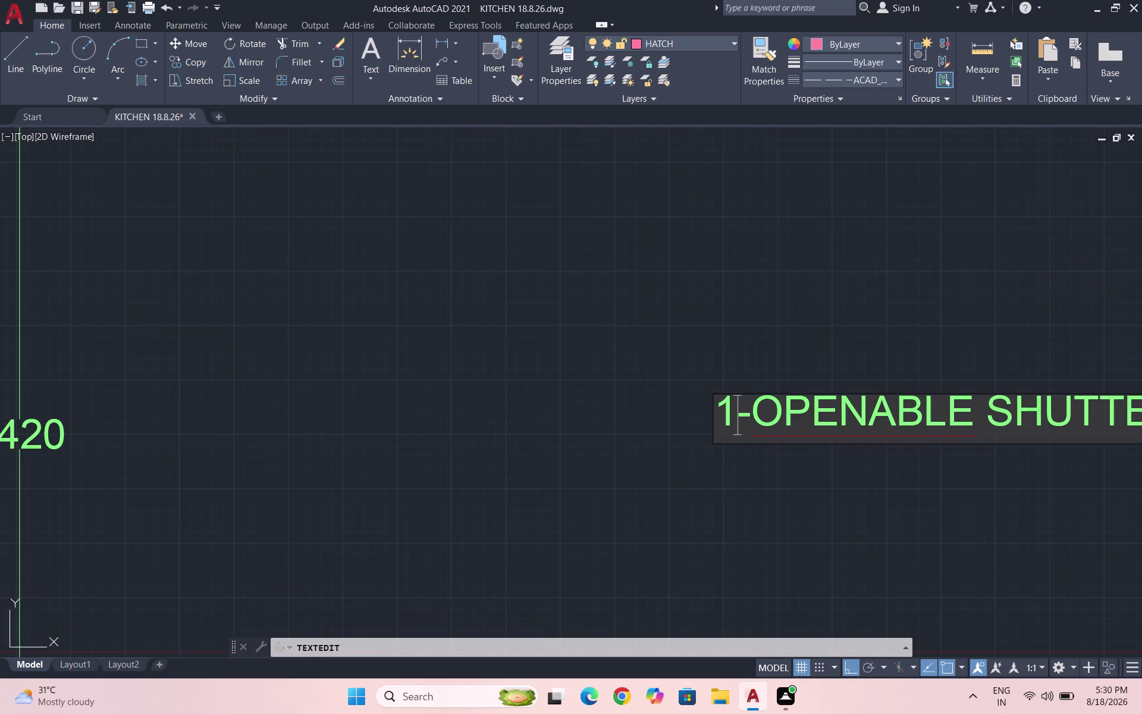
key(BackSpace)
key(2)
key(Escape)
Reopen the label and retype its count so it reads '2-OPENABLE SHUTTER'.
scroll(down, 3)
click(677, 428)
click(688, 431)
double_click(685, 427)
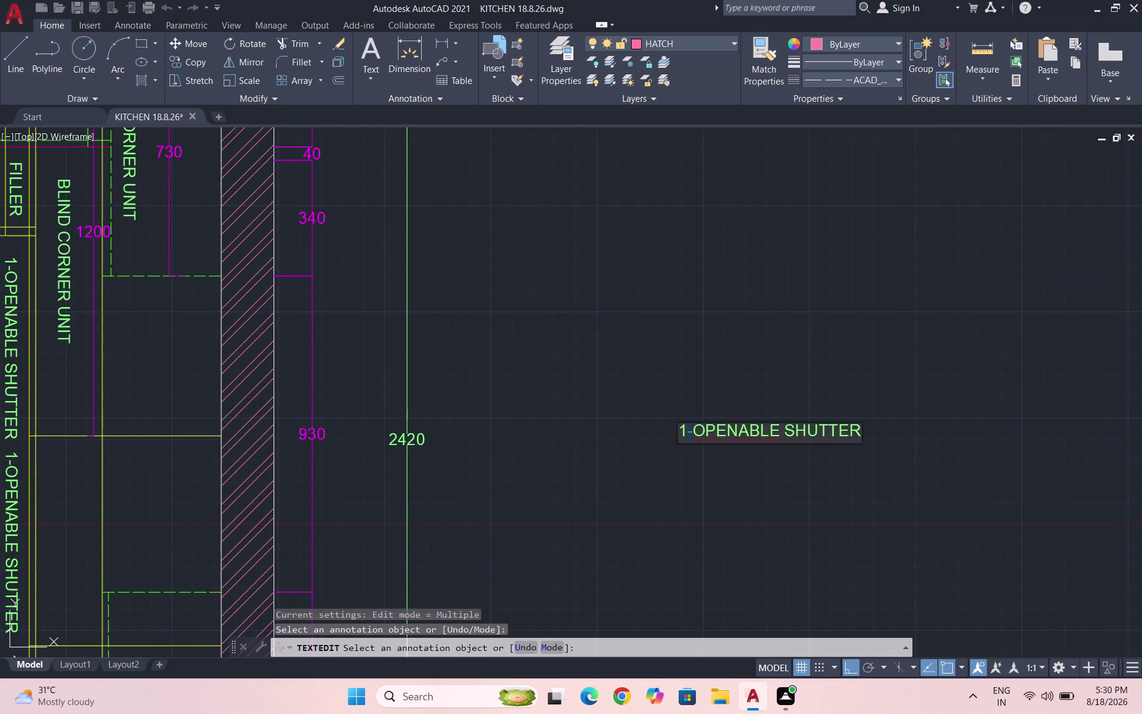
scroll(up, 3)
click(681, 450)
key(BackSpace)
key(BackSpace)
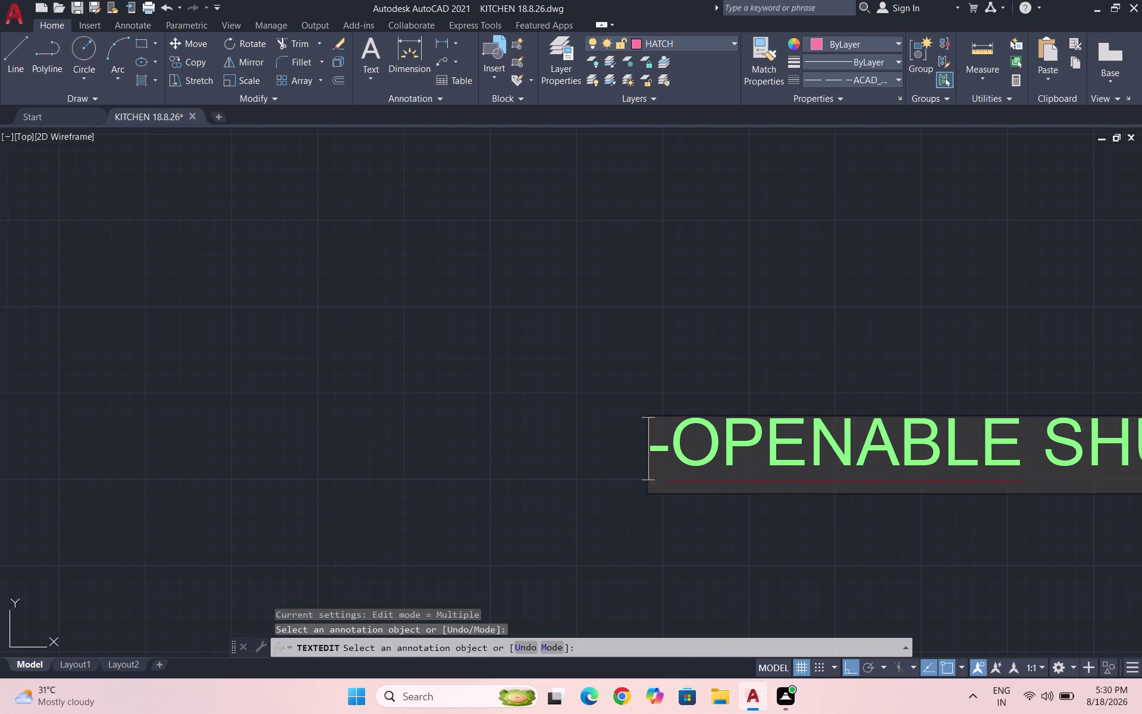
key(2)
scroll(down, 3)
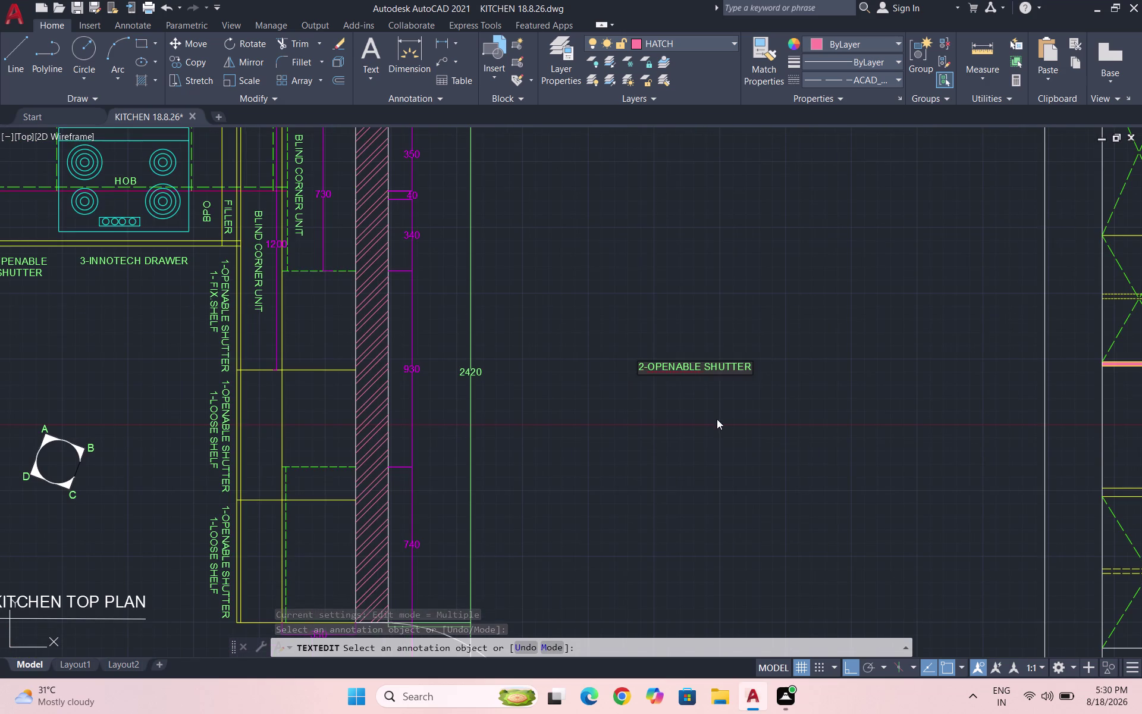
click(718, 417)
key(Escape)
Select the 2-OPENABLE SHUTTER label and begin copying it with CO.
drag(772, 401, 761, 398)
click(619, 347)
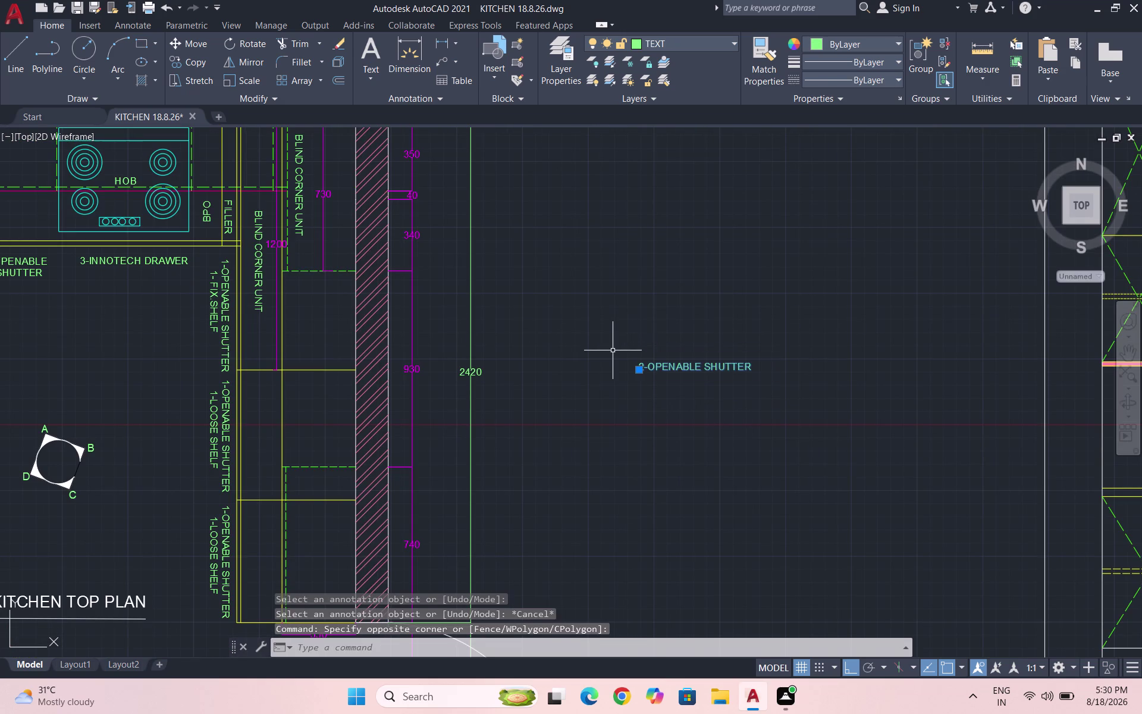
text(CO)
key(Return)
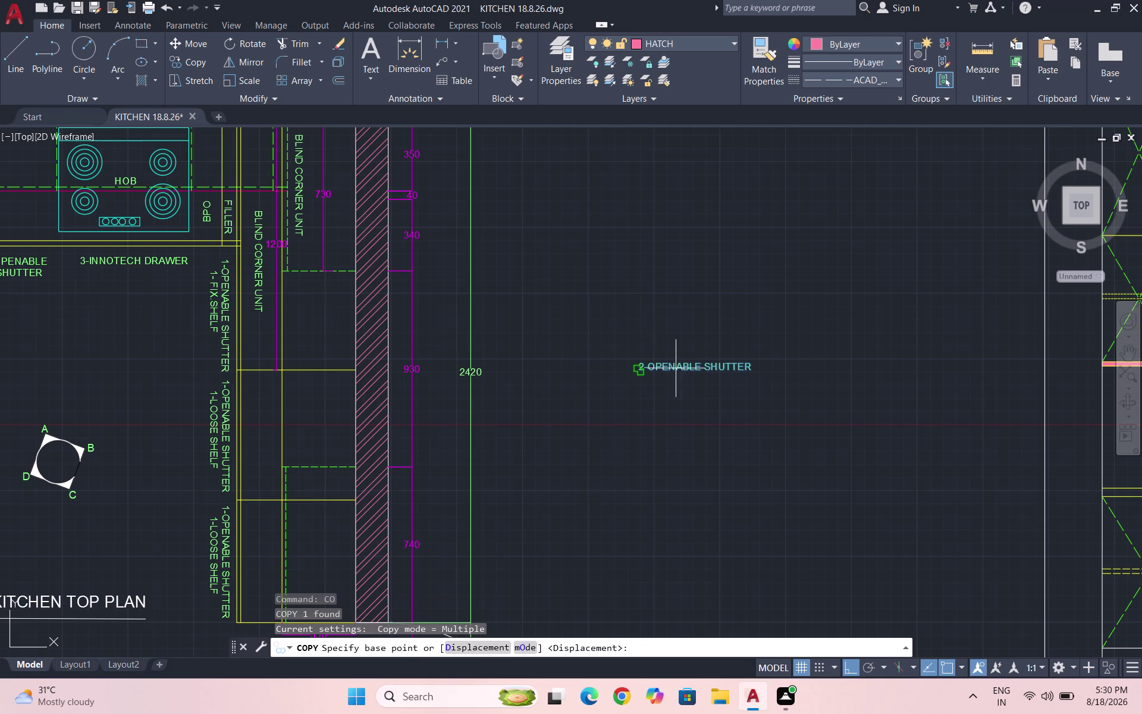
Place the shutter label copy in the upper middle wall cabinet with Ortho off.
click(671, 368)
scroll(down, 3)
scroll(up, 3)
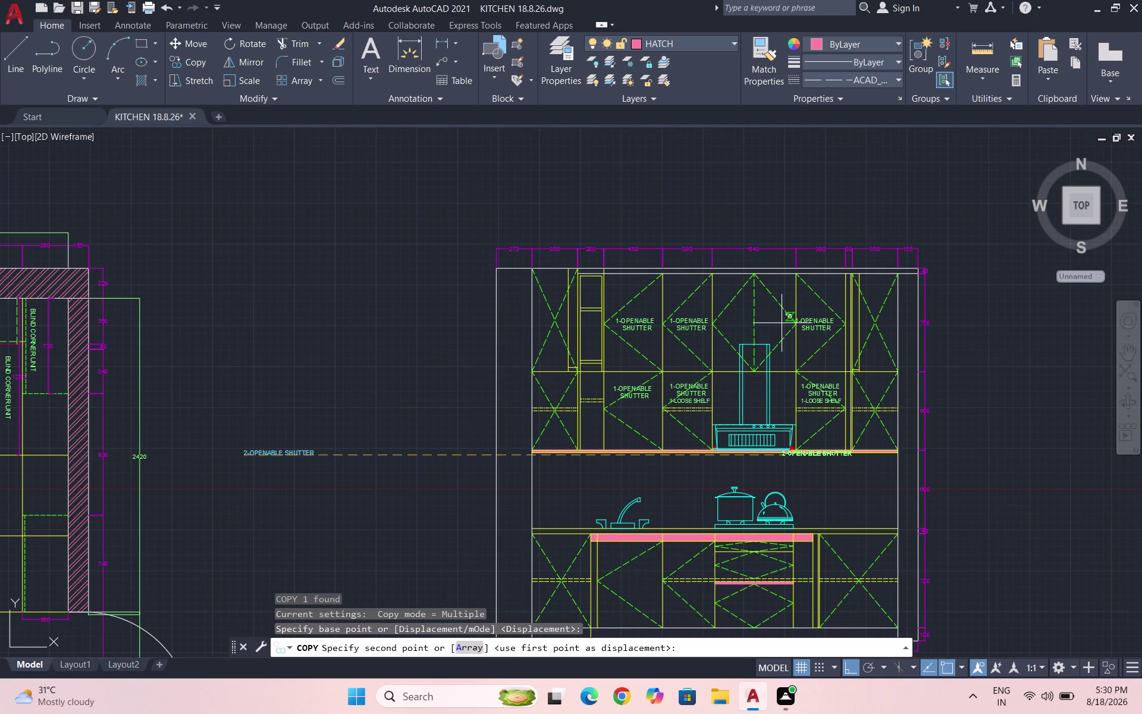
key(F8)
scroll(up, 3)
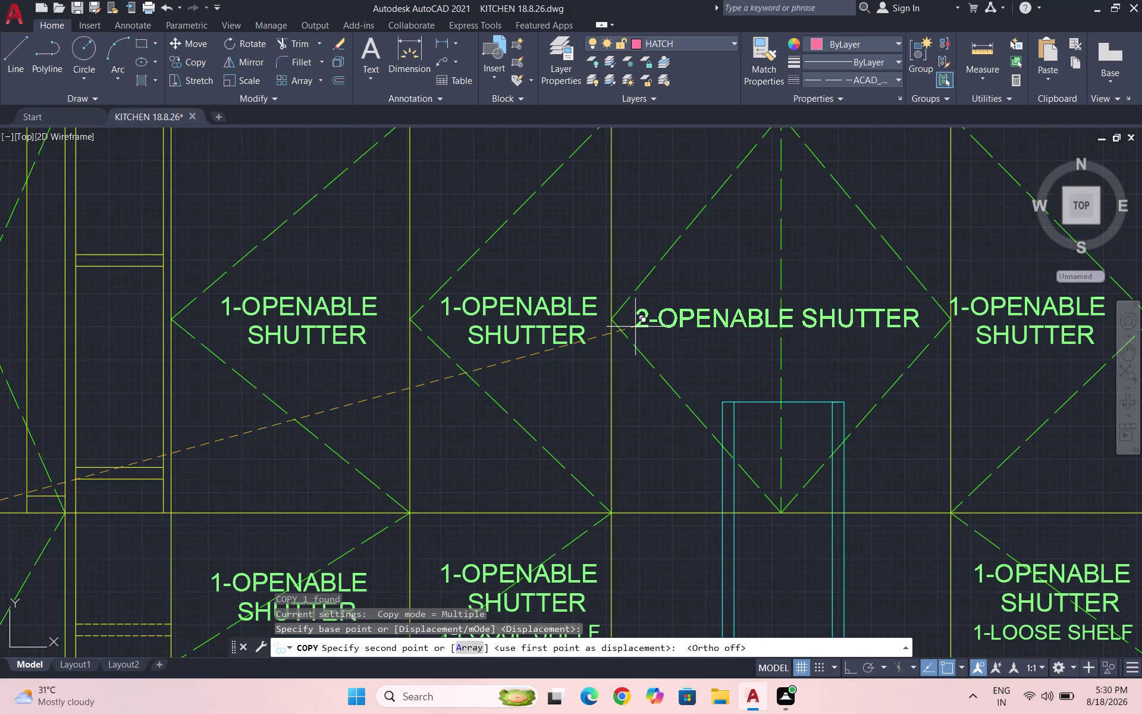
click(635, 326)
scroll(down, 3)
key(Escape)
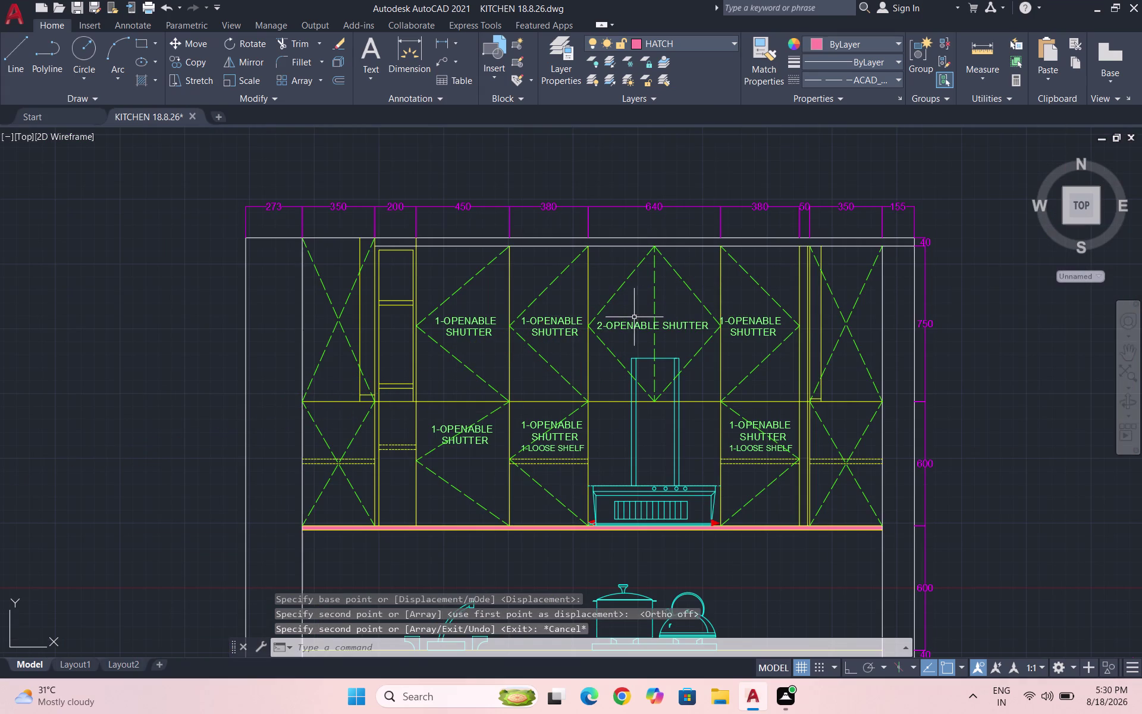
key(Escape)
Open the spare label beside the plan and delete its text.
scroll(down, 3)
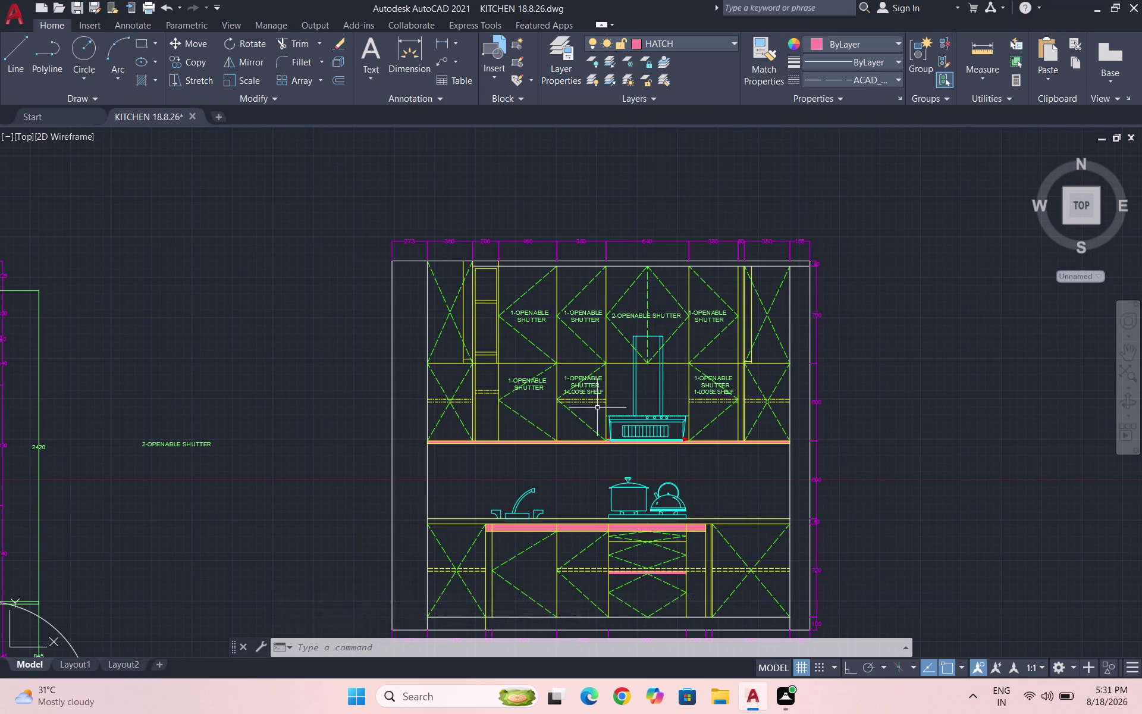
scroll(down, 3)
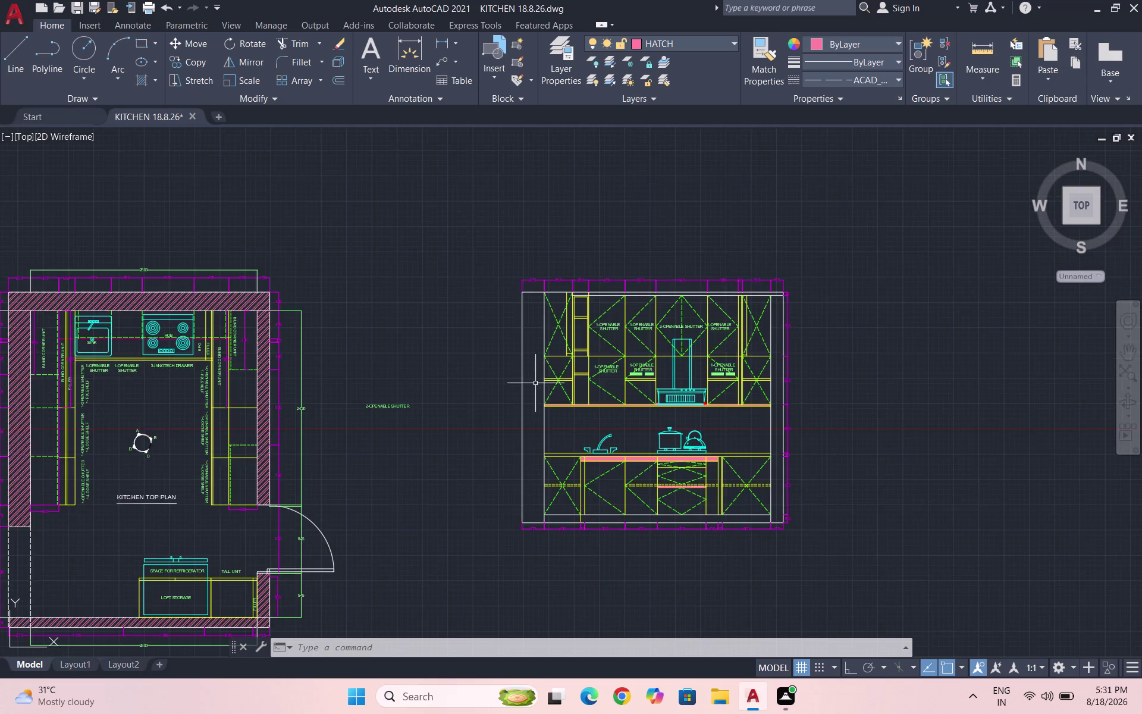
scroll(down, 3)
scroll(up, 3)
double_click(484, 398)
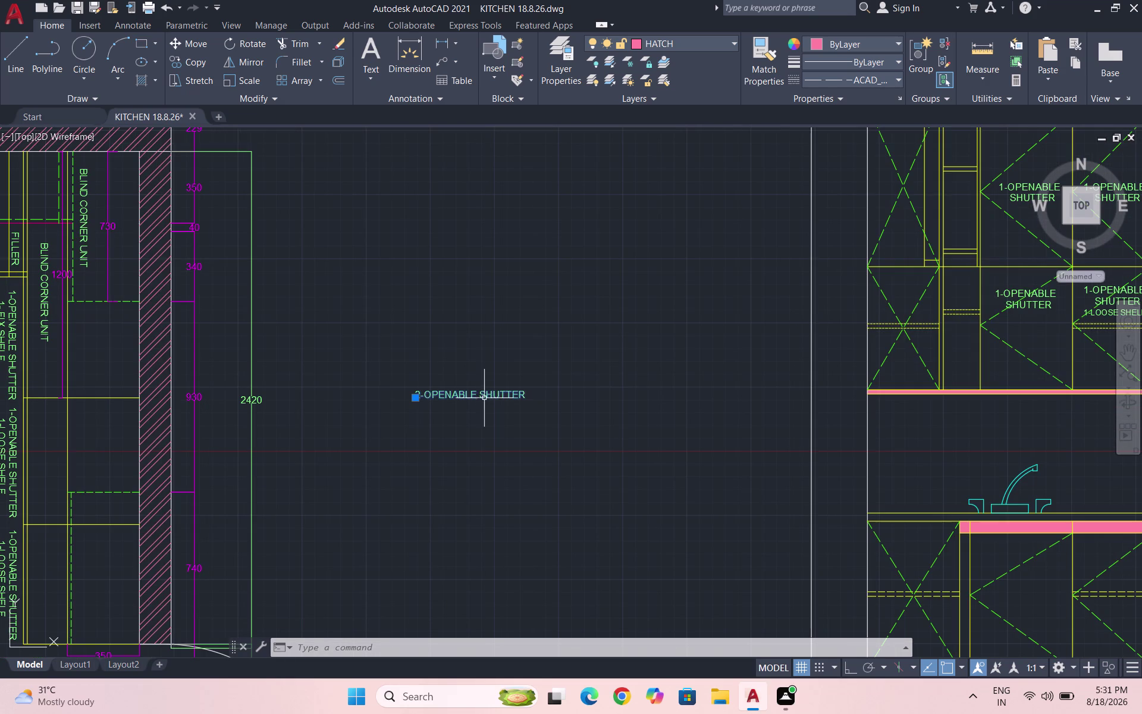
double_click(478, 391)
click(524, 395)
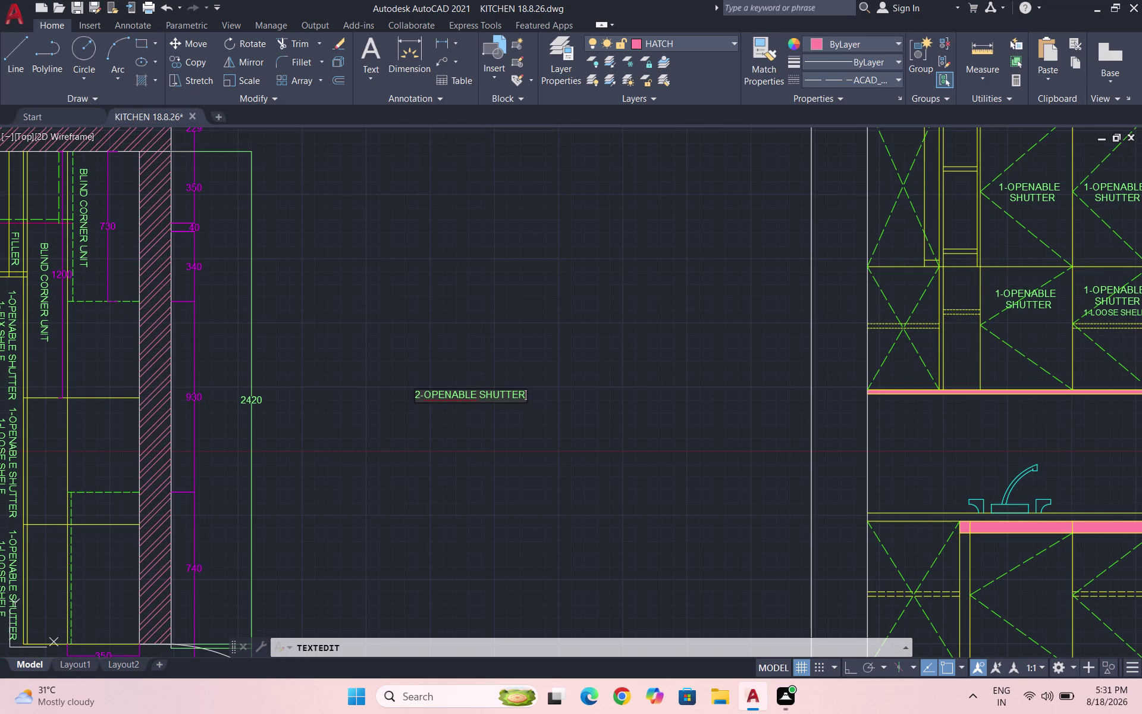
key(BackSpace)
key(BackSpace)
key(BackSpace)
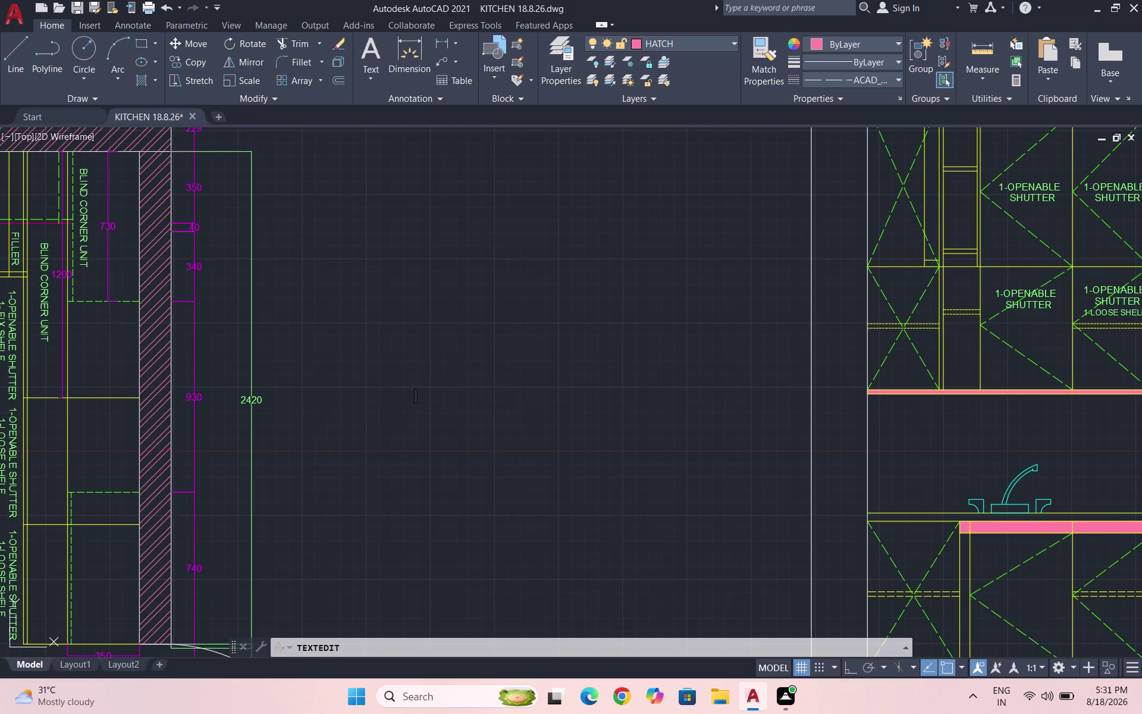
Retype the spare label's first word as 'DUMMY'.
text(DI)
key(BackSpace)
text(JMMY)
key(BackSpace)
key(BackSpace)
key(BackSpace)
key(BackSpace)
text(UMMY)
key(space)
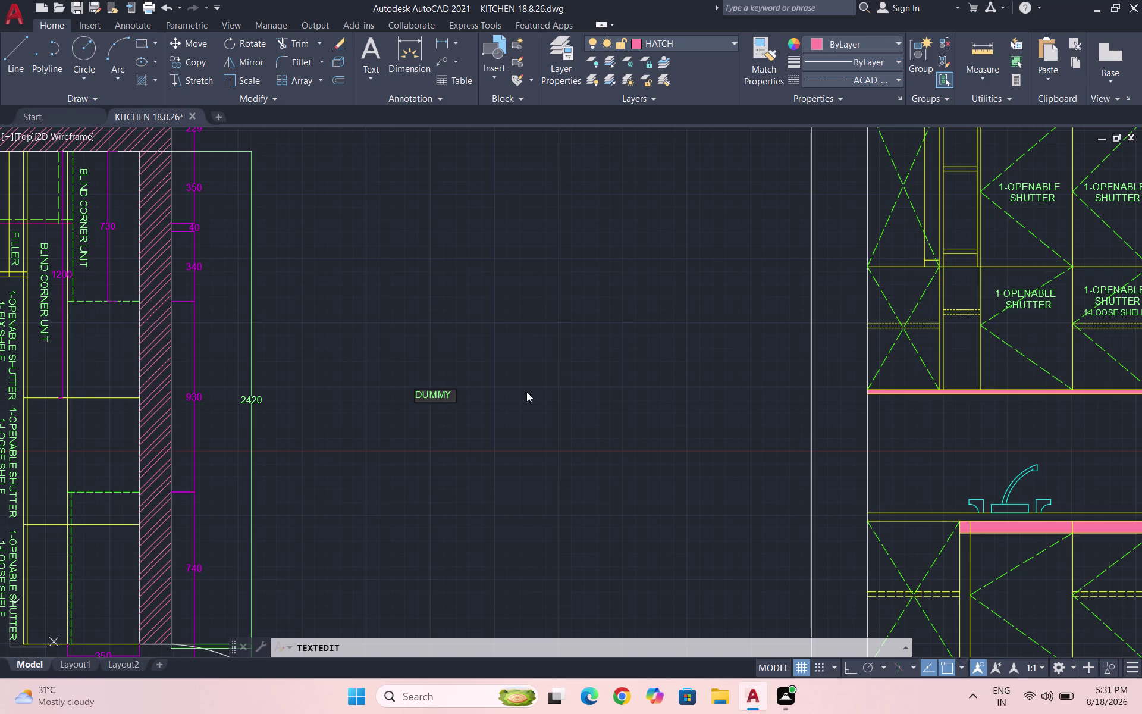
Complete the spare label as 'DUMMY PLANK' and exit text editing.
text(PL)
text(ANLK)
key(BackSpace)
key(BackSpace)
key(k)
double_click(495, 421)
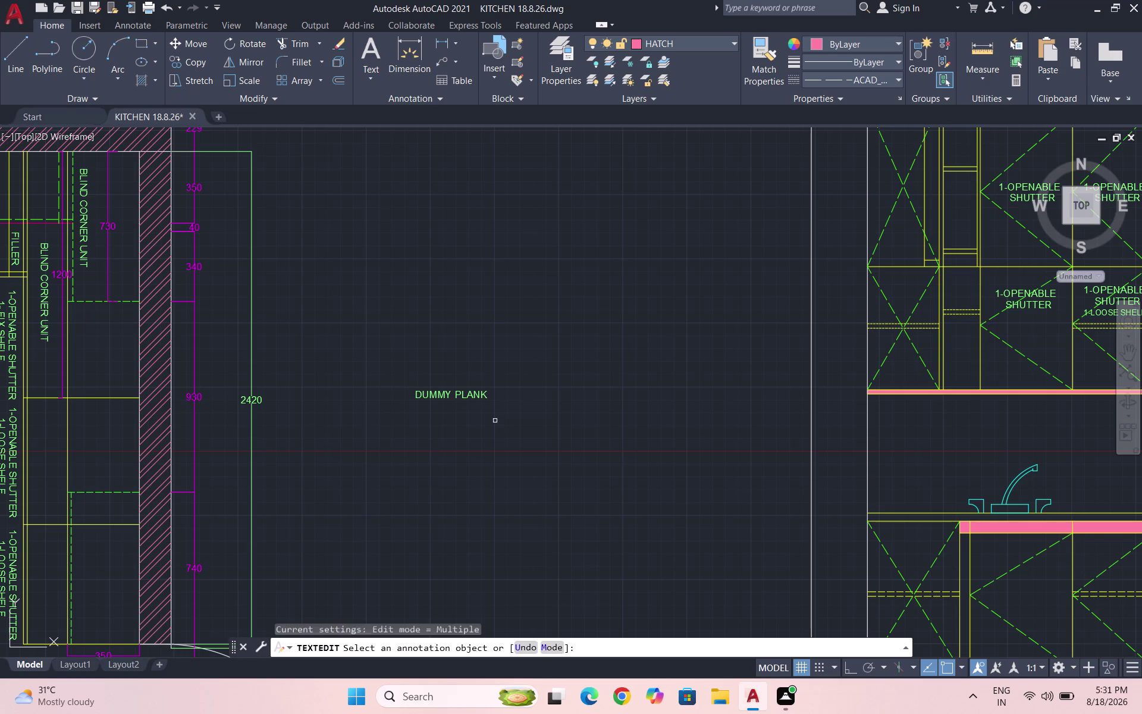
key(Escape)
Copy the DUMMY PLANK label from the plan to just above the elevation's chimney hood.
click(496, 421)
click(392, 372)
text(C)
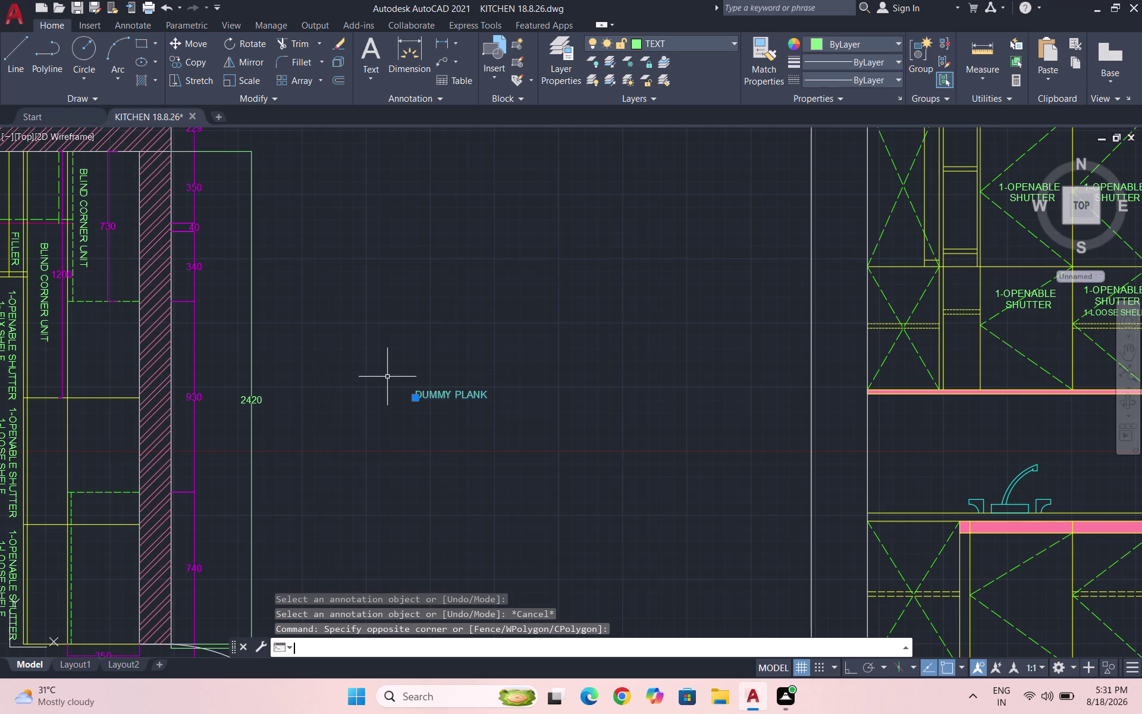
text(O)
key(Return)
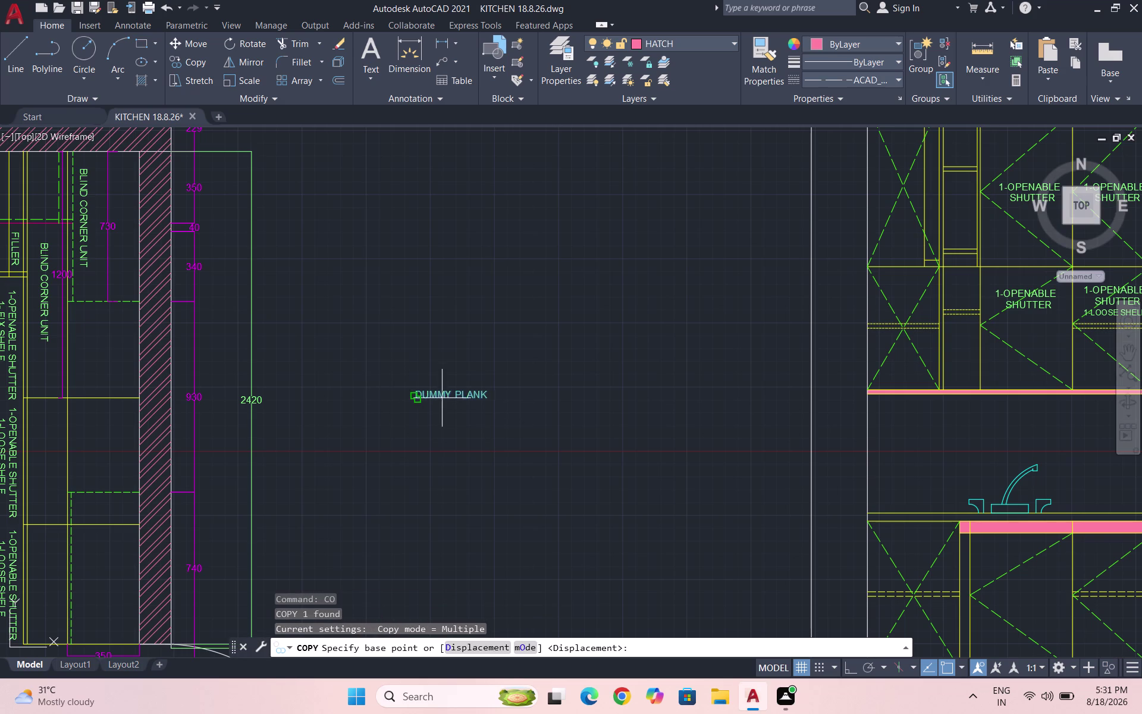
click(445, 396)
scroll(down, 3)
scroll(up, 3)
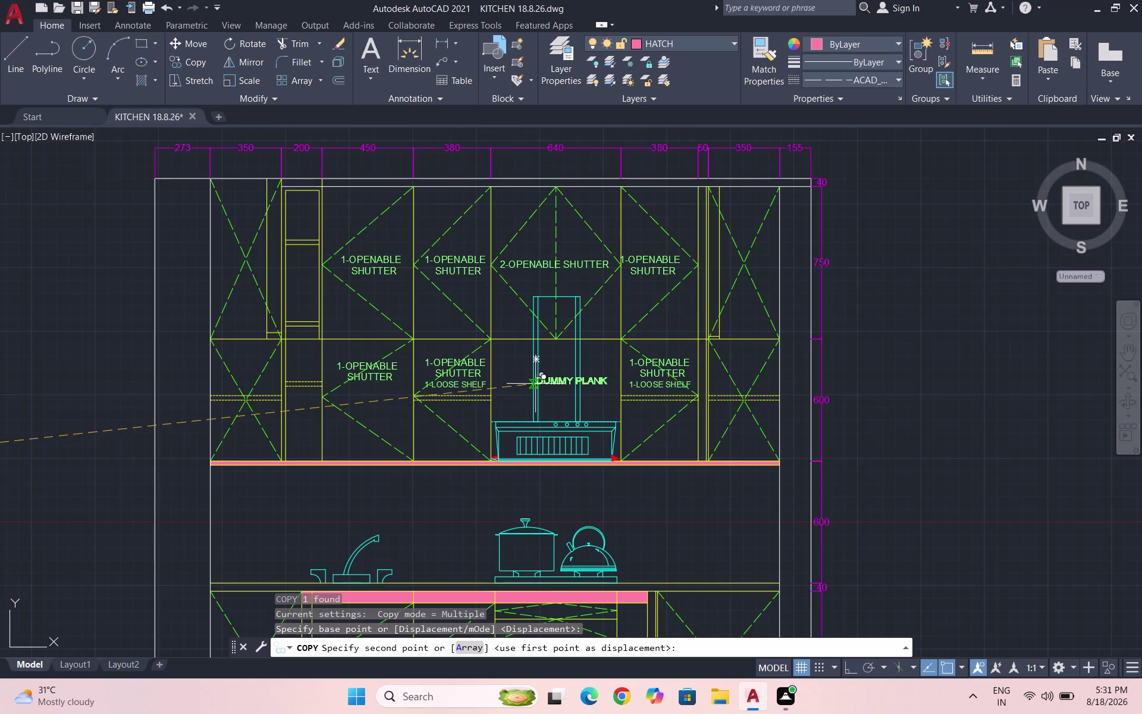
scroll(up, 3)
scroll(up, 3)
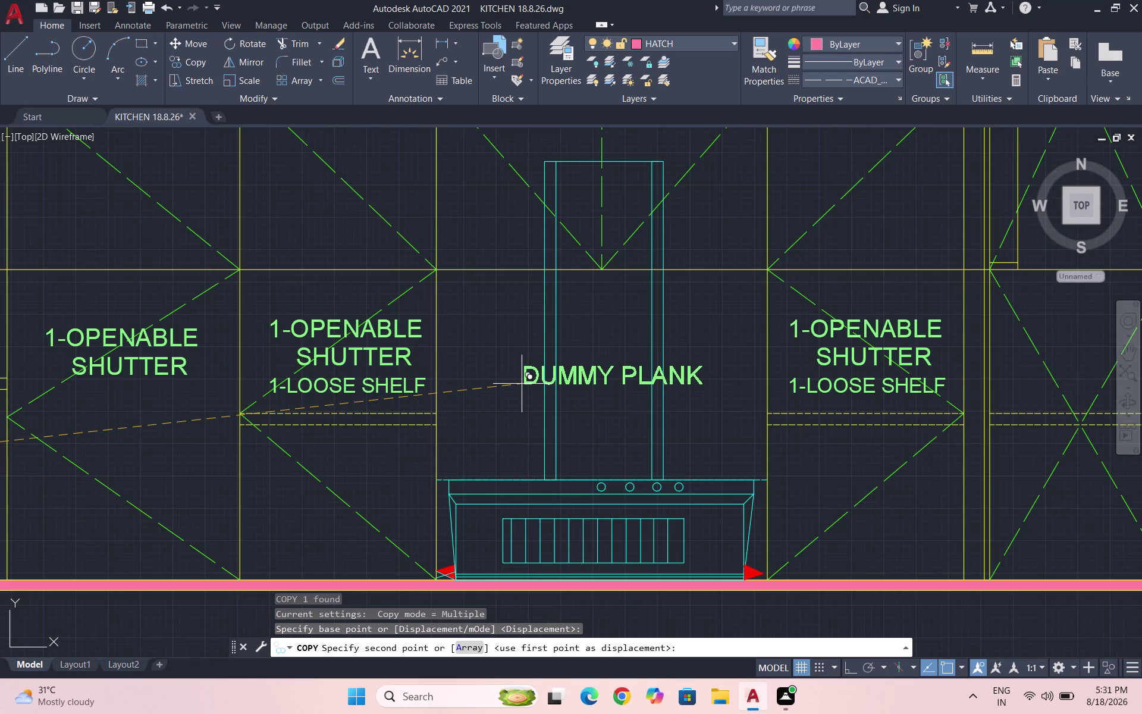
click(522, 383)
scroll(down, 3)
key(Escape)
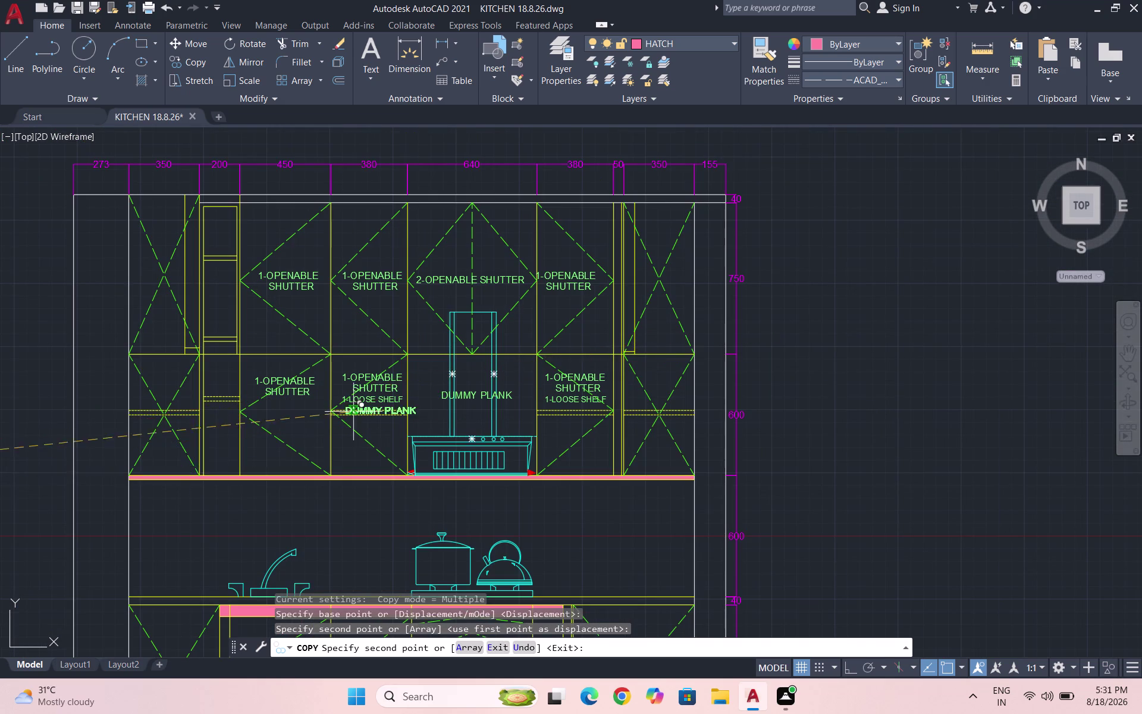
scroll(down, 3)
scroll(down, 3)
scroll(up, 3)
scroll(up, 3)
scroll(down, 3)
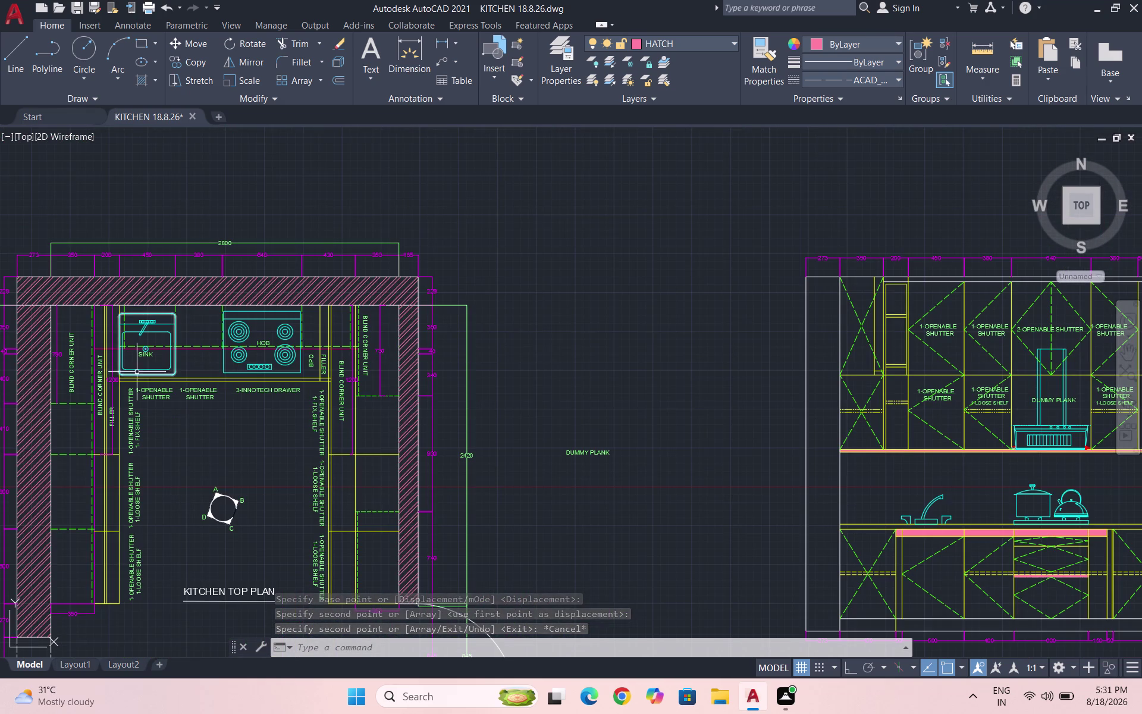
scroll(up, 3)
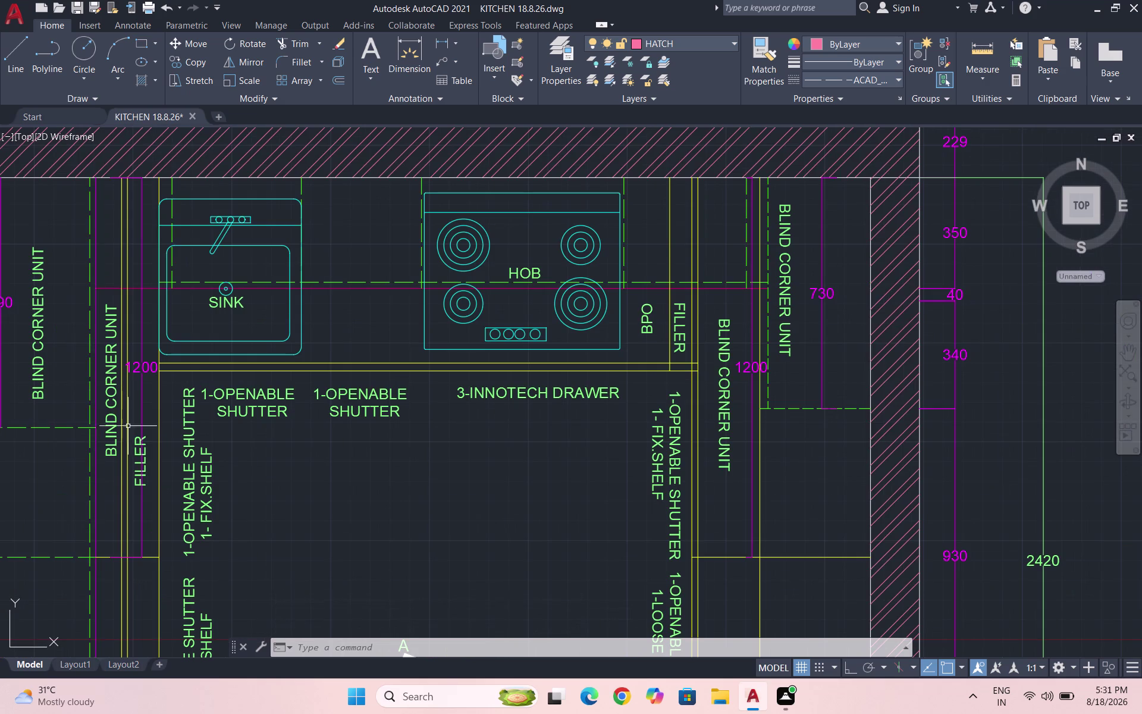
Copy the FILLER label from the plan onto the elevation's narrow filler strip.
scroll(up, 3)
click(138, 452)
text(CO)
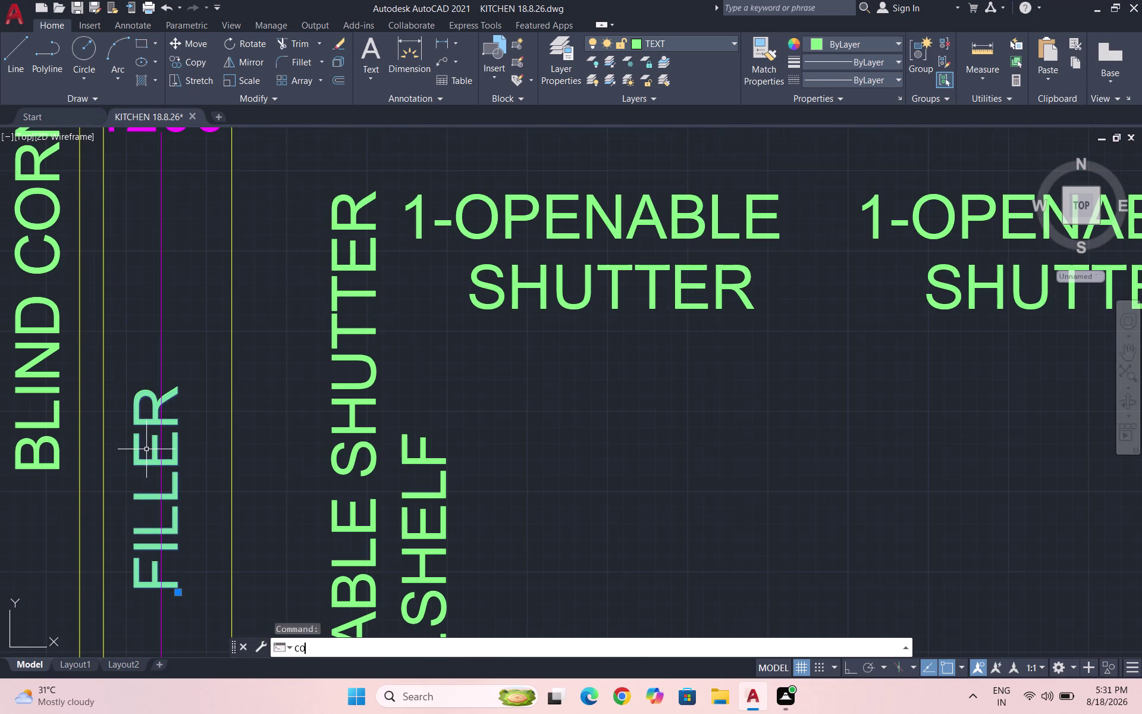
key(Return)
click(154, 442)
scroll(down, 3)
scroll(down, 3)
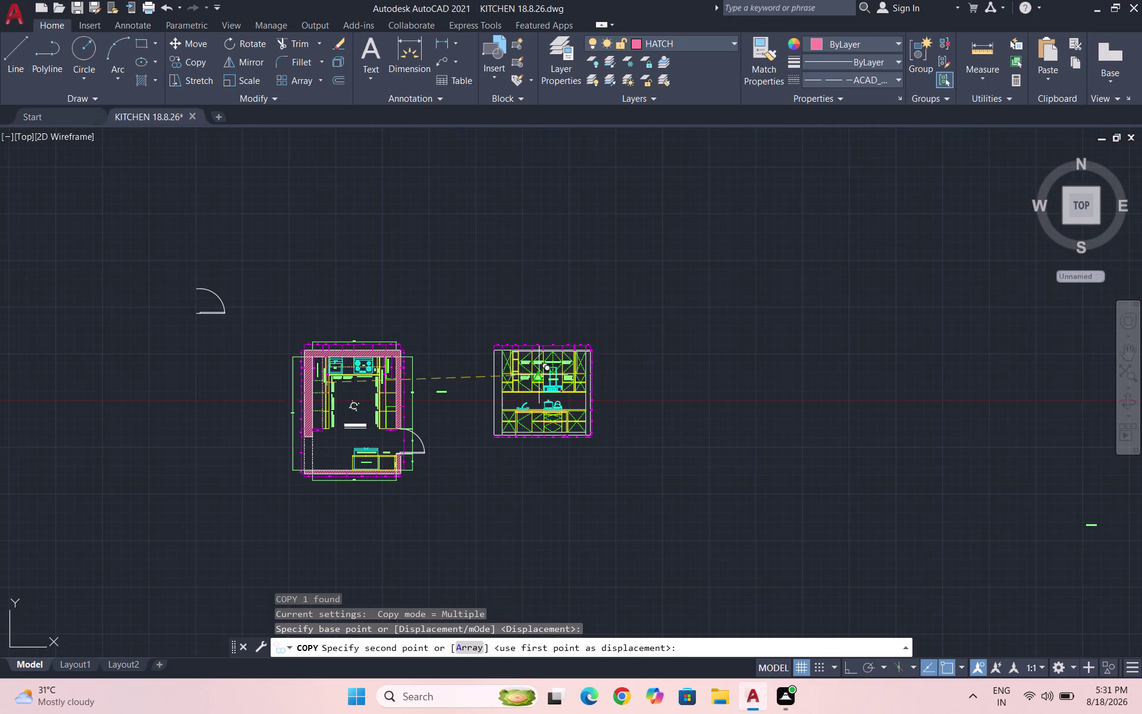
scroll(up, 3)
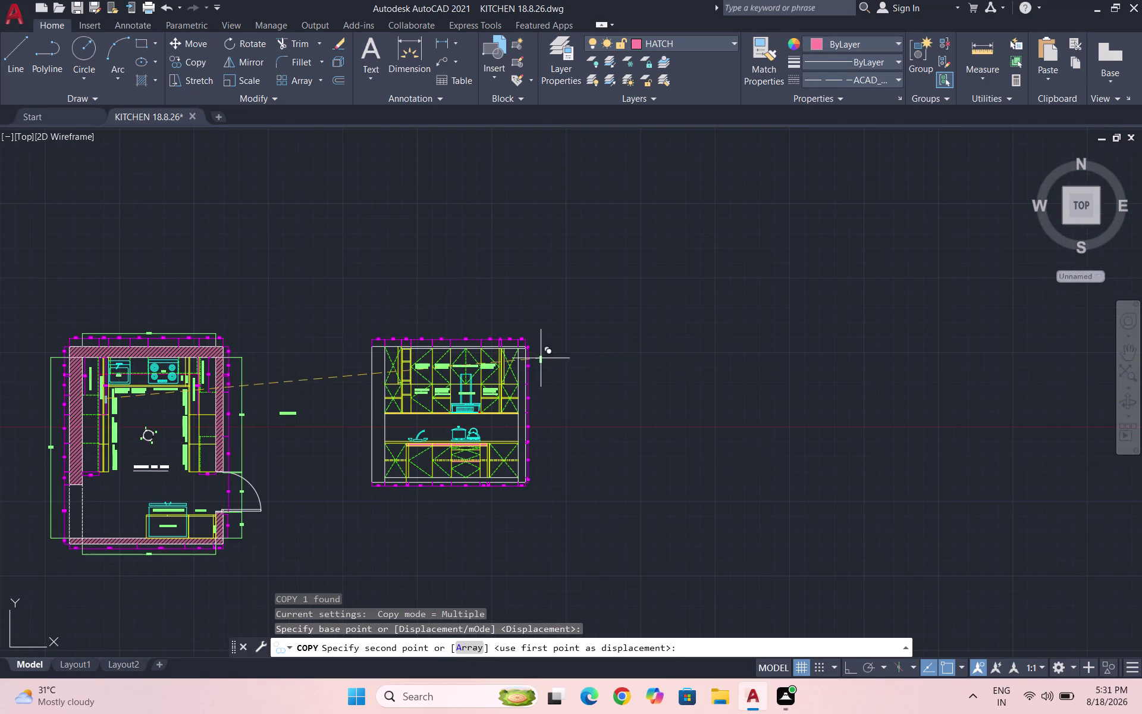
scroll(up, 3)
scroll(up, 3)
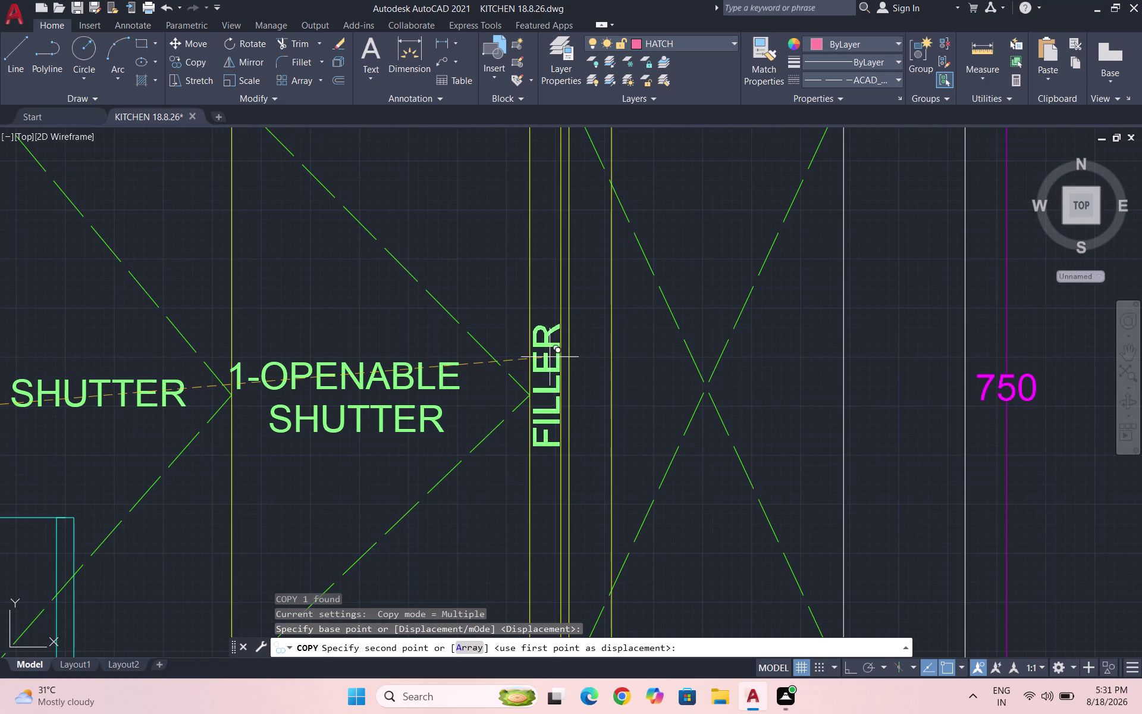
scroll(up, 3)
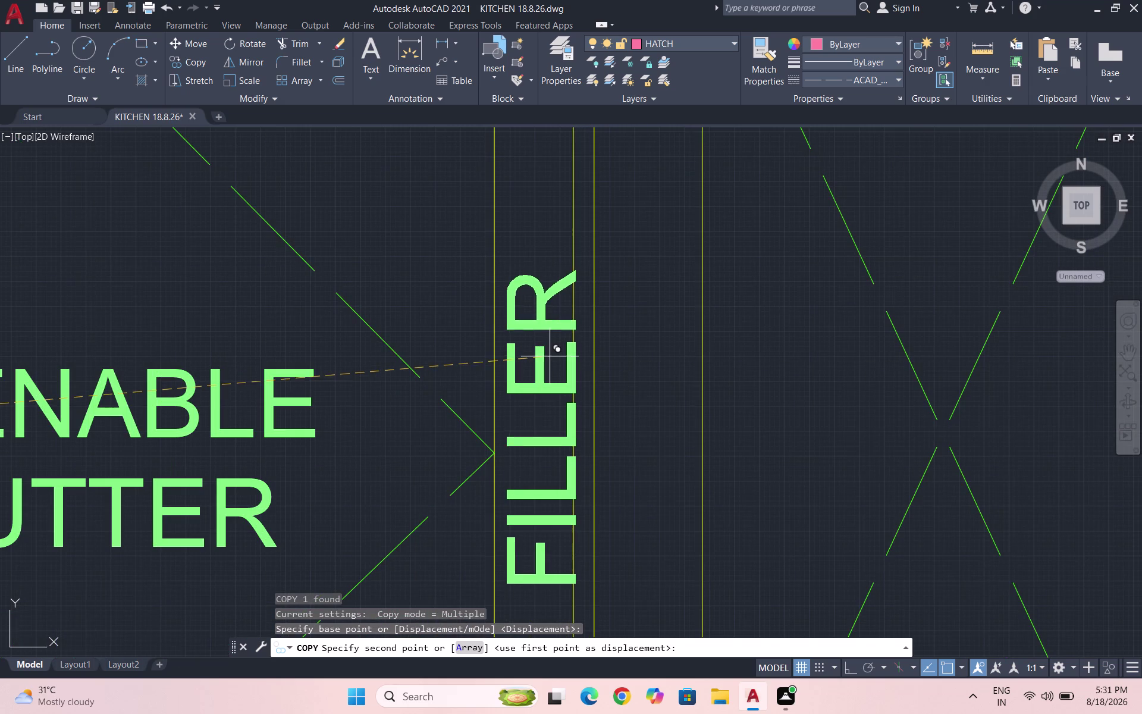
click(546, 354)
key(Escape)
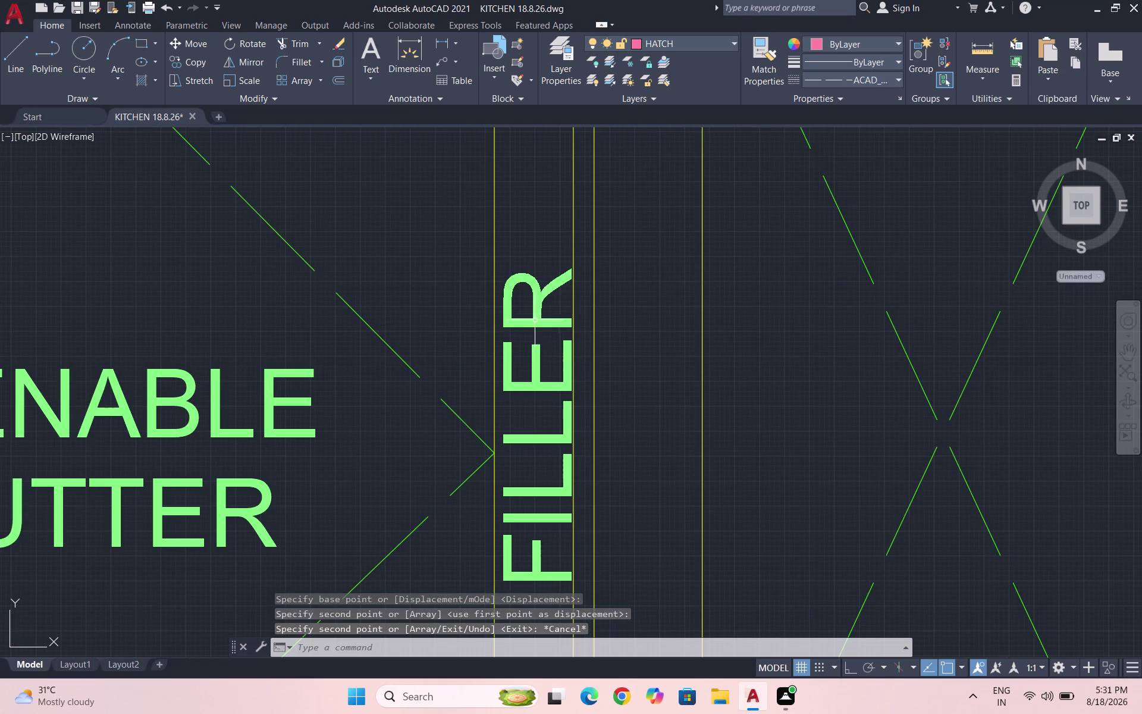
Edit the copied label's text to read 'FILLER-2'.
double_click(535, 320)
click(541, 319)
click(547, 358)
triple_click(533, 352)
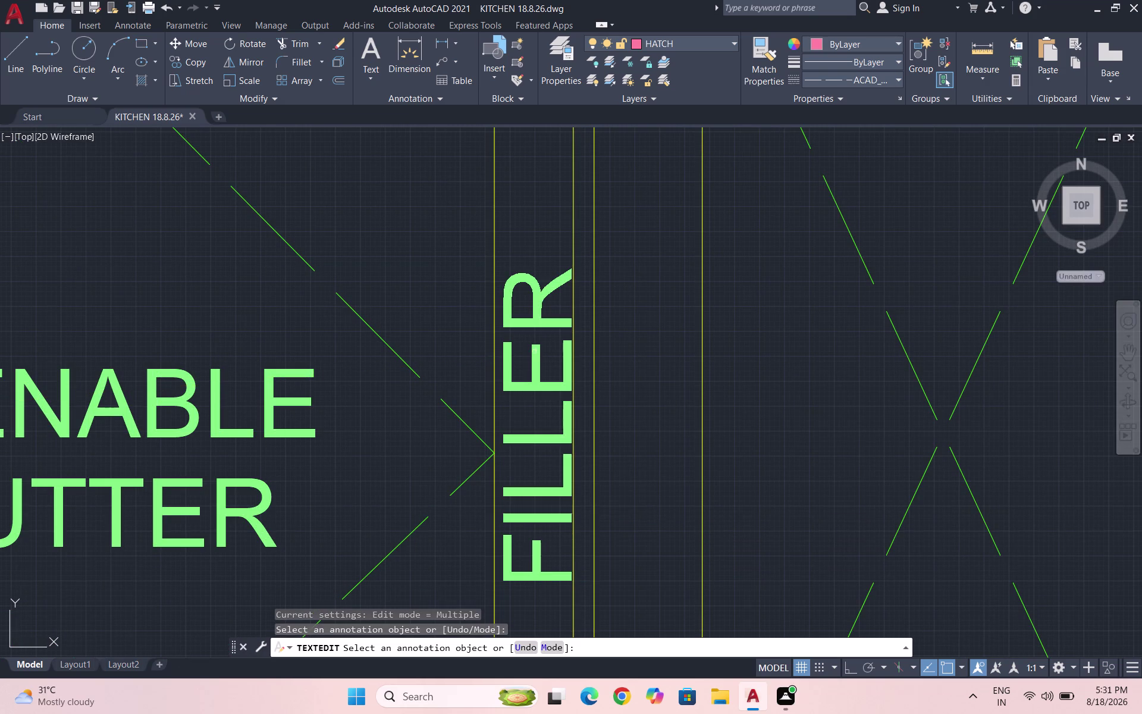
click(881, 546)
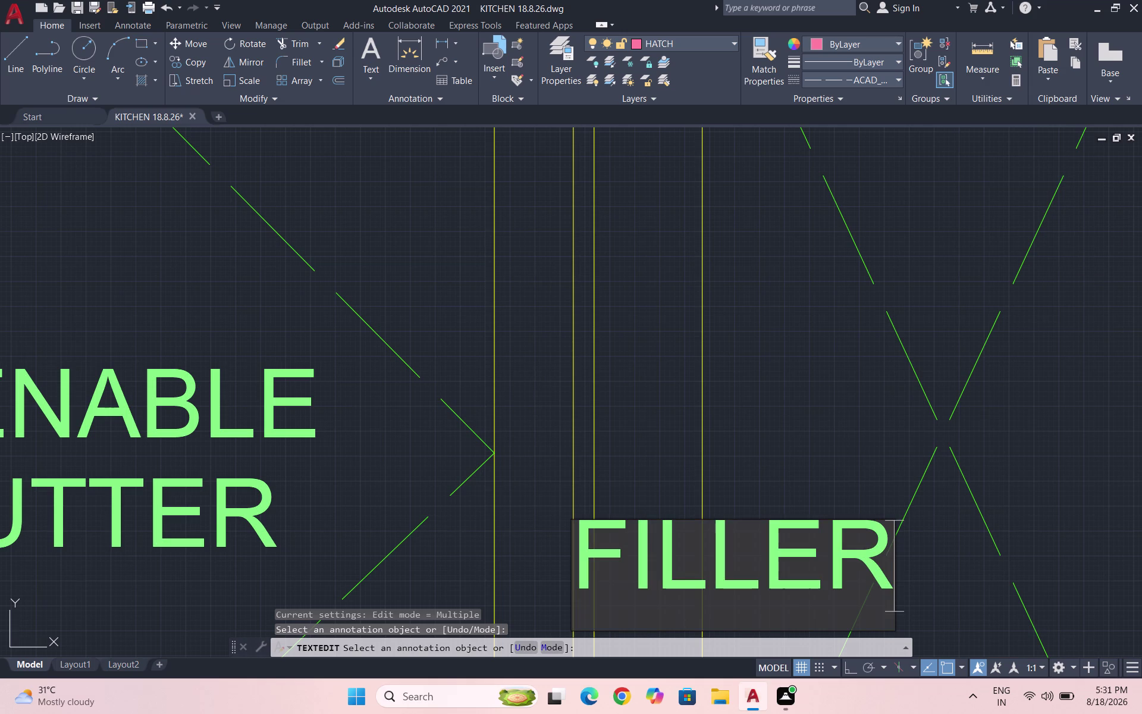
text(-2)
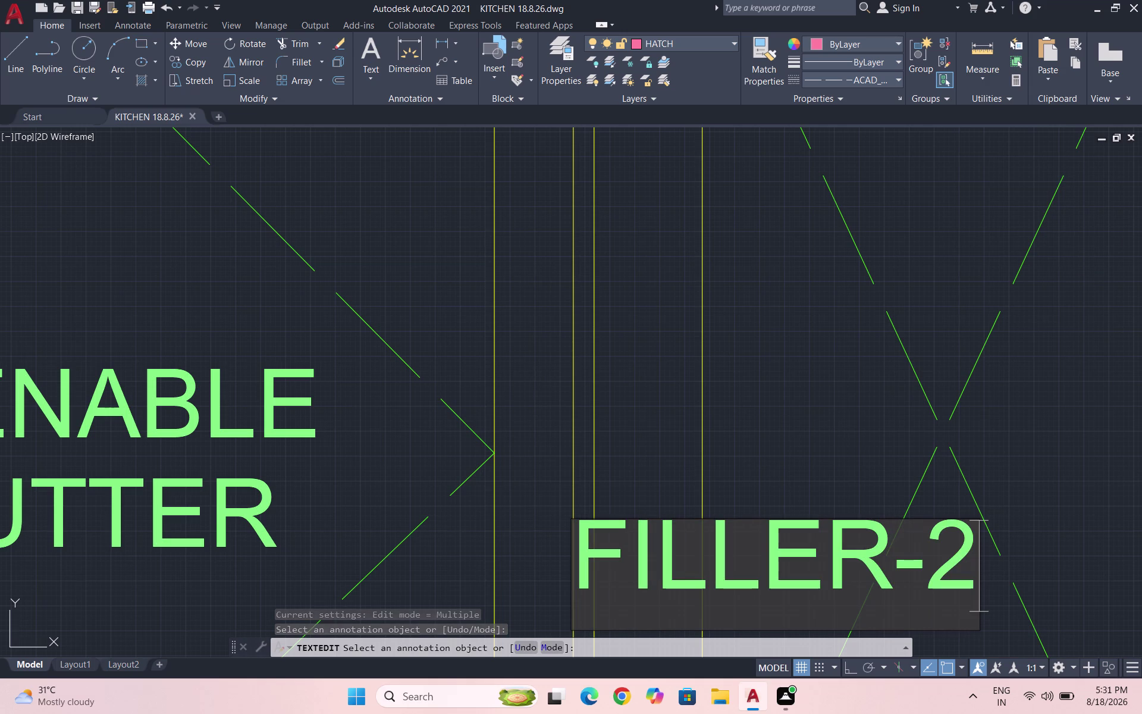
click(842, 367)
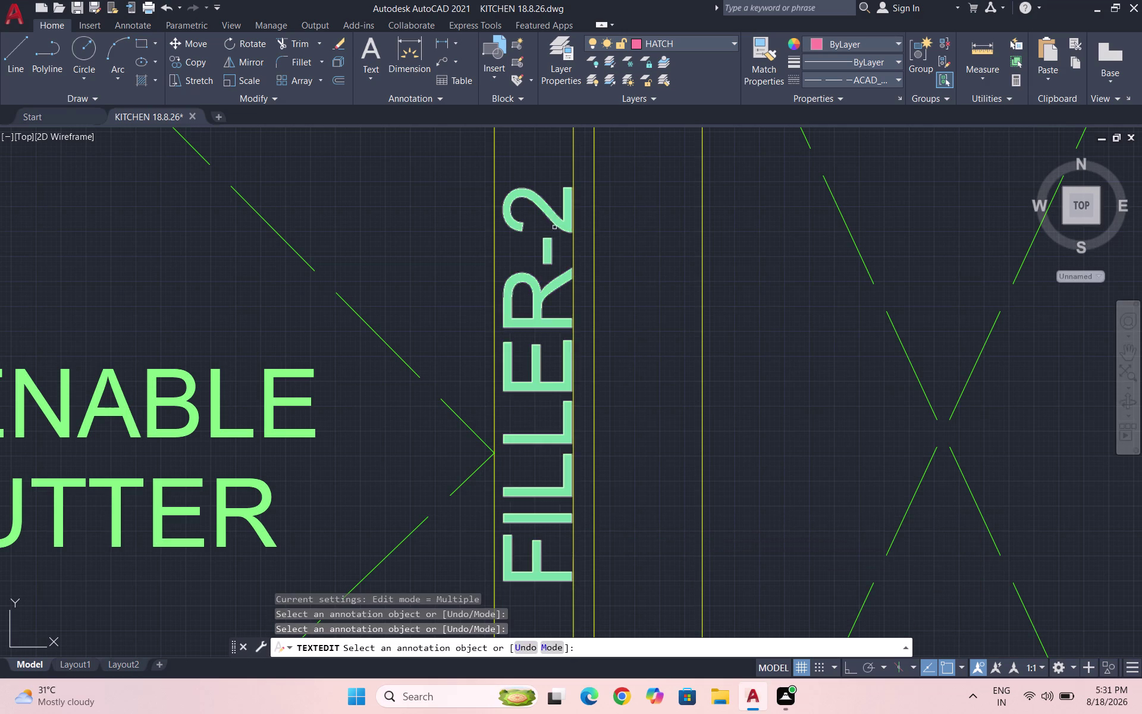
click(546, 216)
text(SC)
key(Escape)
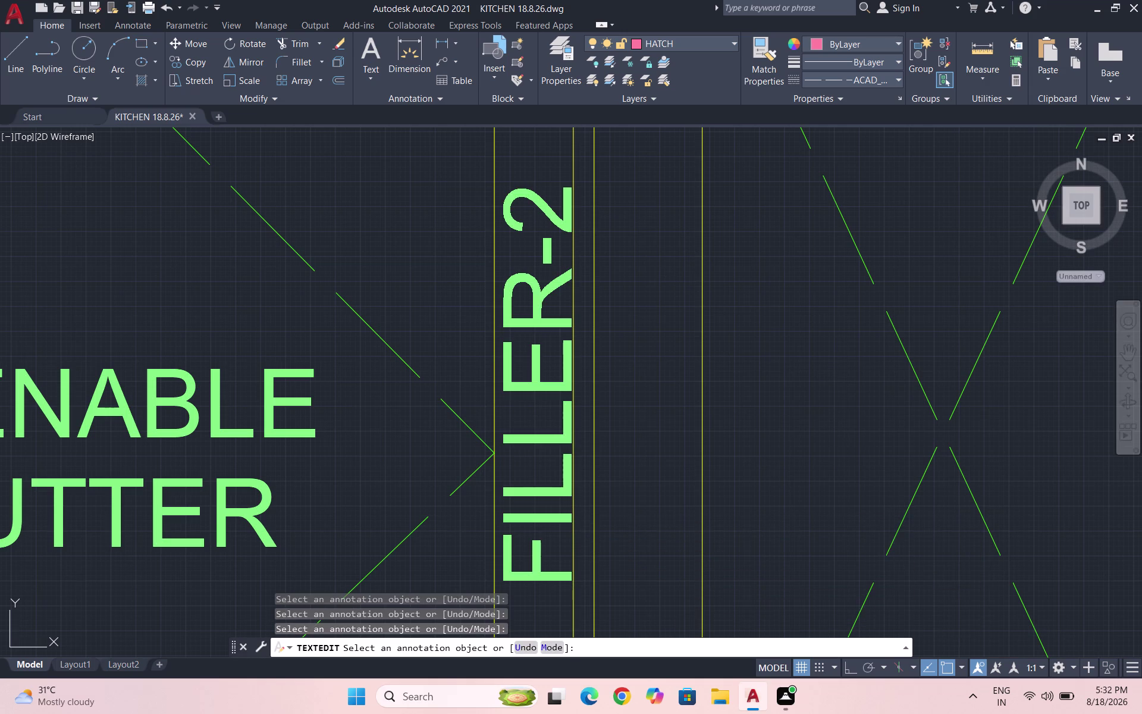
key(Escape)
key(Escape)
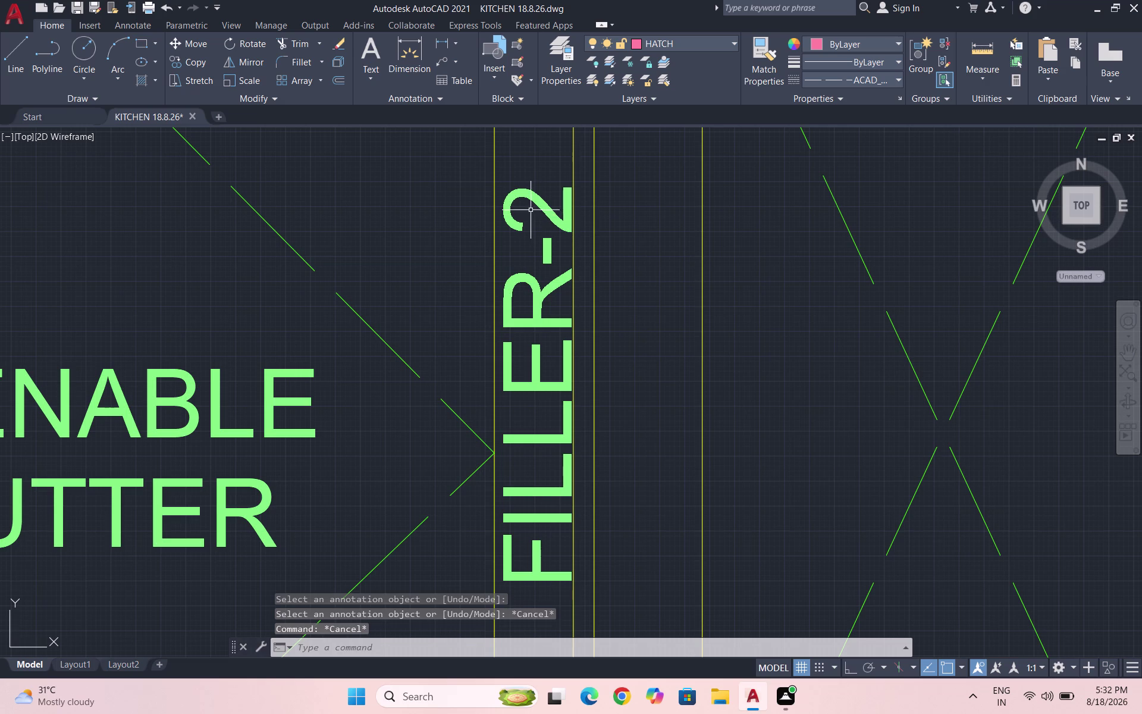
Scale the FILLER-2 label down to fit inside the filler strip.
click(527, 202)
click(540, 196)
click(541, 199)
text(S)
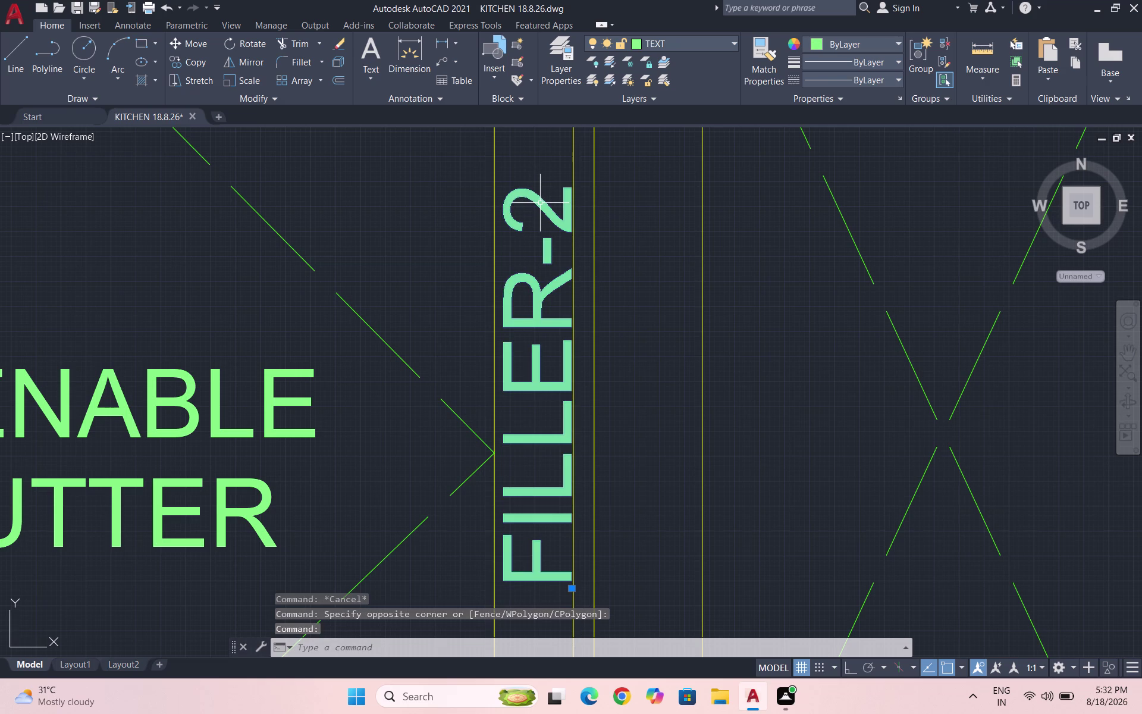
text(C)
key(Return)
click(548, 191)
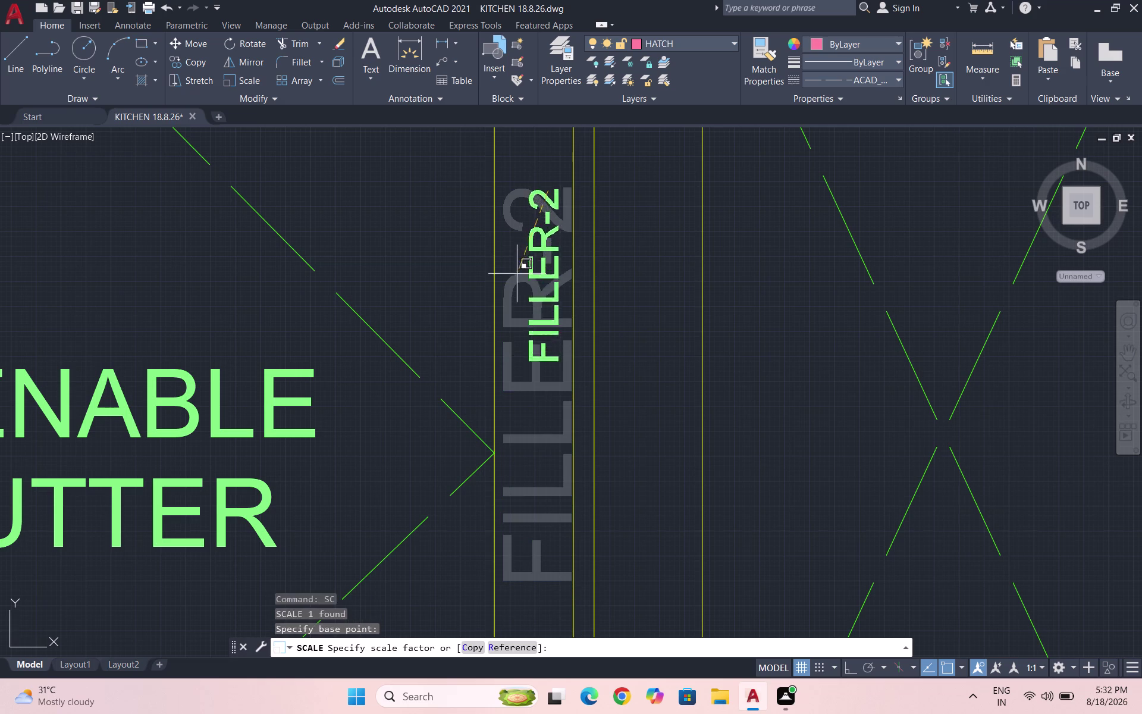
click(500, 338)
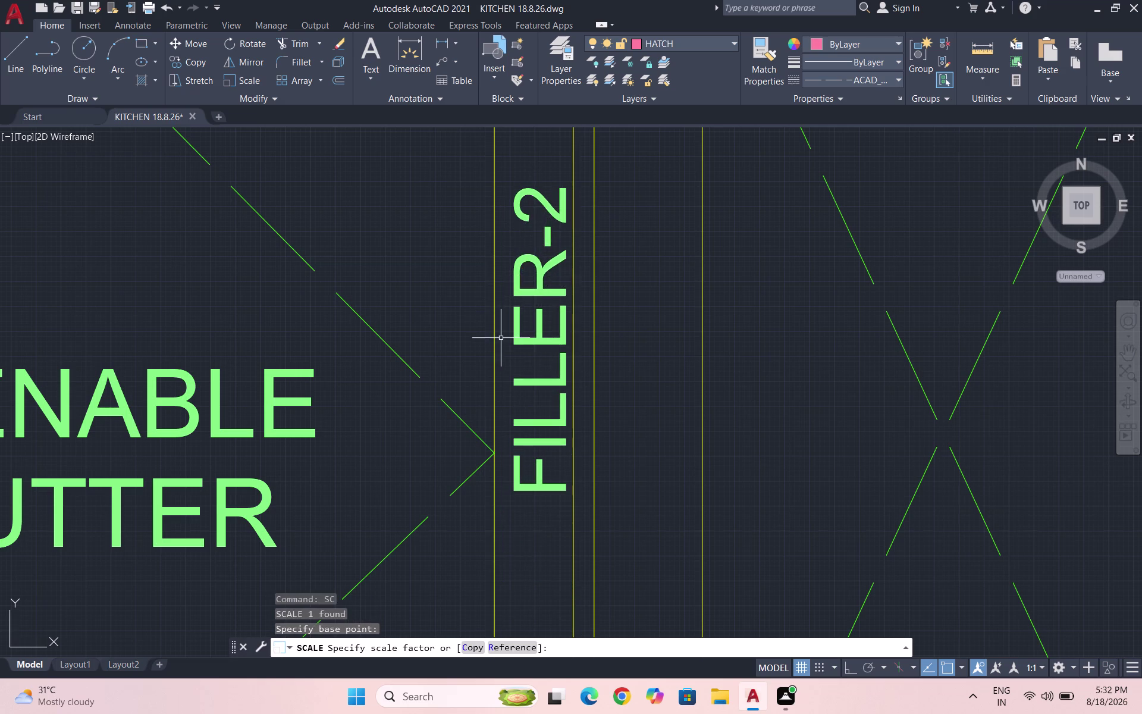
scroll(down, 3)
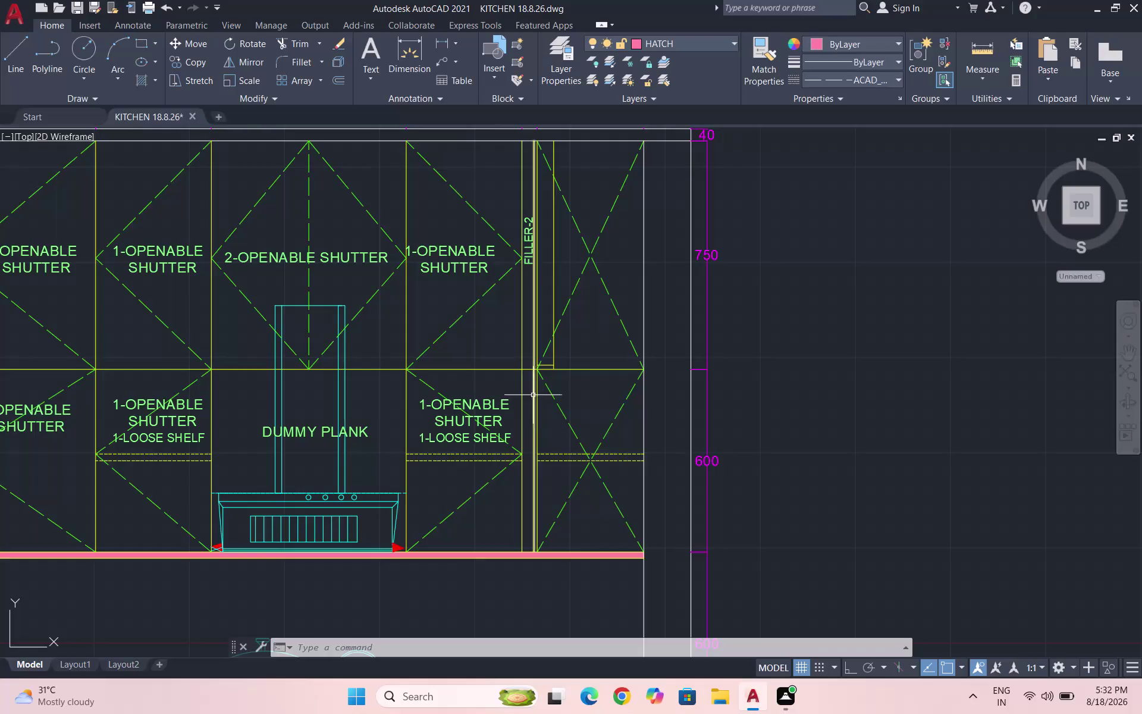
With Ortho on, copy the FILLER-2 label straight down into the lower cabinets' filler strip.
scroll(up, 3)
click(541, 253)
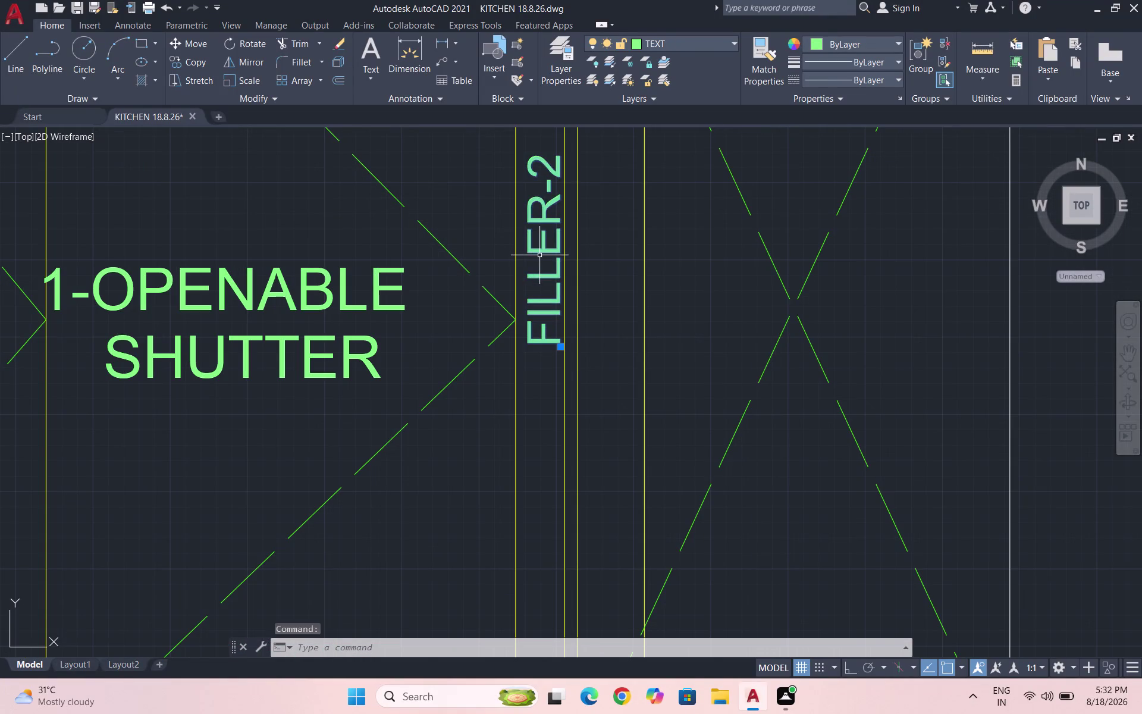
key(F8)
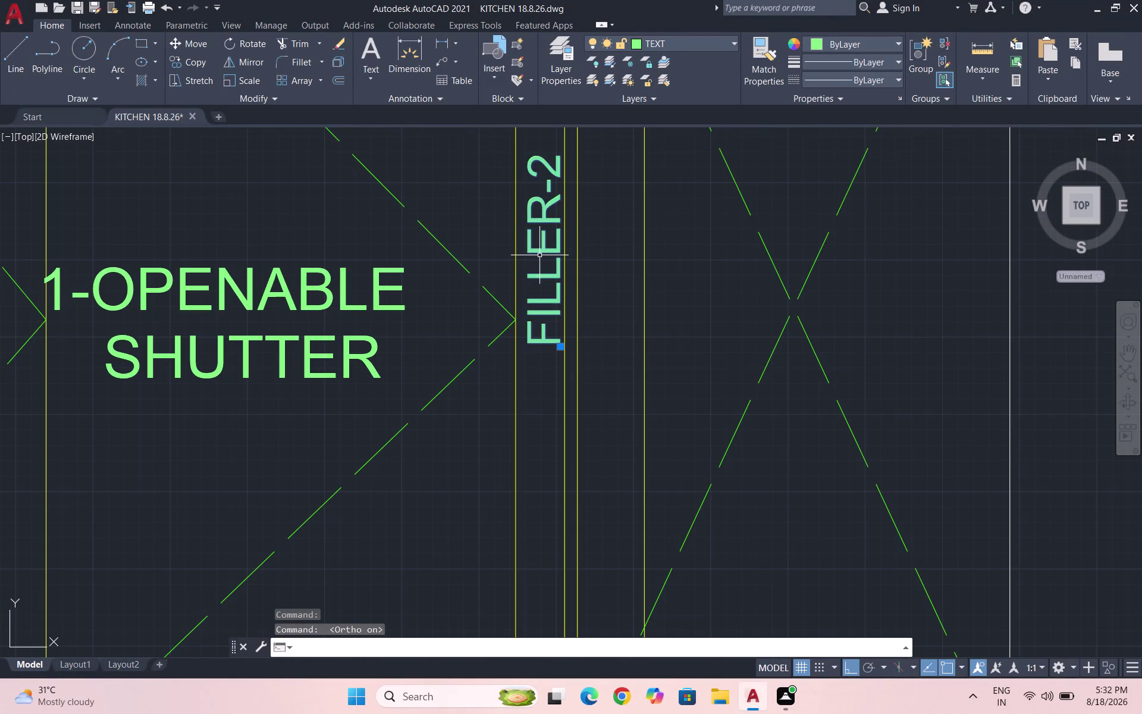
text(CO)
key(Return)
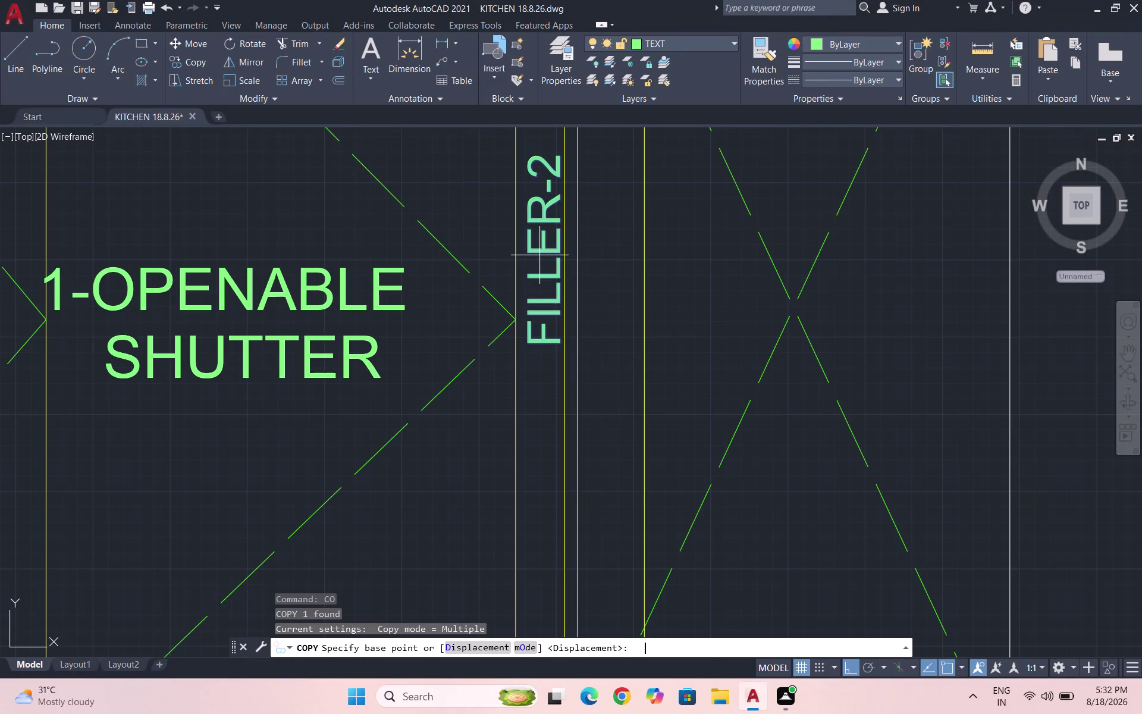
click(553, 267)
scroll(down, 3)
scroll(down, 3)
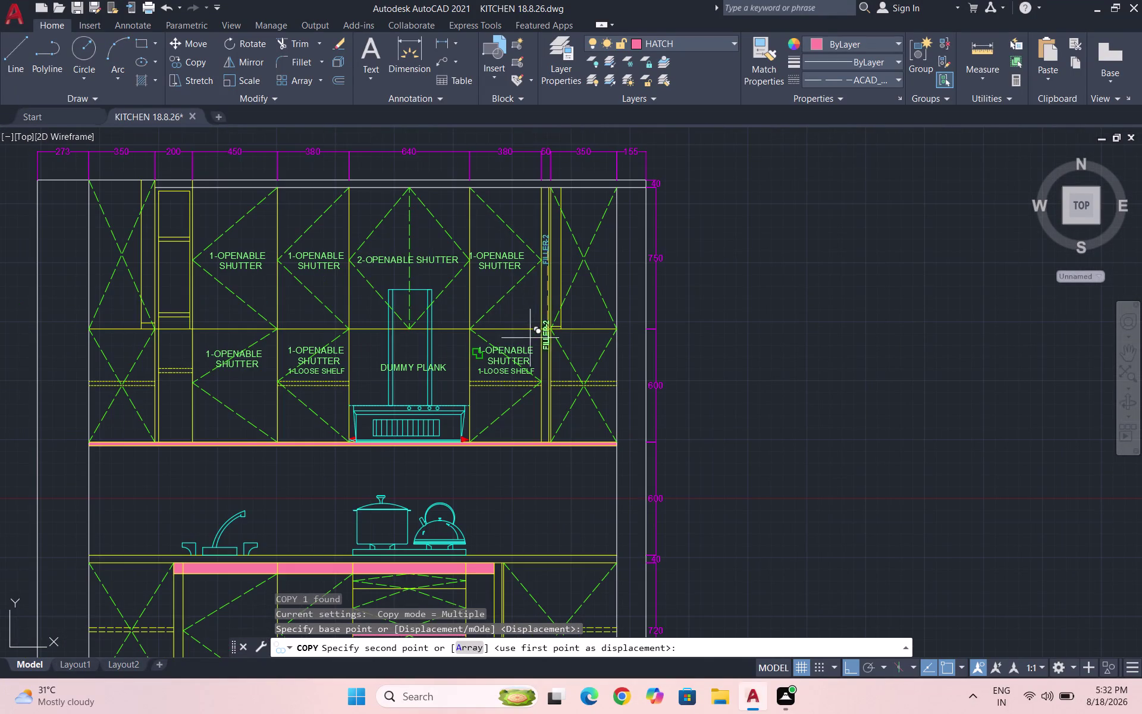
scroll(up, 3)
scroll(up, 3)
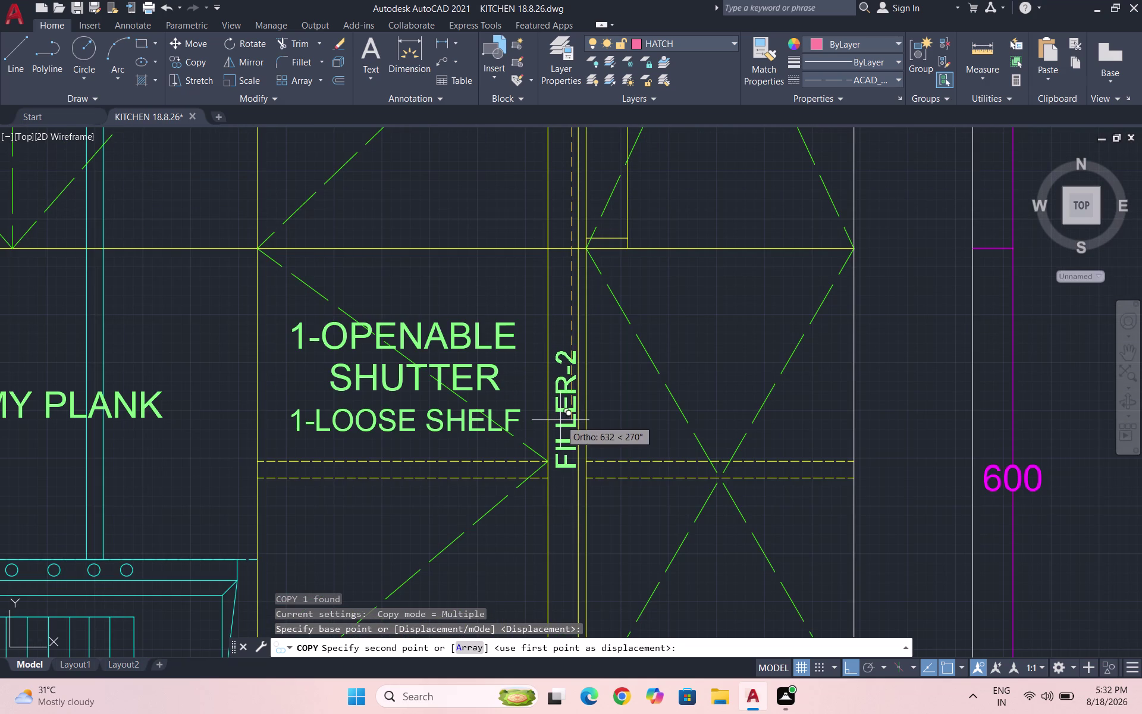
click(559, 398)
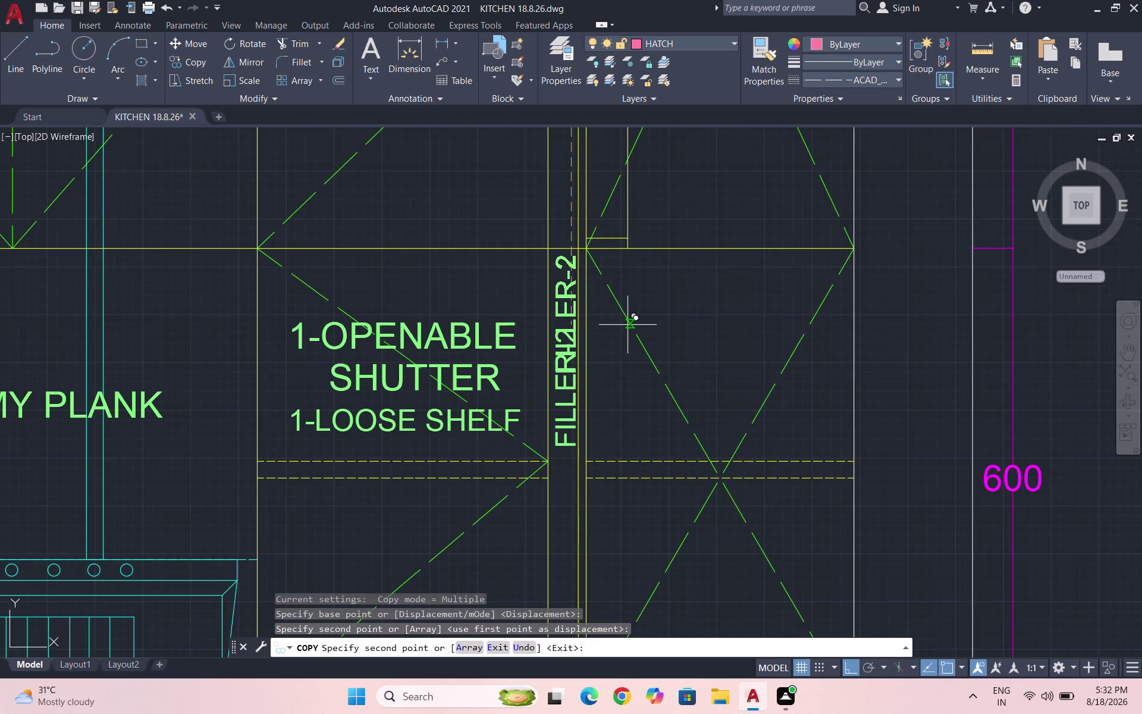
key(Escape)
scroll(down, 3)
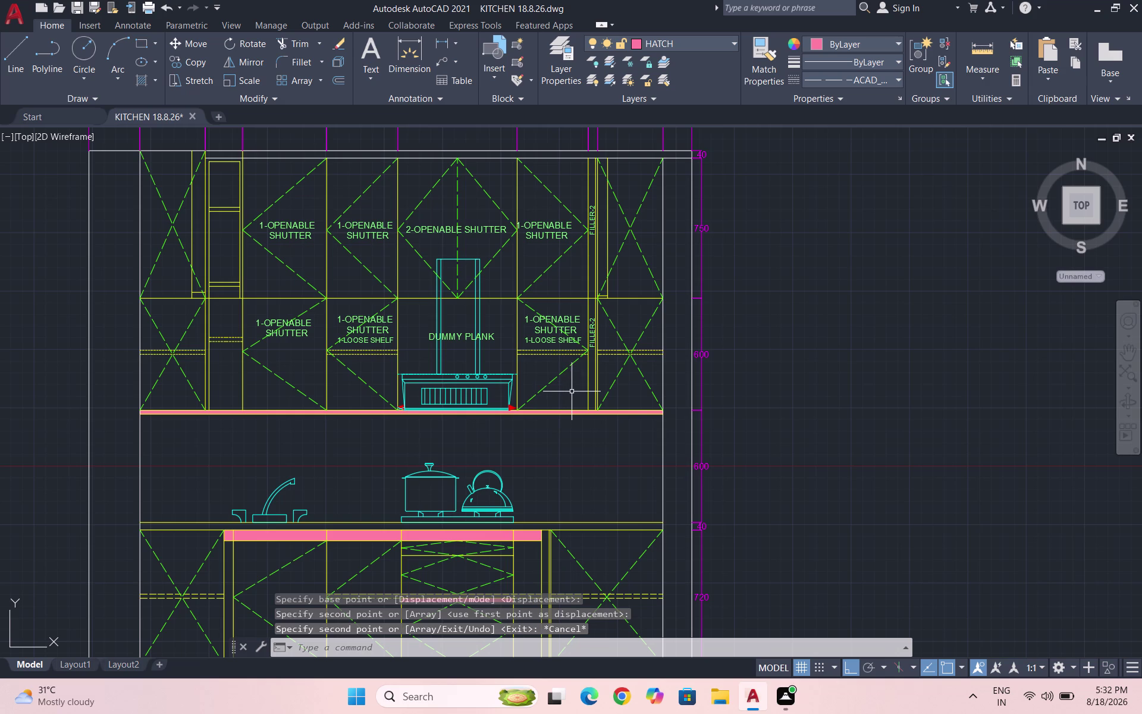
scroll(down, 3)
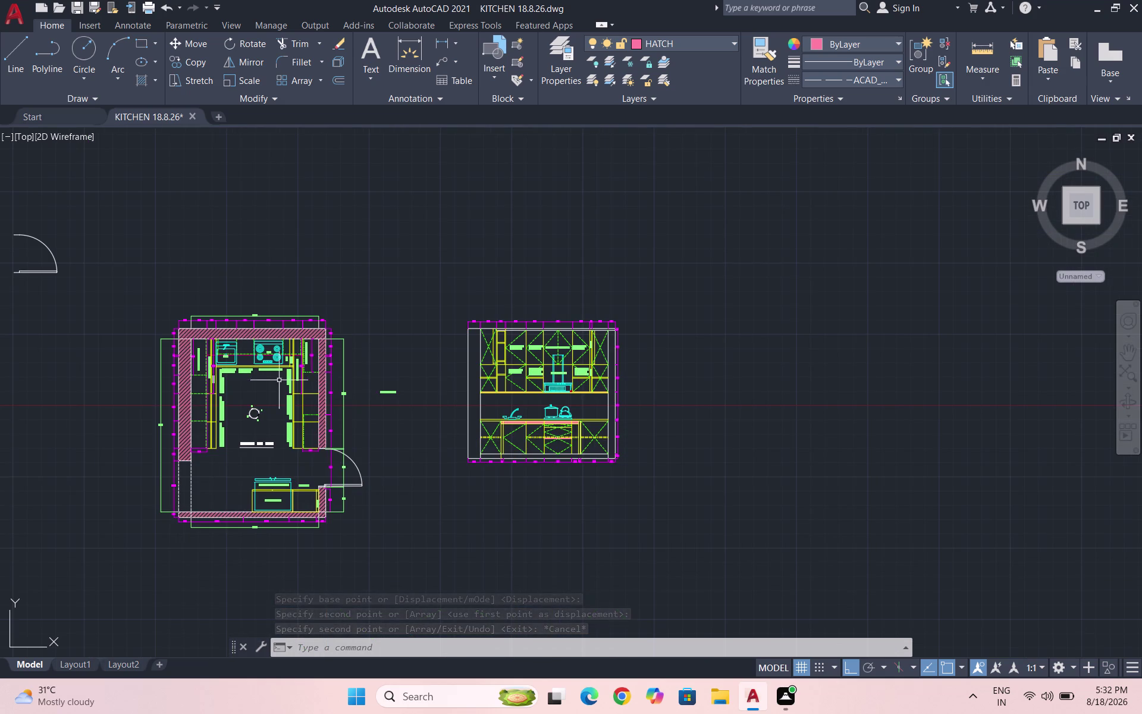
Copy the 1-OPENABLE SHUTTER label from the plan to beside the elevation.
scroll(up, 3)
scroll(up, 3)
drag(438, 322, 431, 316)
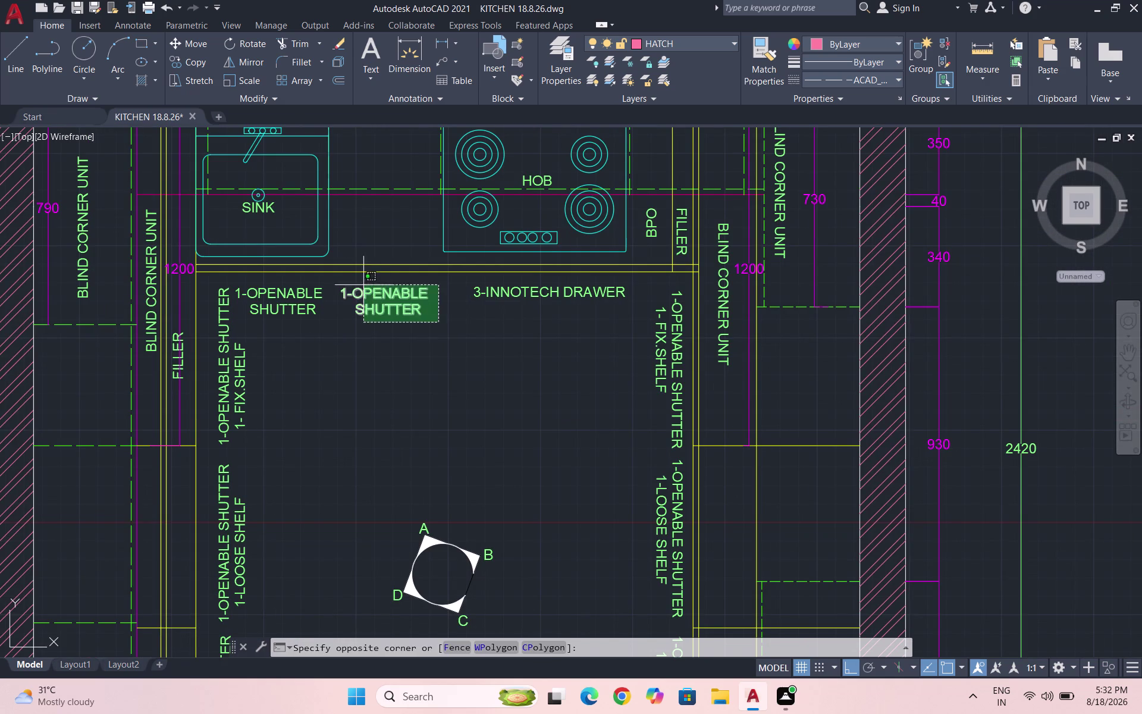
click(344, 290)
text(CO)
key(Return)
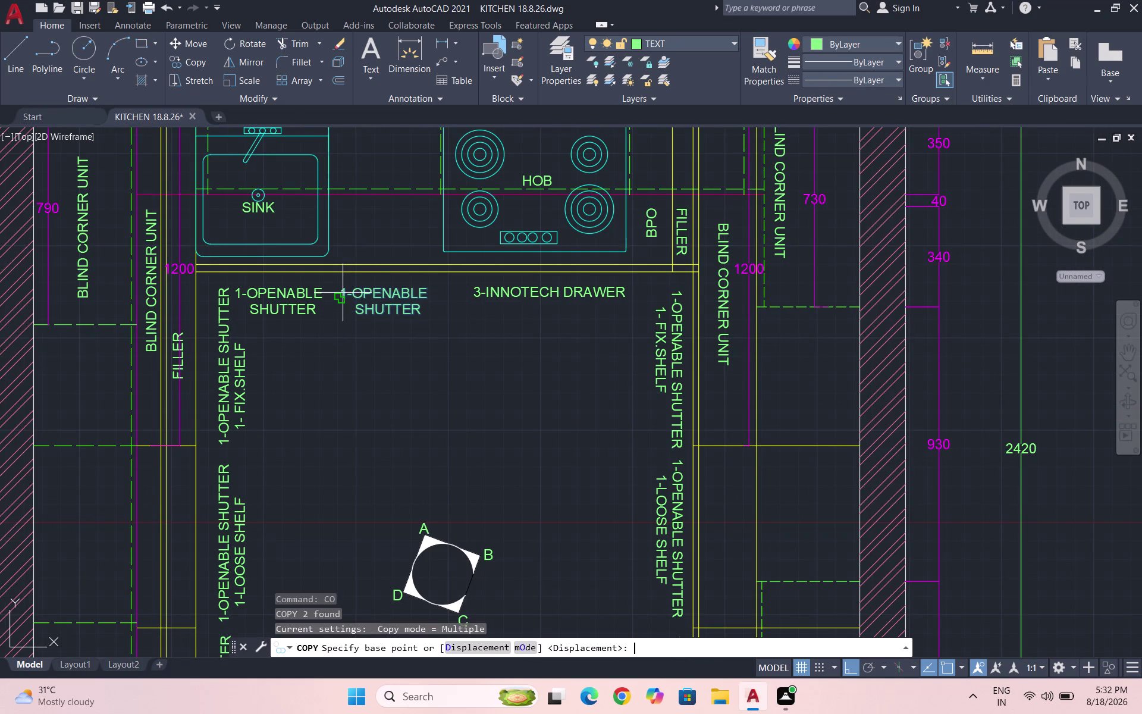
click(384, 302)
scroll(down, 3)
scroll(up, 3)
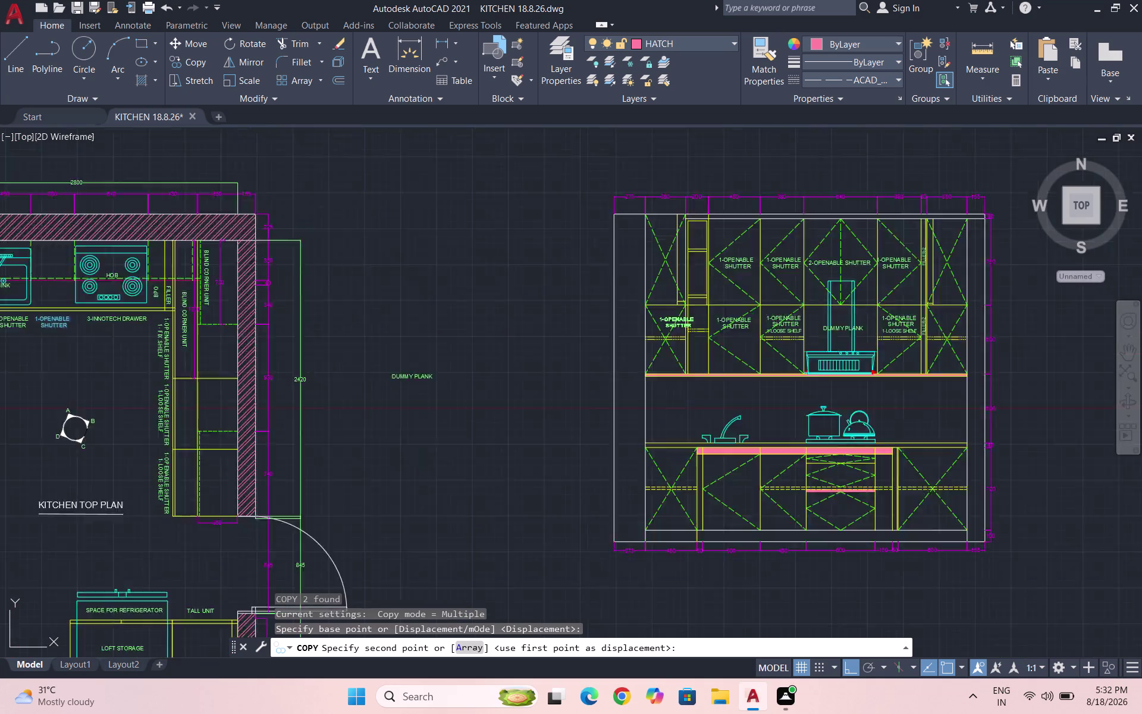
scroll(up, 3)
click(439, 315)
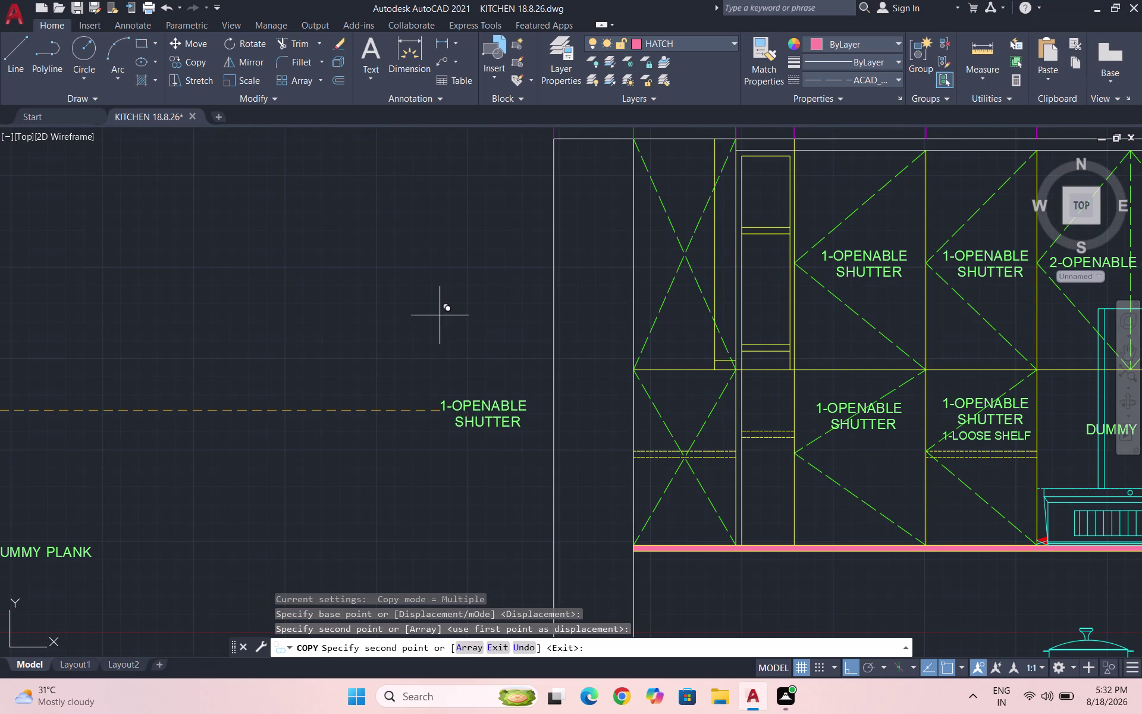
key(Escape)
Change the copied label's first line to 'BLIND CORNER'.
double_click(491, 407)
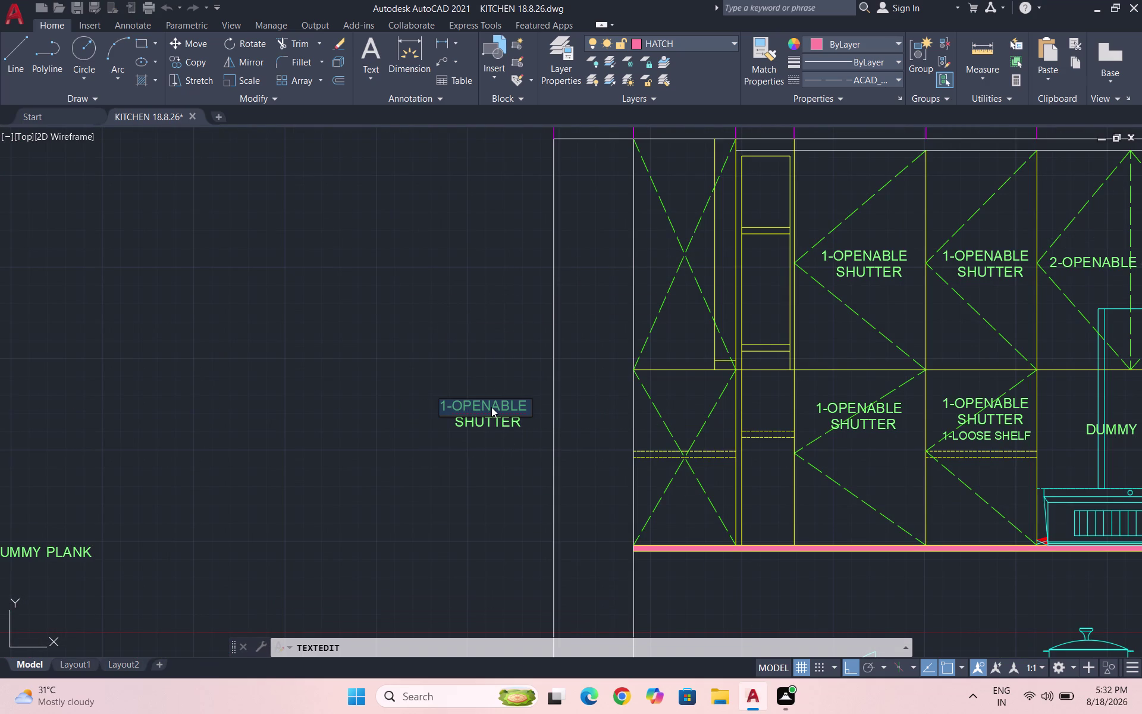
text(BLING)
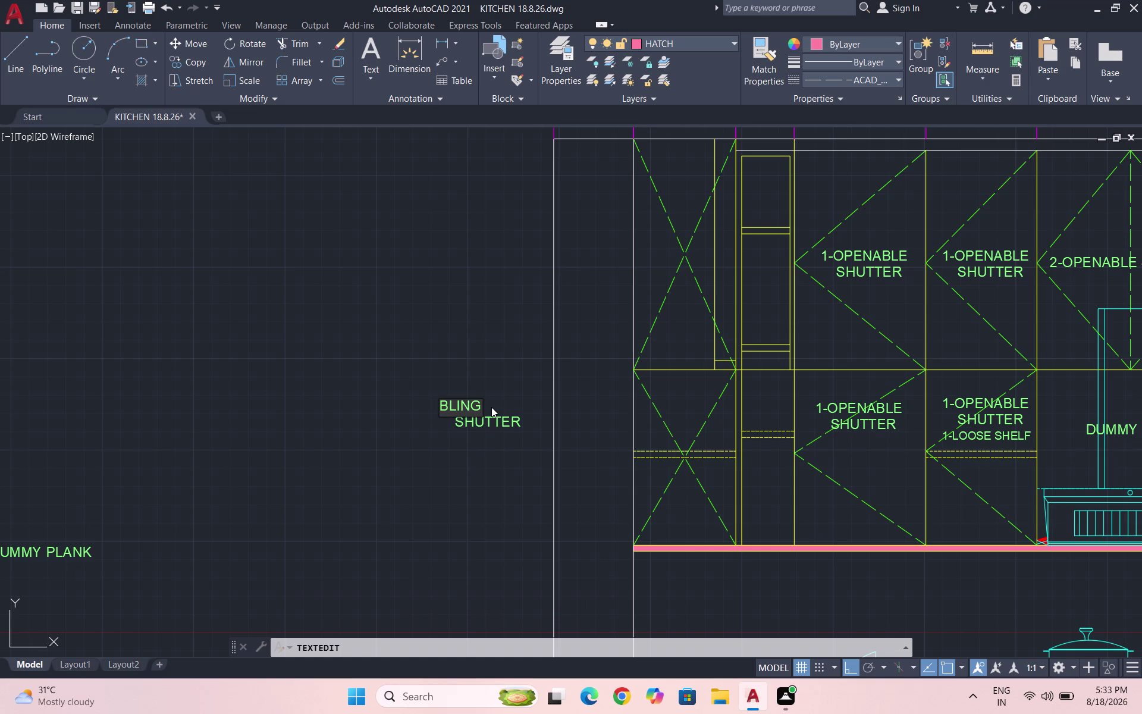
key(BackSpace)
text(D CORNER)
triple_click(507, 419)
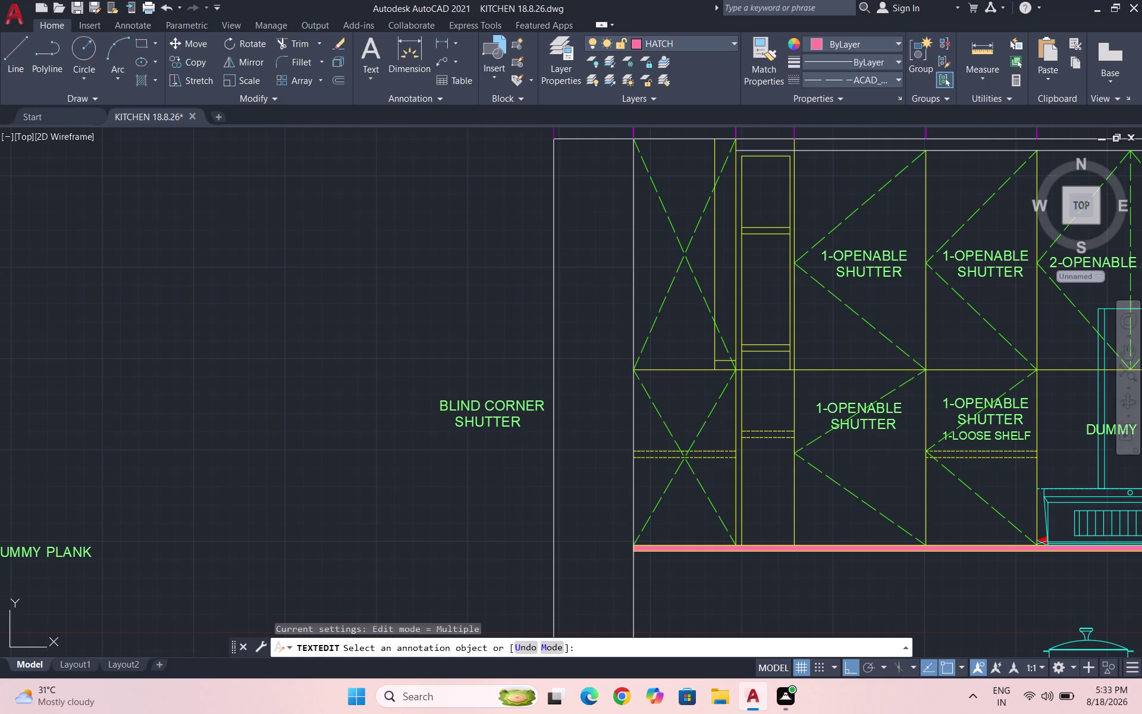
Change the SHUTTER line to 'UNIT' and exit text editing.
double_click(507, 419)
text(U)
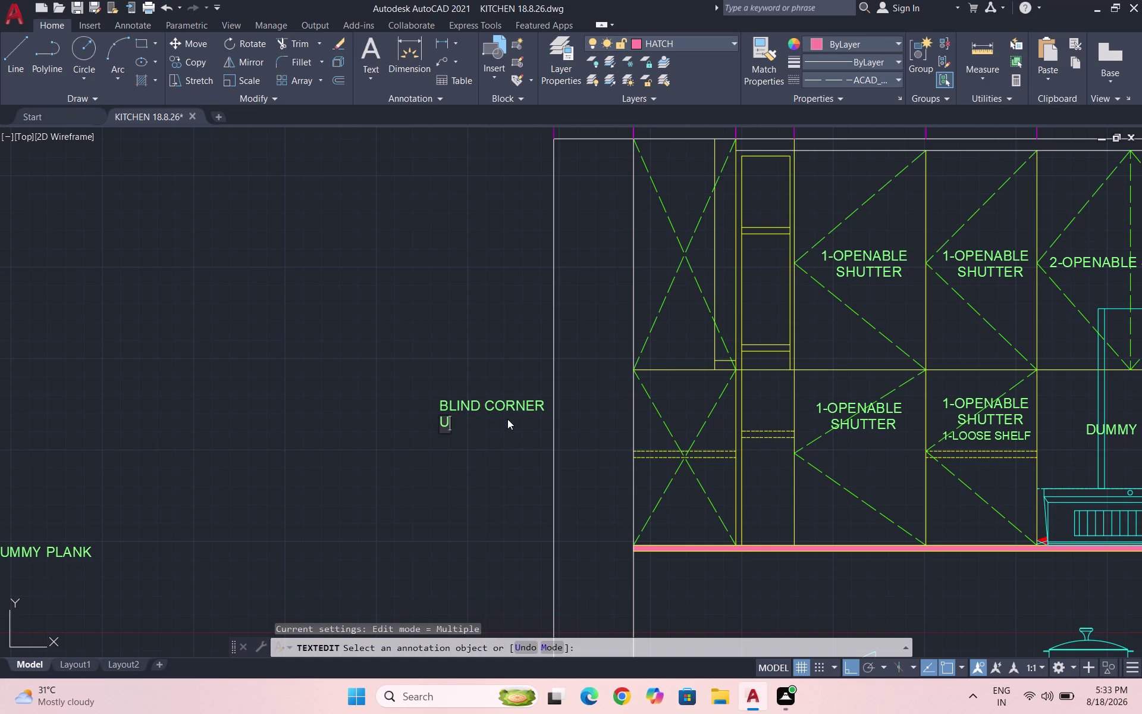
text(NIGT)
key(BackSpace)
key(BackSpace)
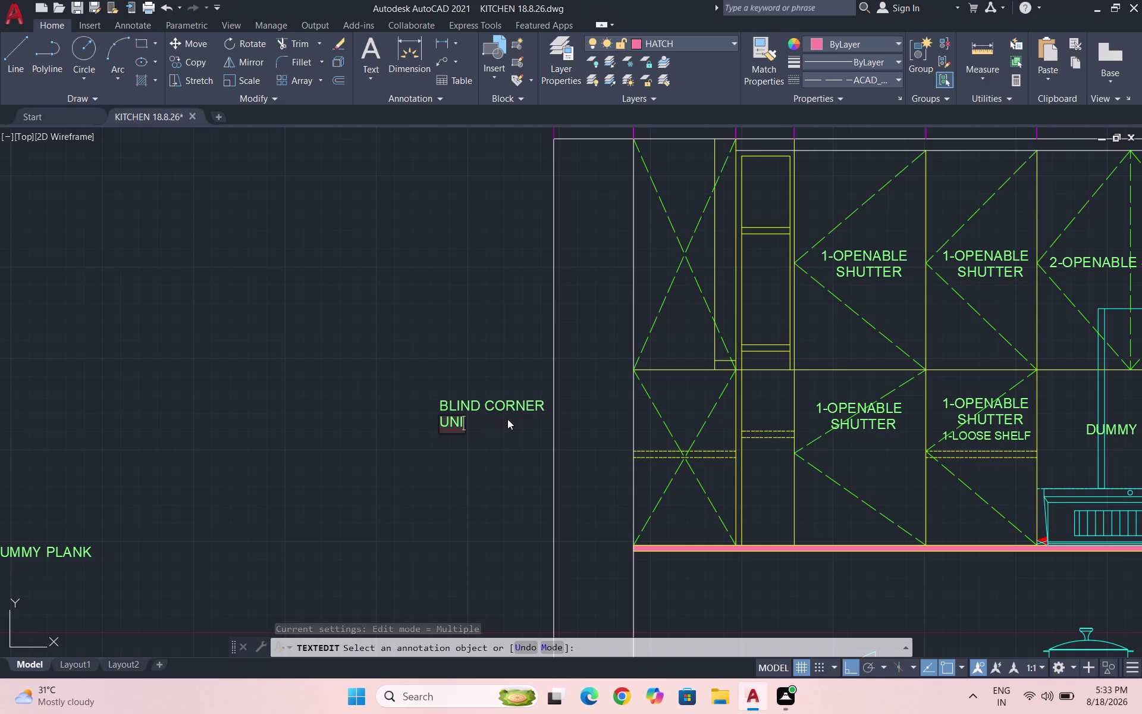
key(t)
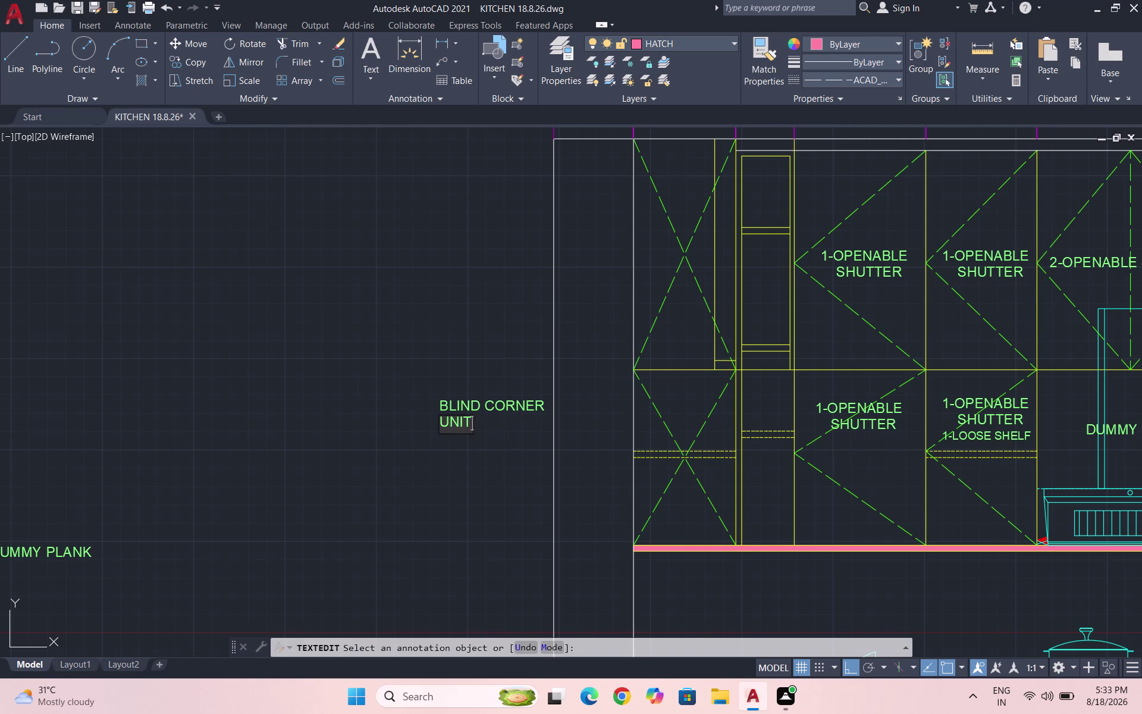
click(440, 421)
key(space)
key(space)
key(space)
key(space)
key(space)
key(space)
key(space)
click(469, 486)
click(526, 450)
key(Escape)
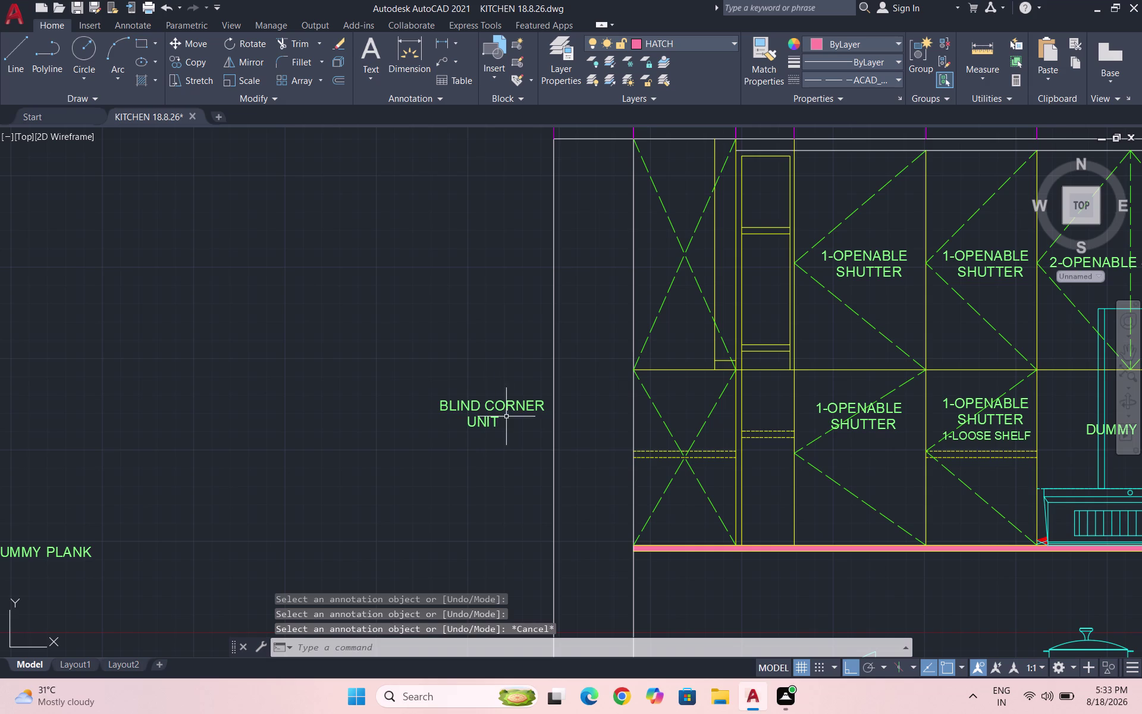
Copy the BLIND CORNER UNIT label into the upper-left elevation cabinet.
drag(522, 436, 505, 424)
click(441, 374)
text(CO)
key(Return)
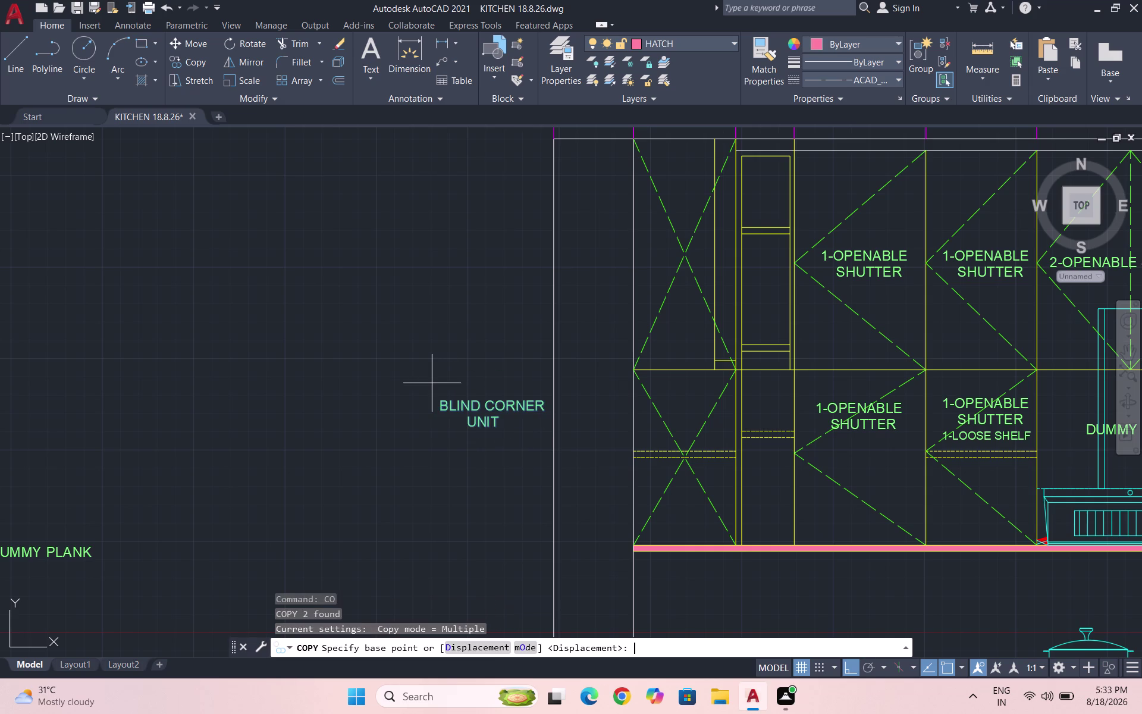
key(F8)
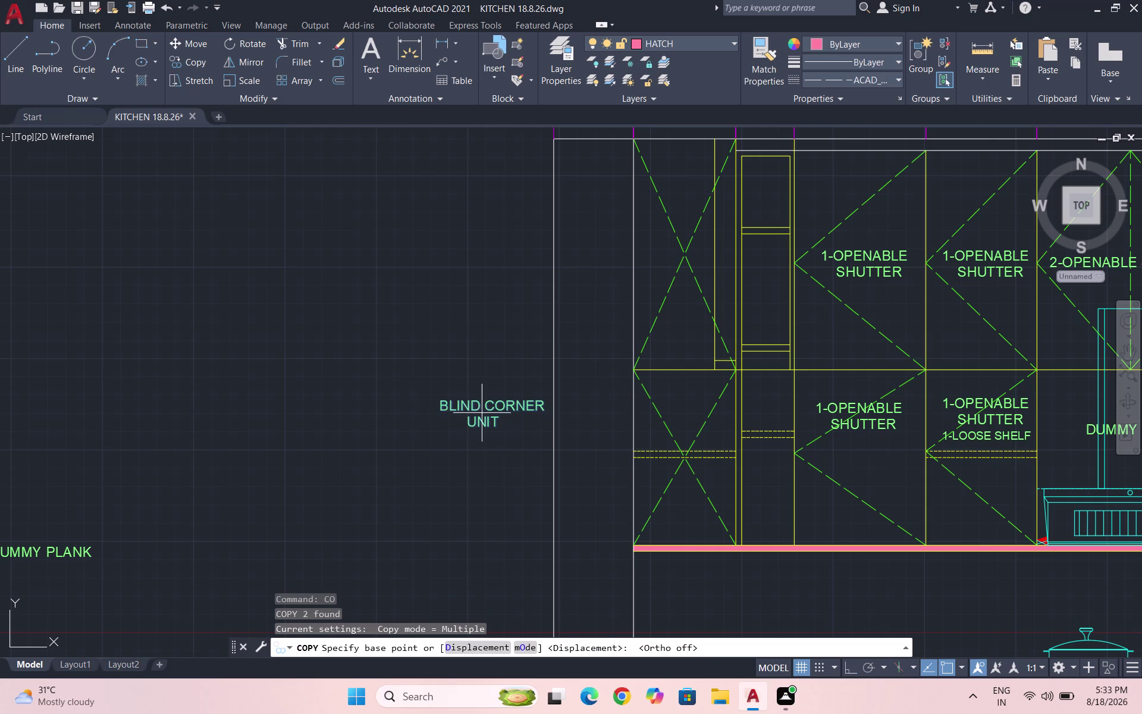
drag(488, 413, 512, 390)
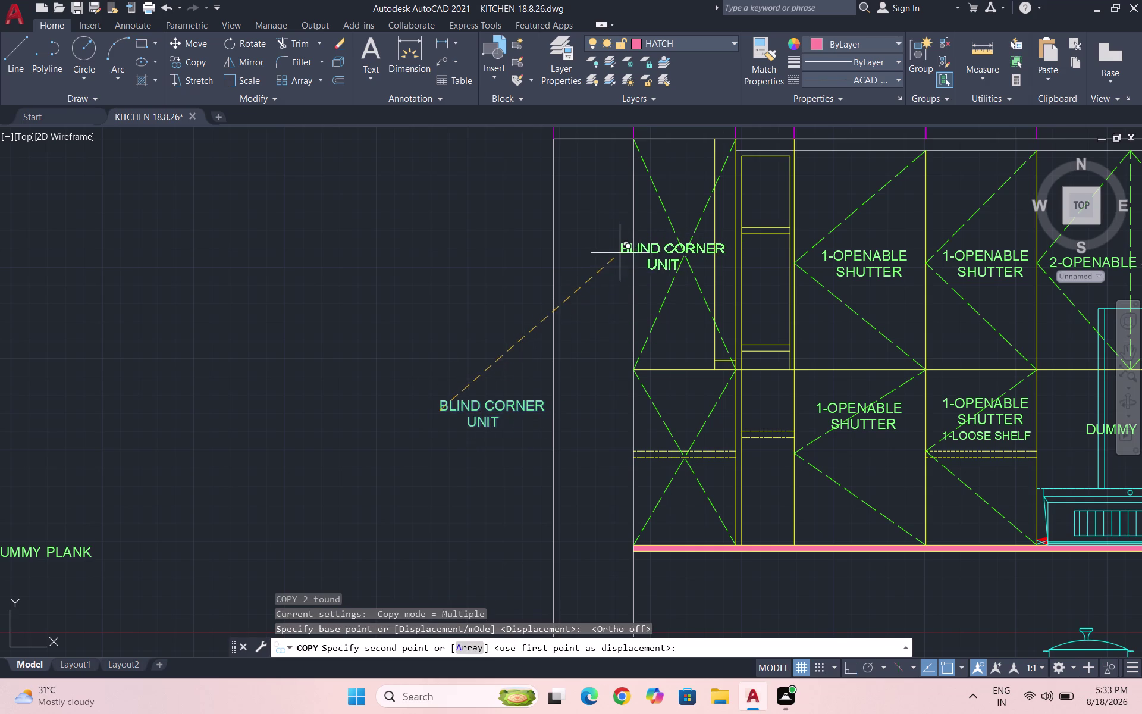
scroll(up, 3)
click(657, 264)
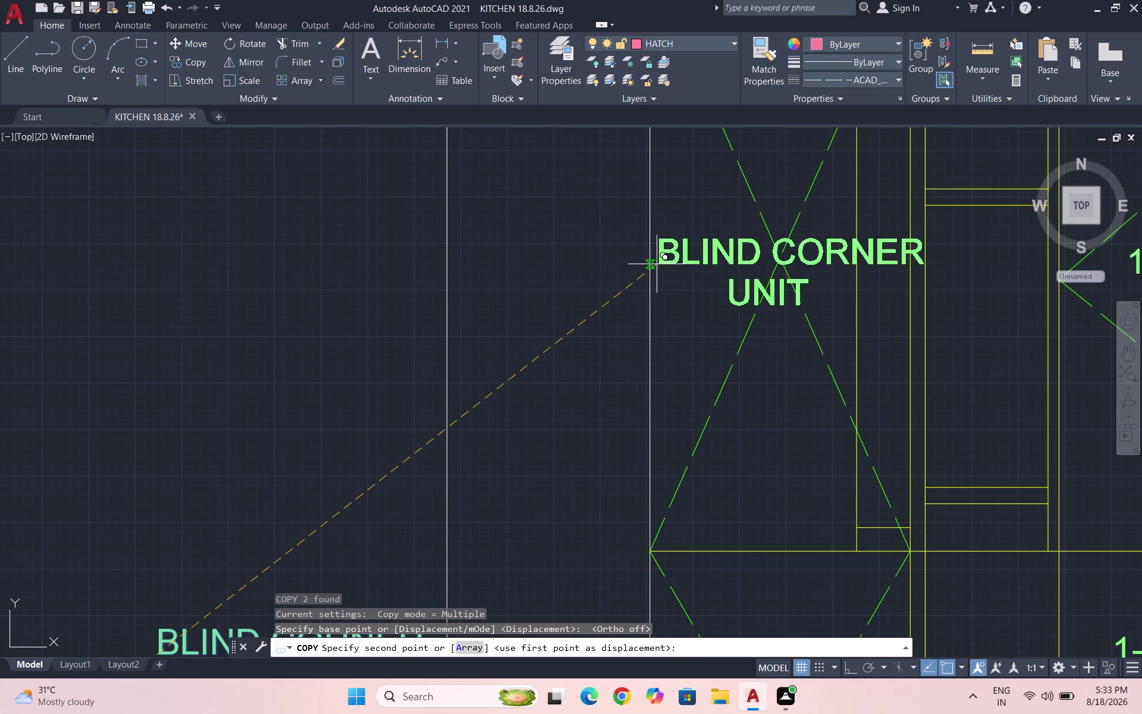
key(Escape)
Scale the copied BLIND CORNER UNIT label down to fit the cabinet.
click(774, 290)
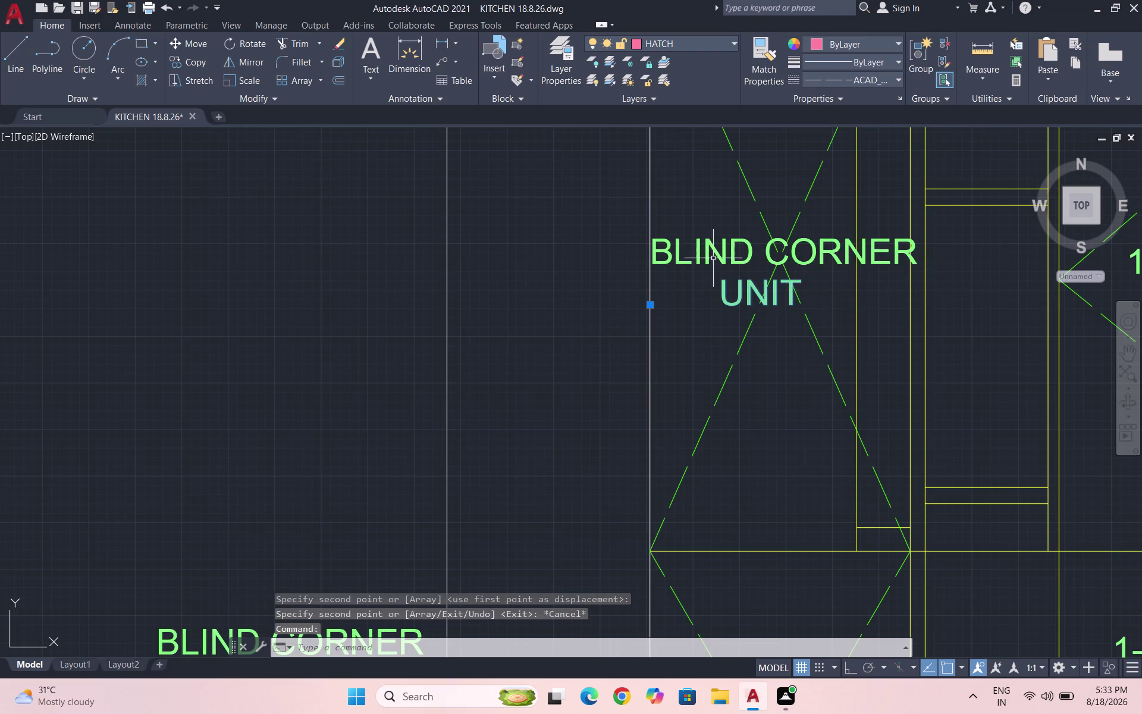
click(713, 251)
text(SC)
key(Return)
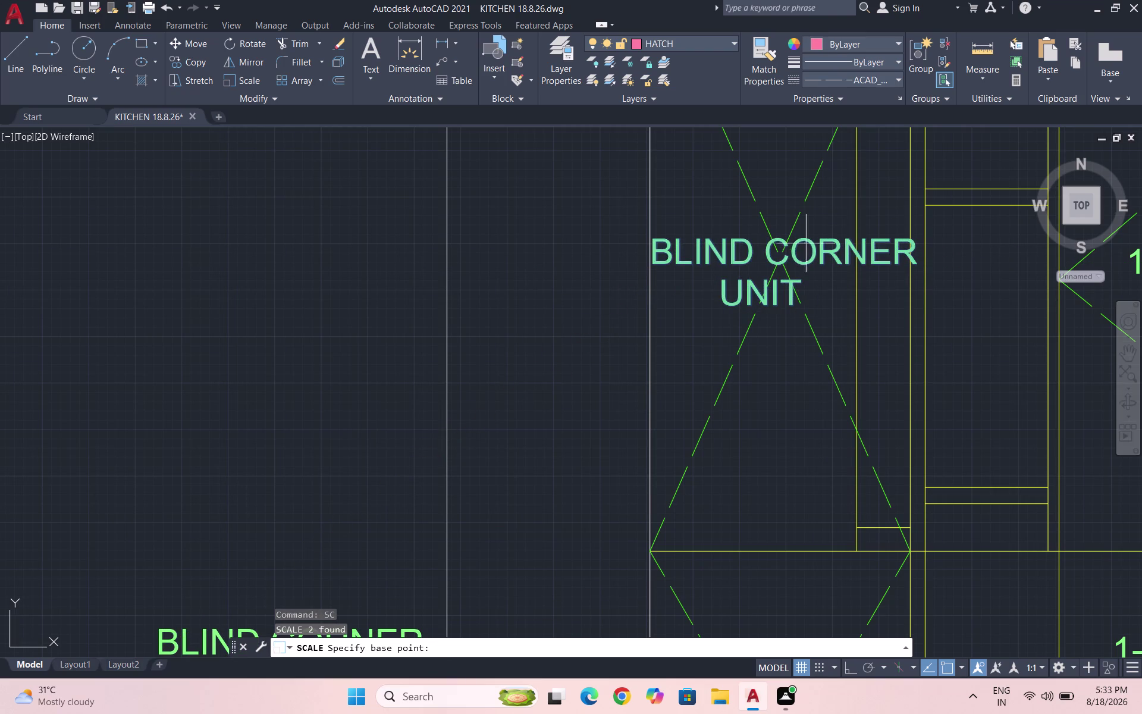
click(856, 250)
click(778, 255)
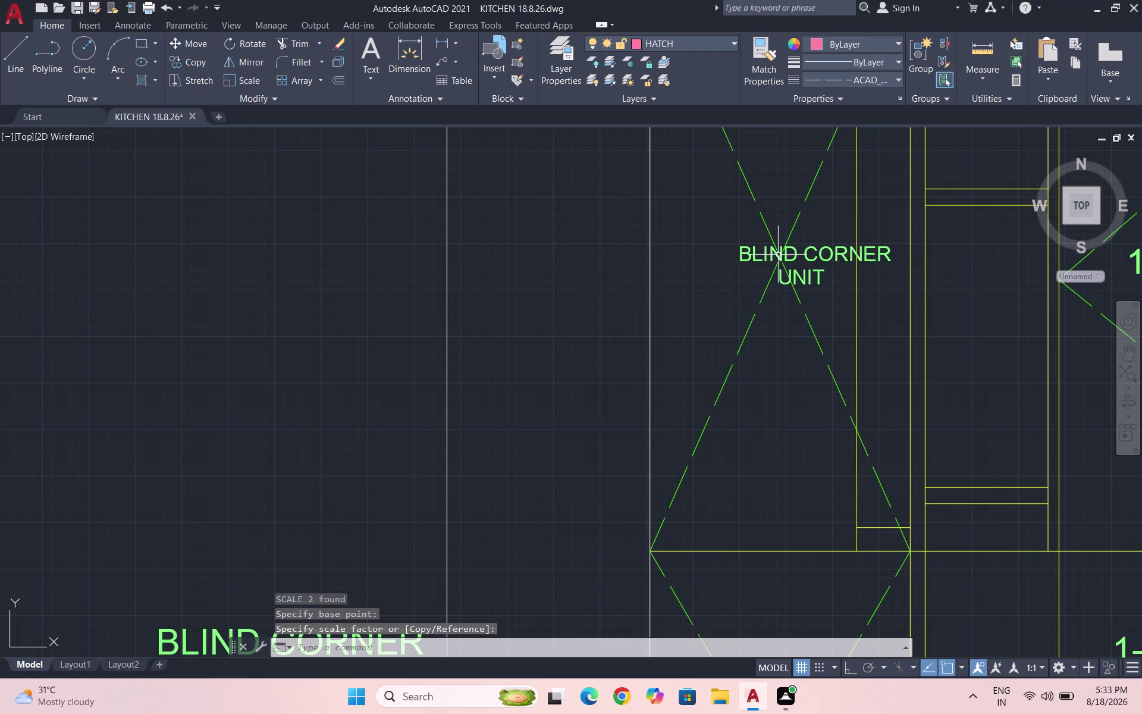
Move the shrunk label inside the upper-left cabinet.
click(841, 283)
click(807, 250)
key(m)
key(Return)
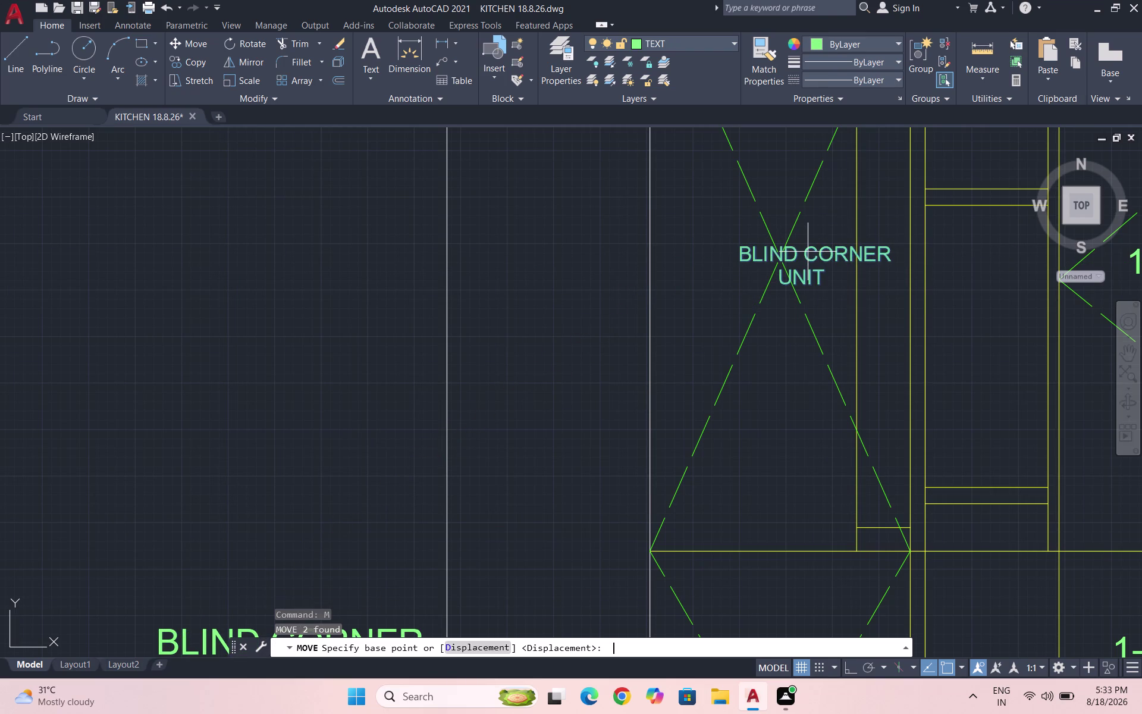
click(820, 260)
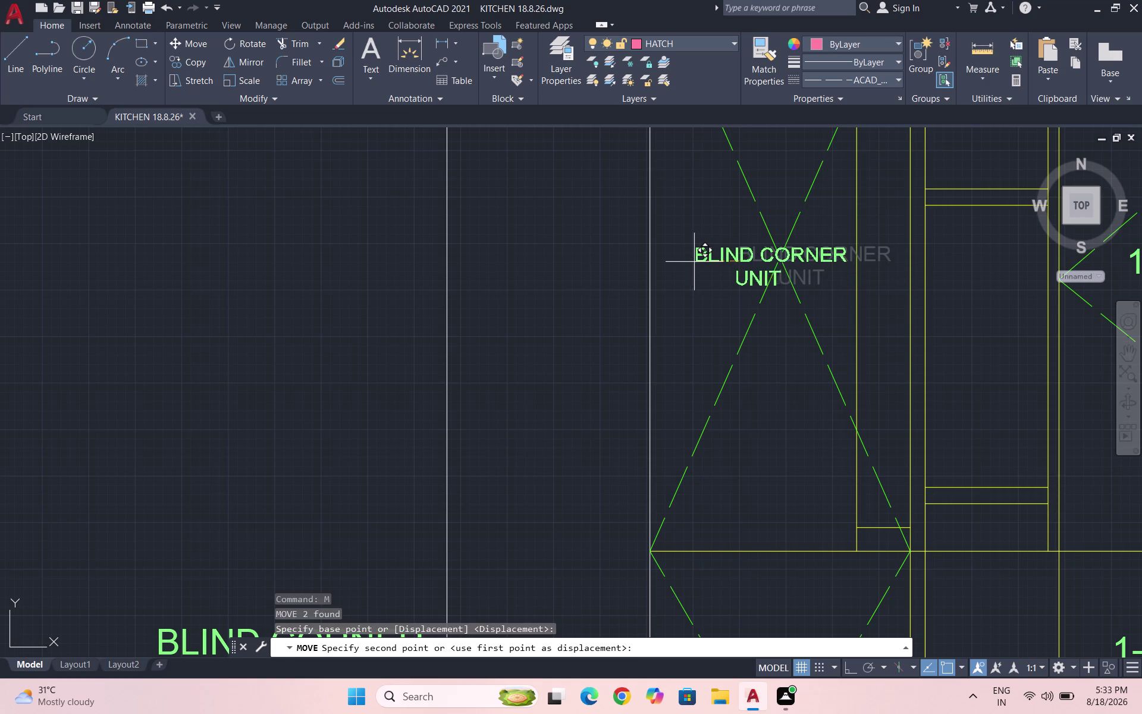
click(687, 262)
scroll(down, 3)
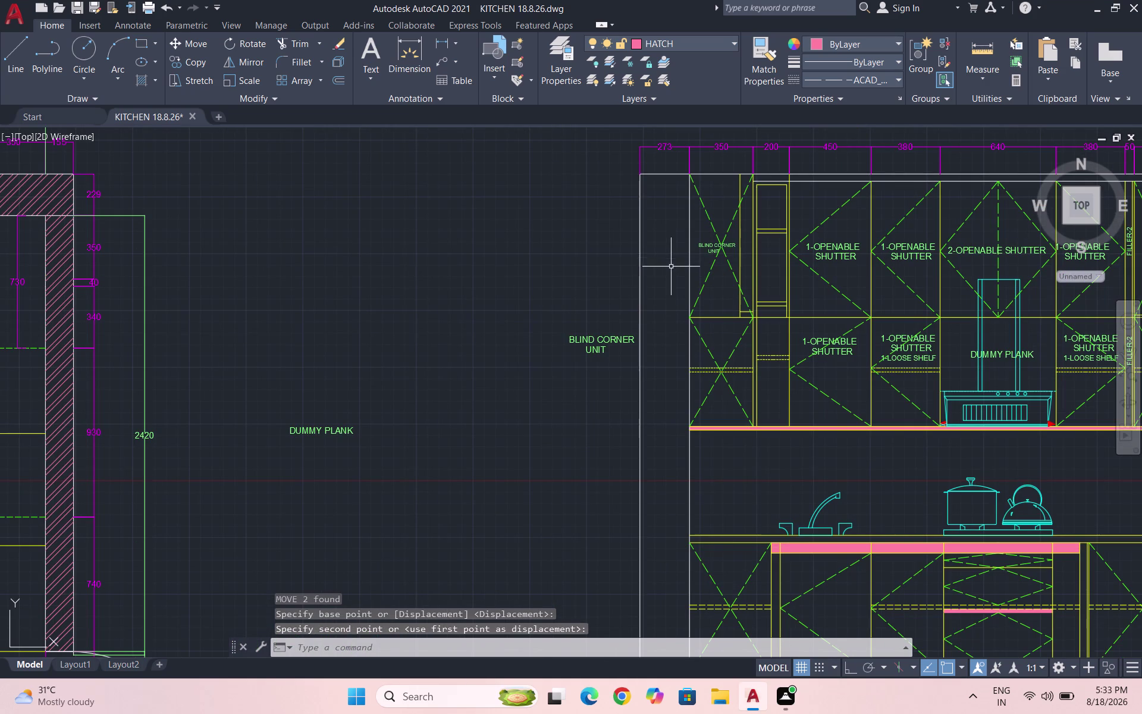
scroll(up, 3)
scroll(up, 3)
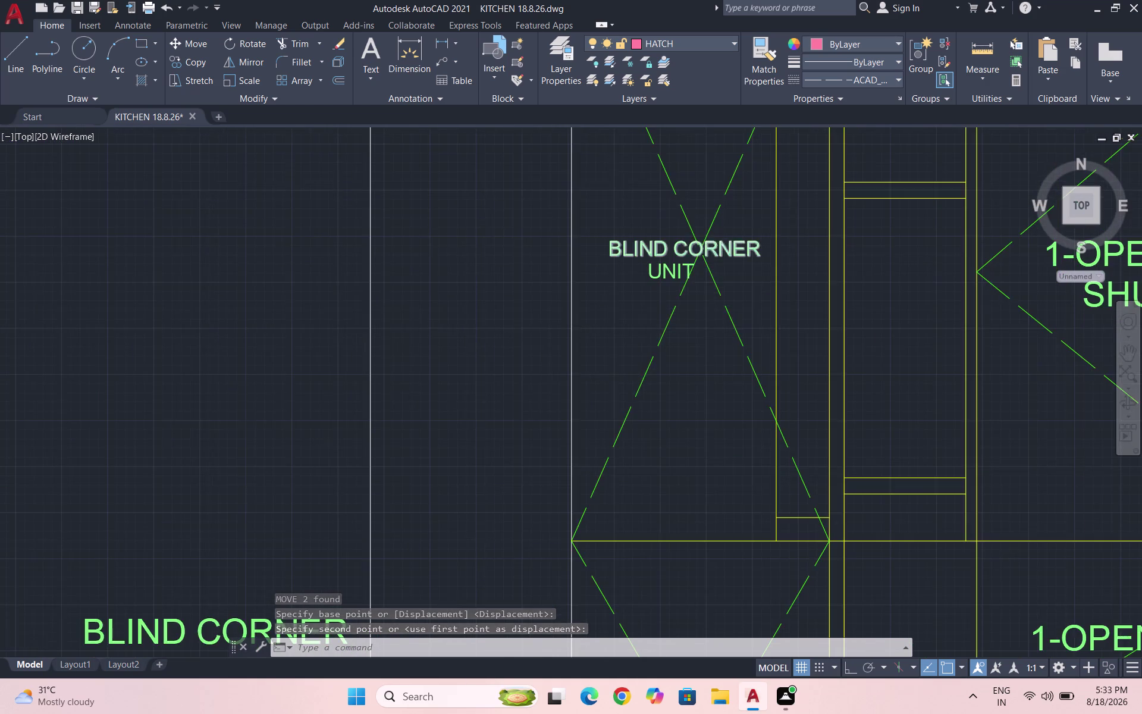
scroll(up, 3)
Start another move of the small label, then cancel it.
click(663, 311)
click(571, 221)
key(m)
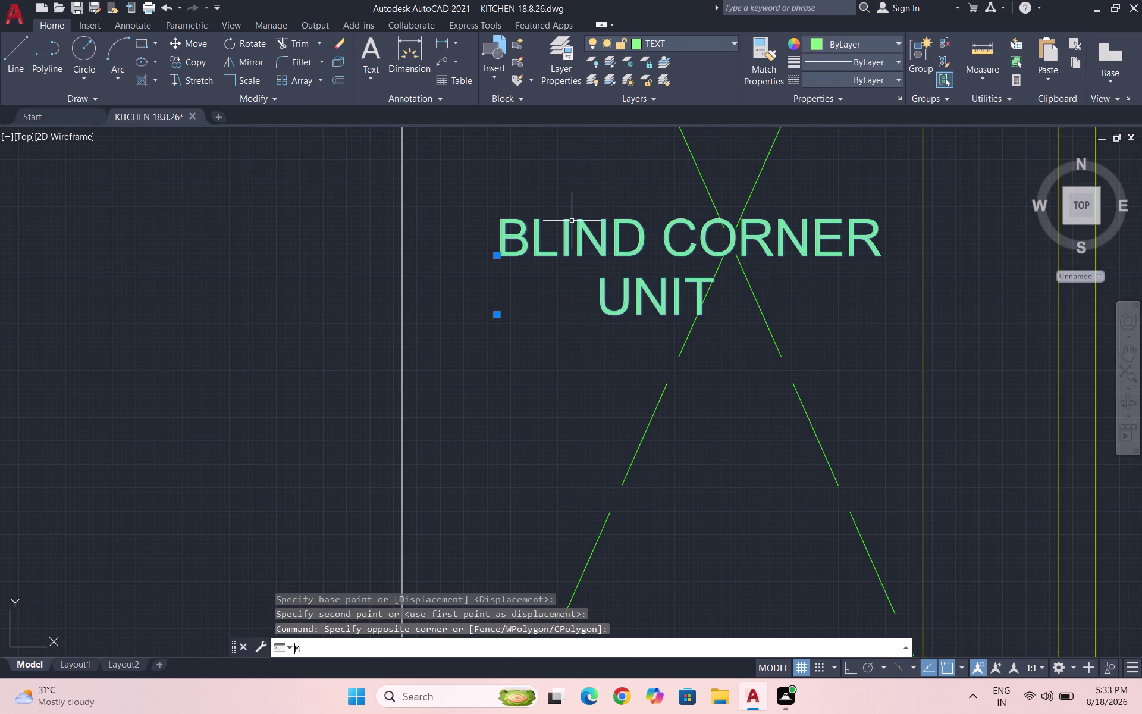
key(Return)
click(594, 259)
scroll(down, 3)
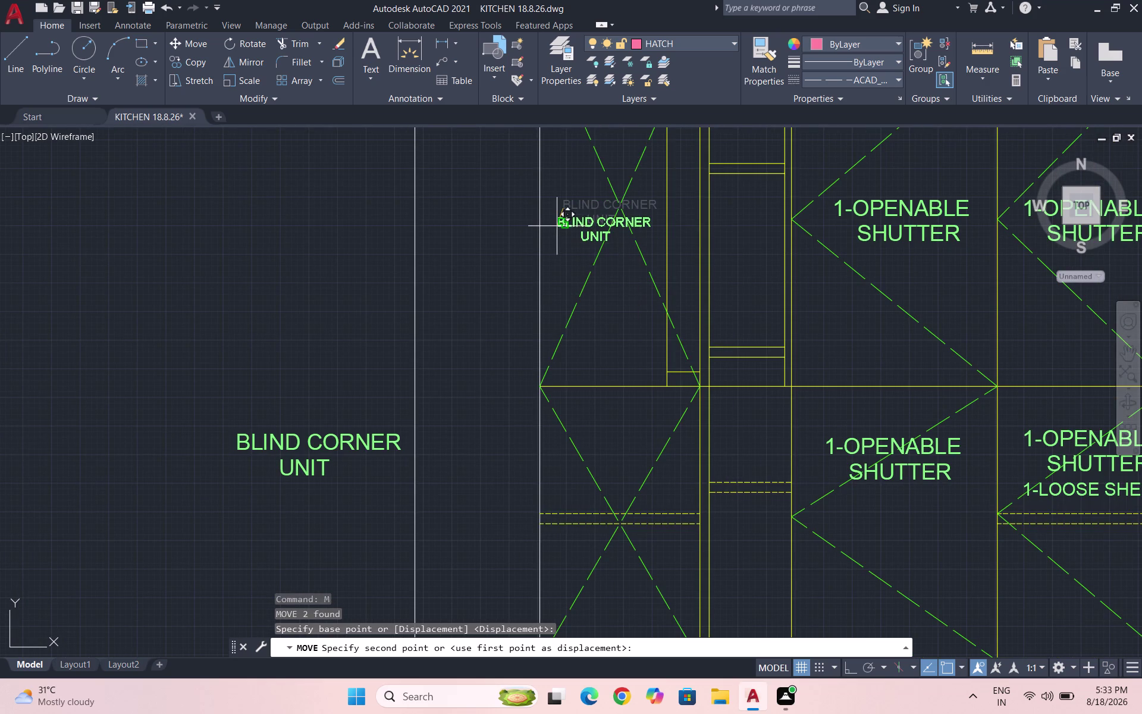
key(Escape)
Select the small BLIND CORNER UNIT label and start copying it from a base point.
drag(593, 225, 591, 220)
click(565, 191)
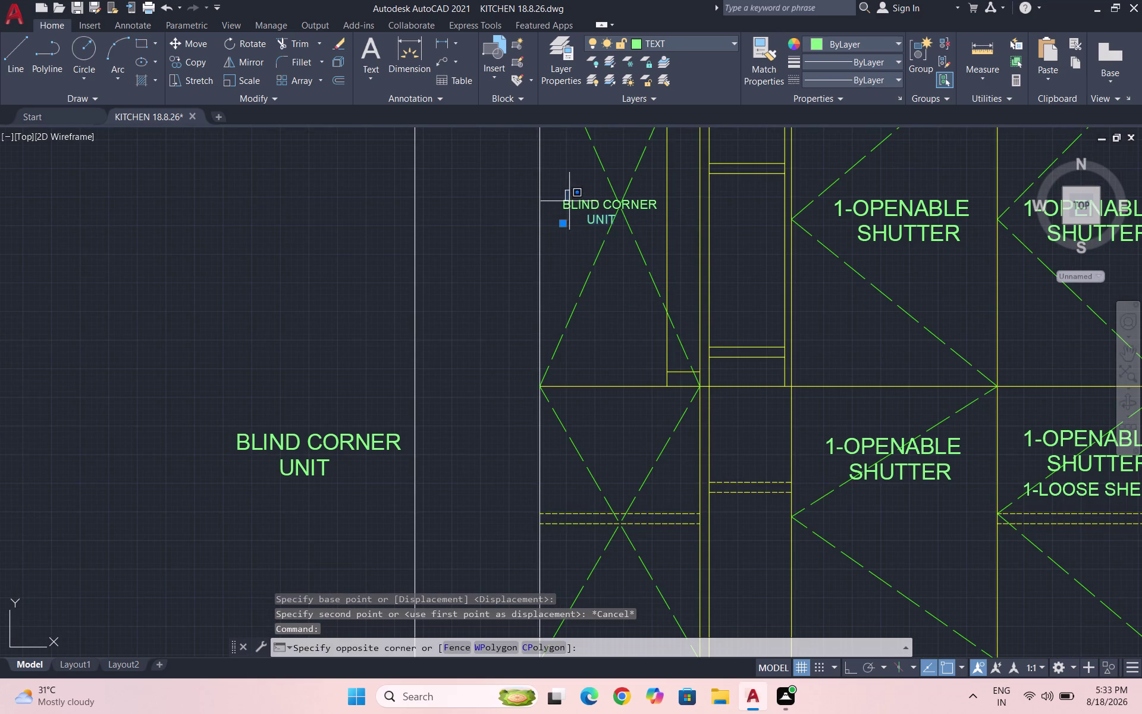
click(570, 206)
click(584, 213)
click(565, 199)
text(CO)
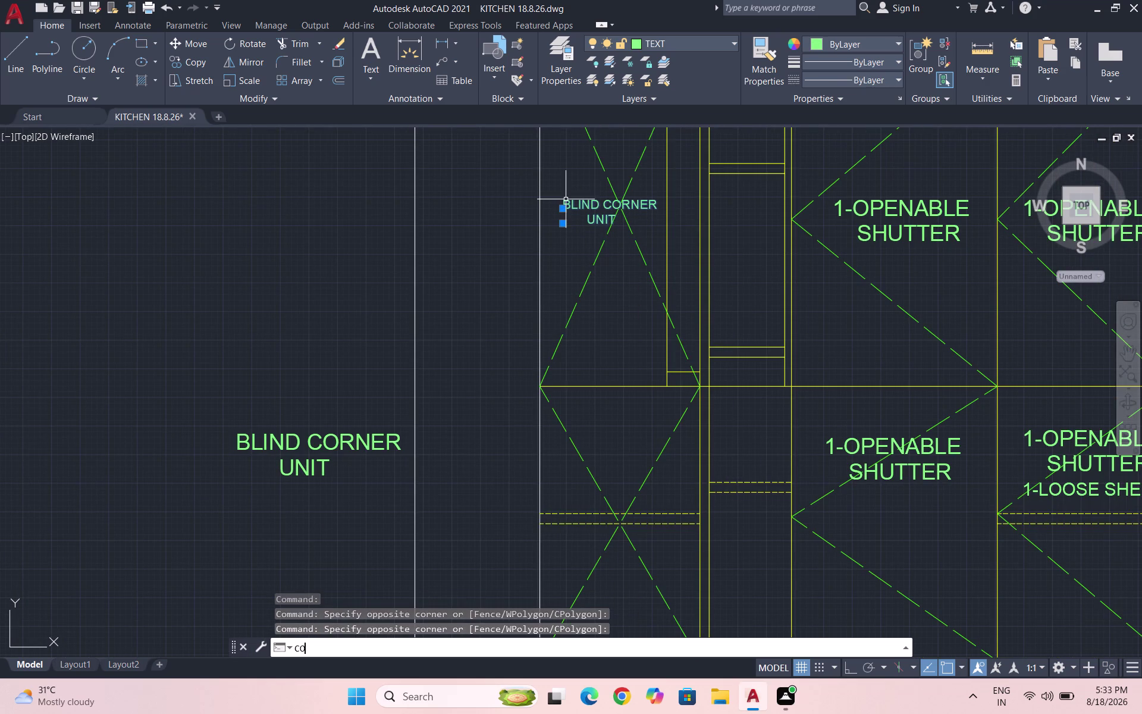
key(Return)
click(610, 206)
Place BLIND CORNER UNIT copies in the lower-left and both right corner cabinets.
scroll(down, 3)
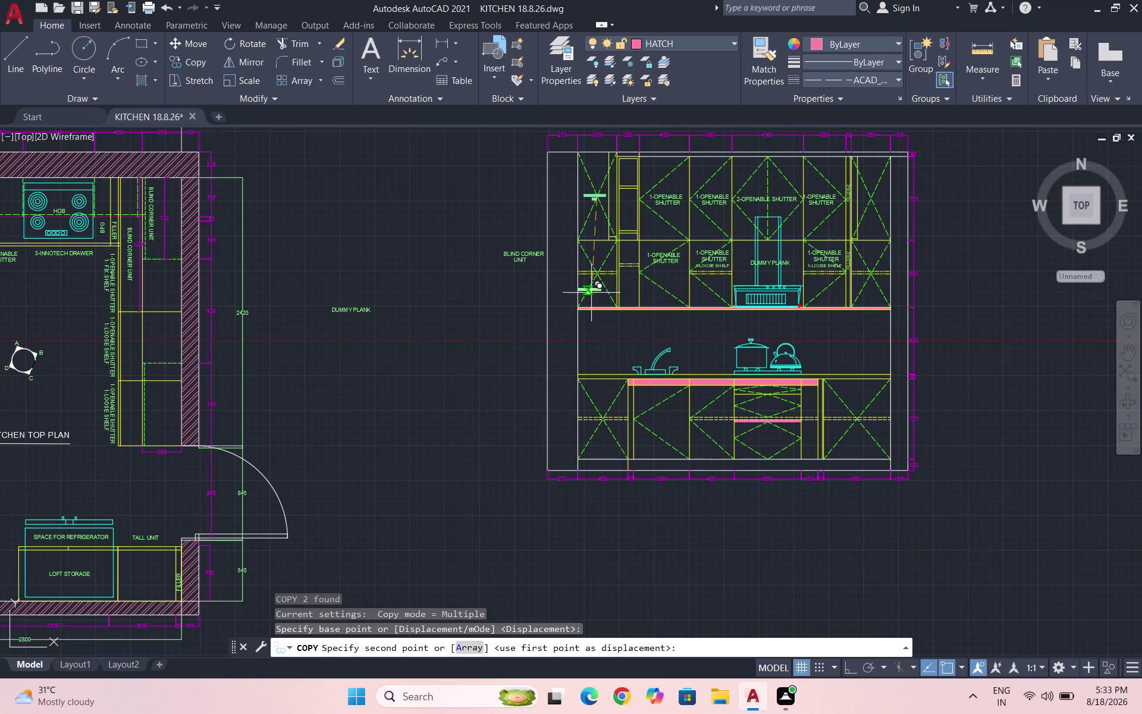
scroll(up, 3)
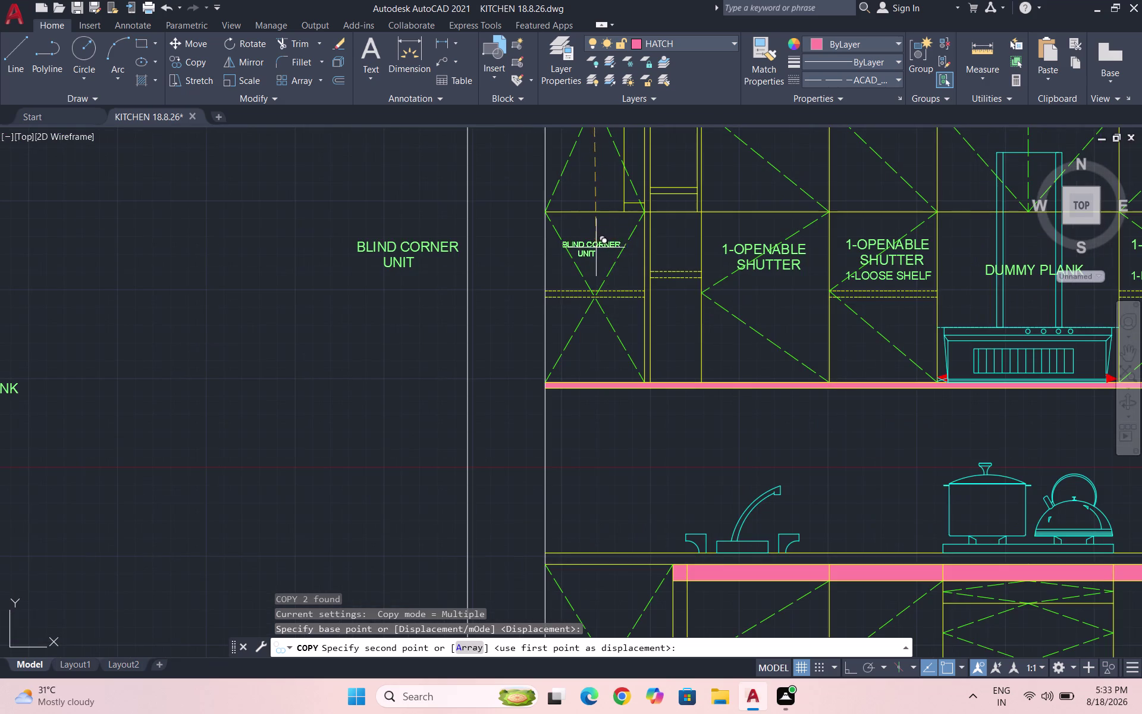
scroll(up, 3)
click(602, 274)
scroll(down, 3)
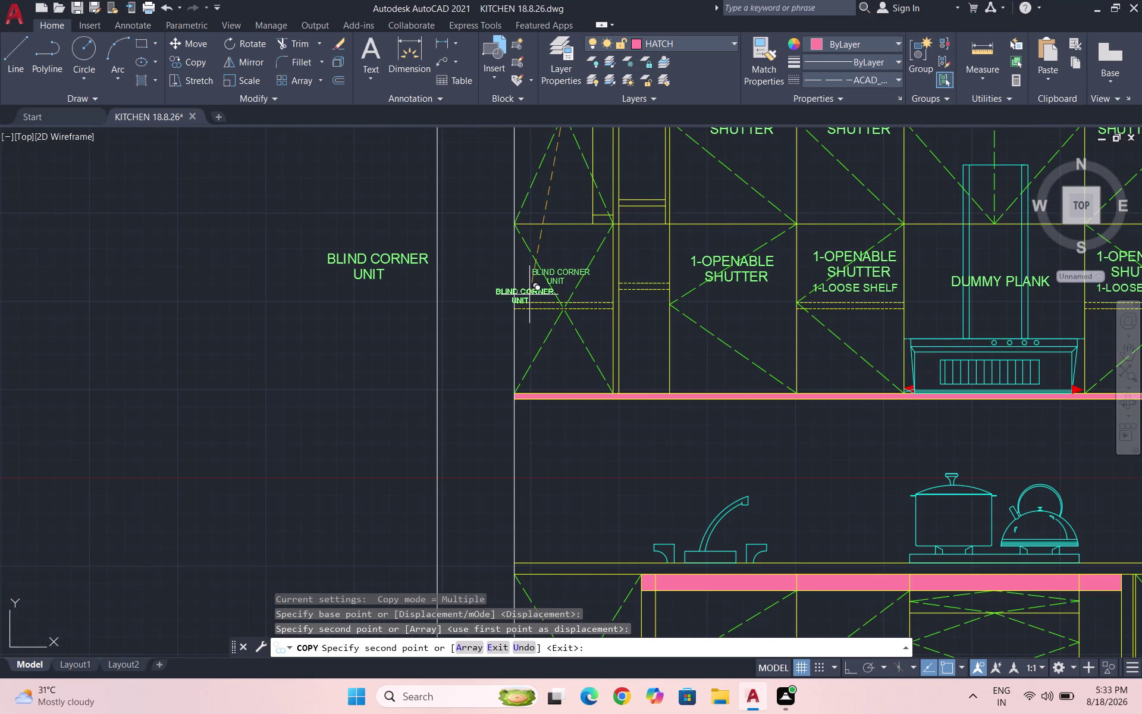
scroll(down, 3)
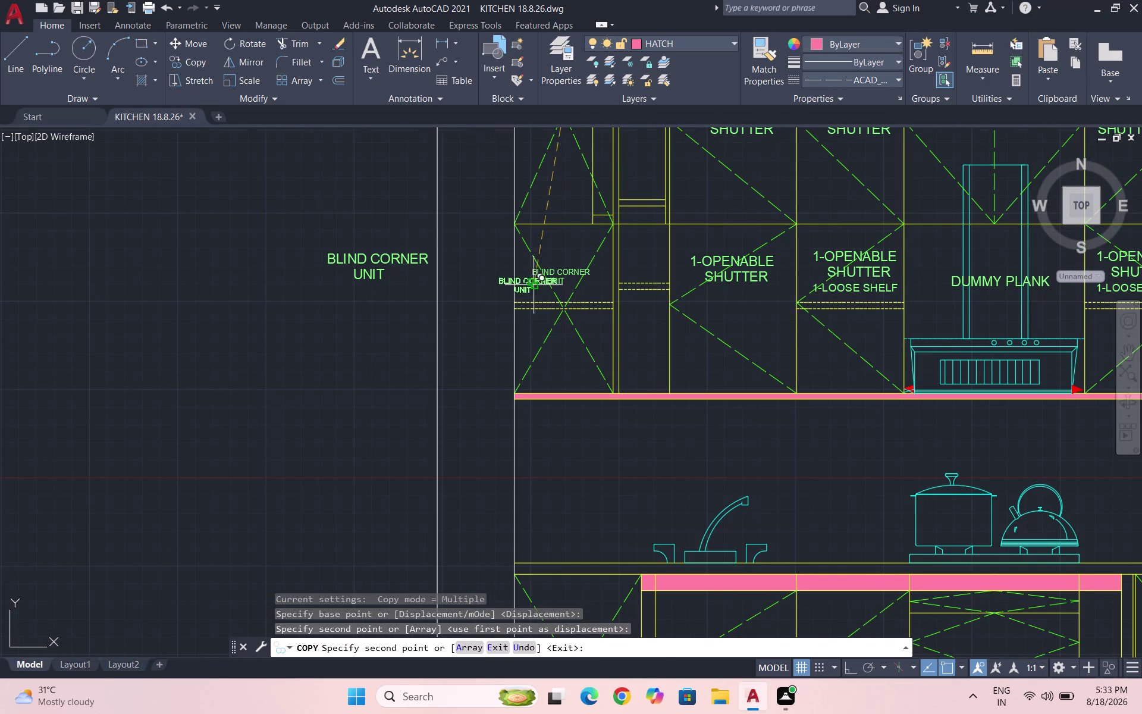
scroll(down, 3)
scroll(up, 3)
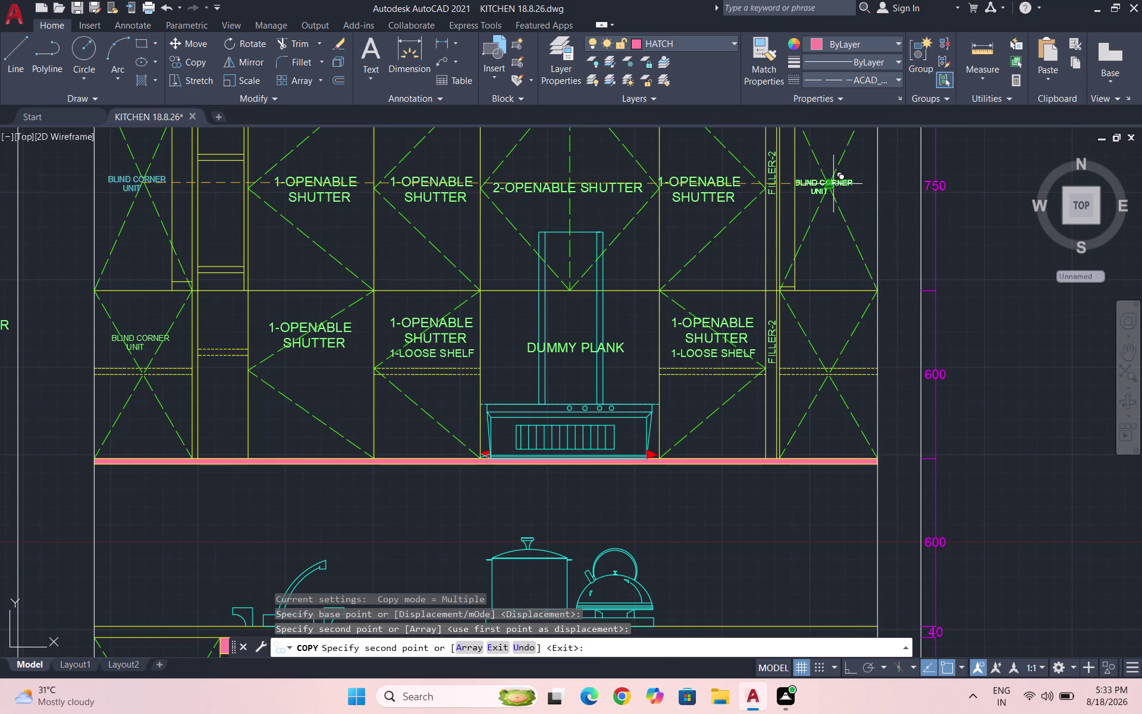
click(842, 185)
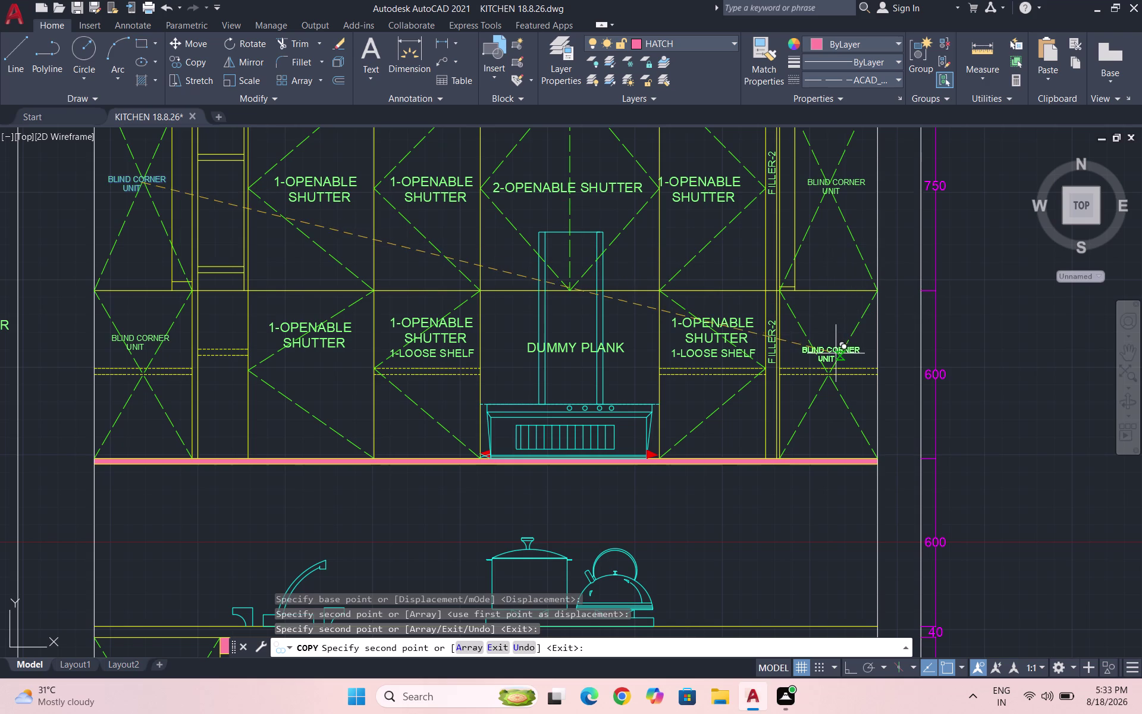
scroll(up, 3)
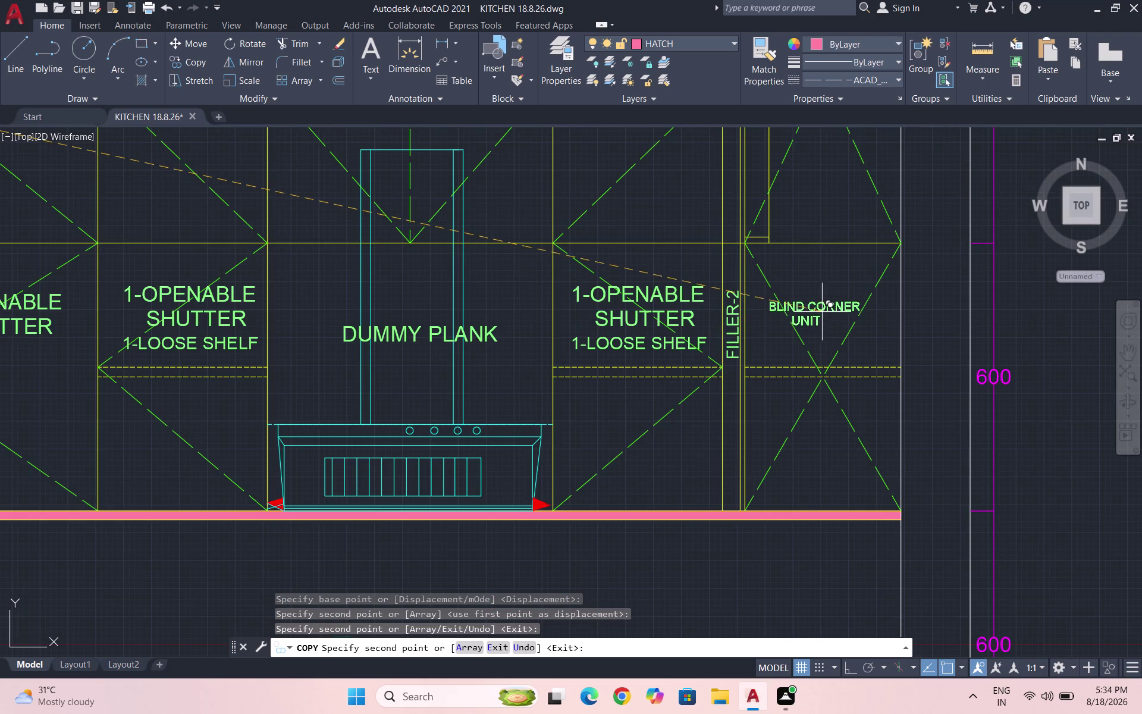
click(832, 315)
scroll(down, 3)
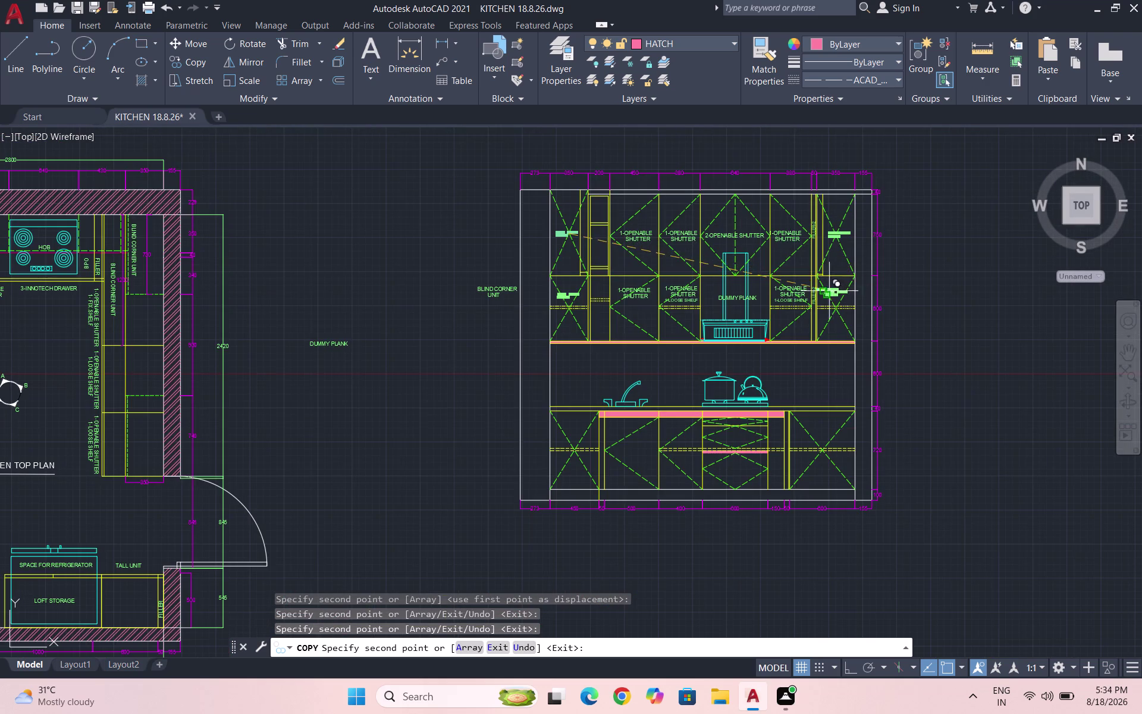
scroll(down, 3)
key(Escape)
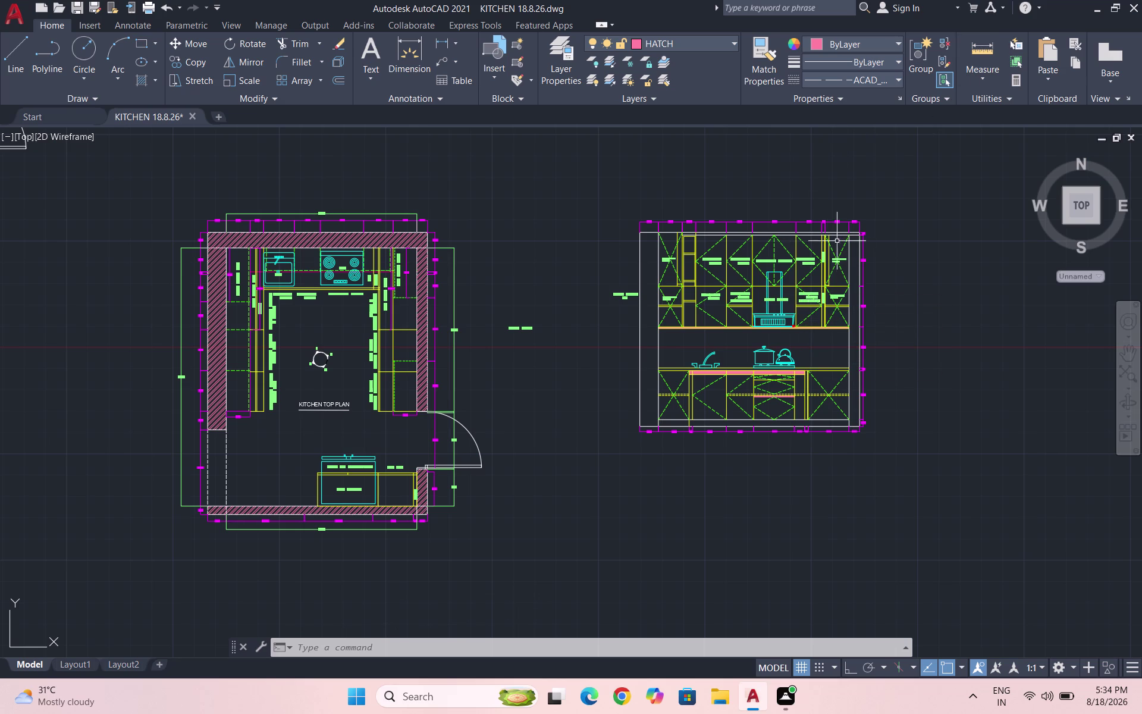
scroll(up, 3)
key(Escape)
With Ortho on, copy the vertical FILLER-2 label to above the elevation.
click(788, 331)
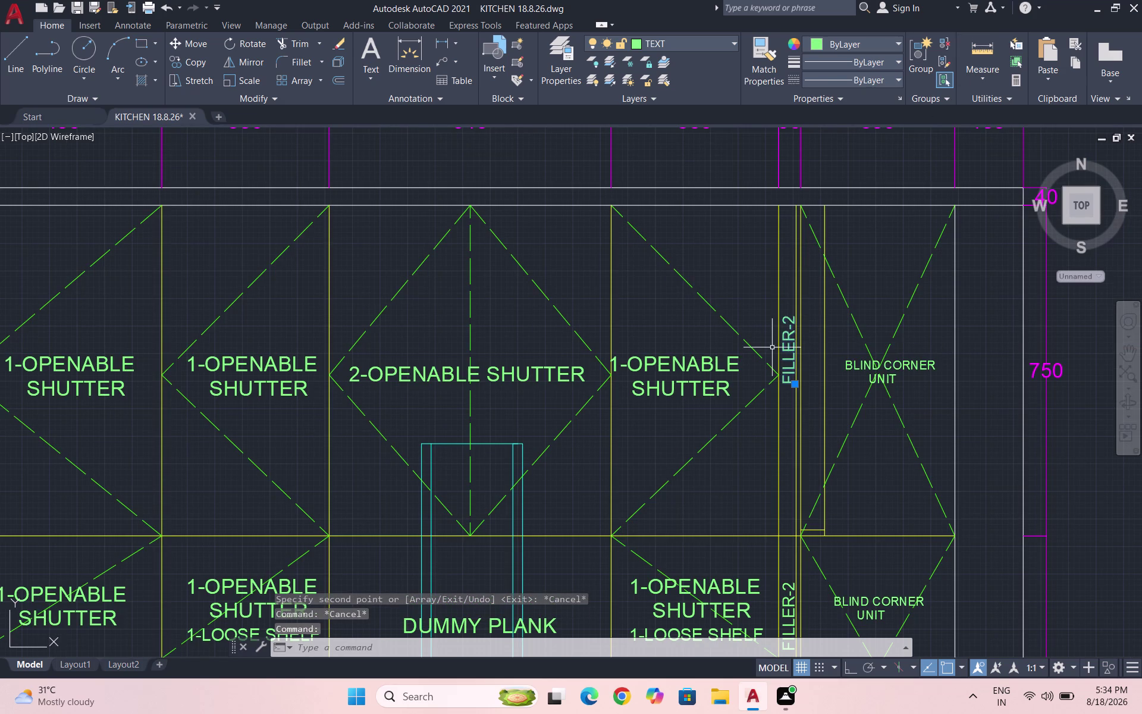
key(F8)
text(CO)
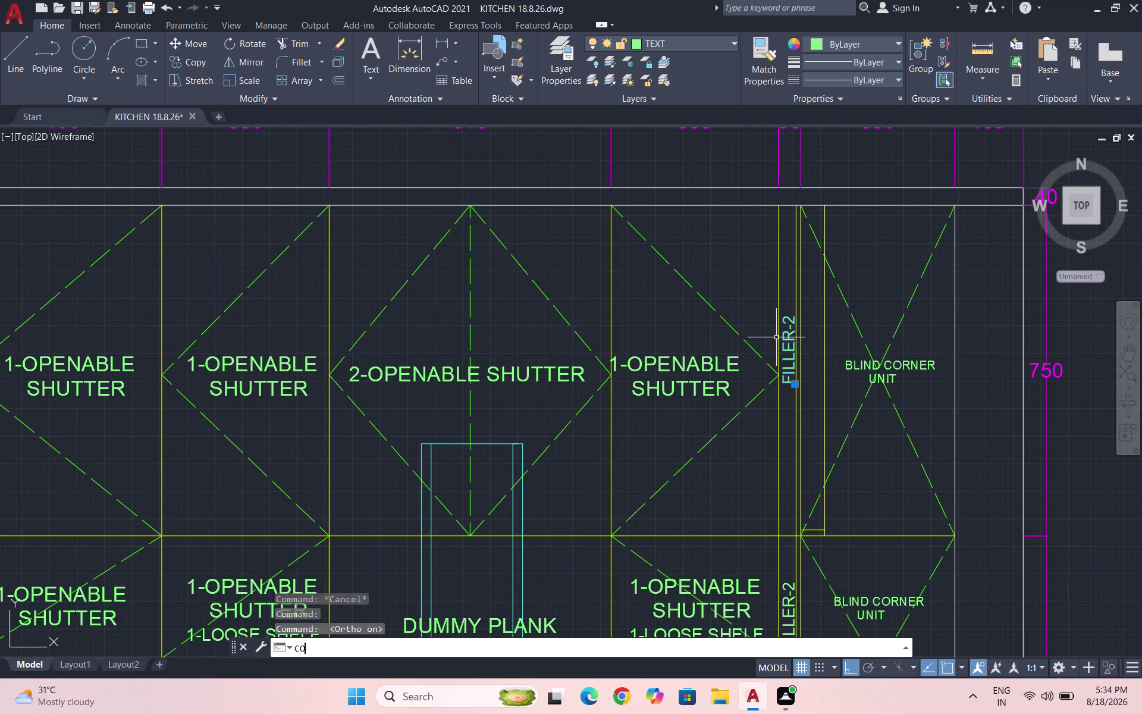
key(Return)
click(795, 342)
scroll(down, 3)
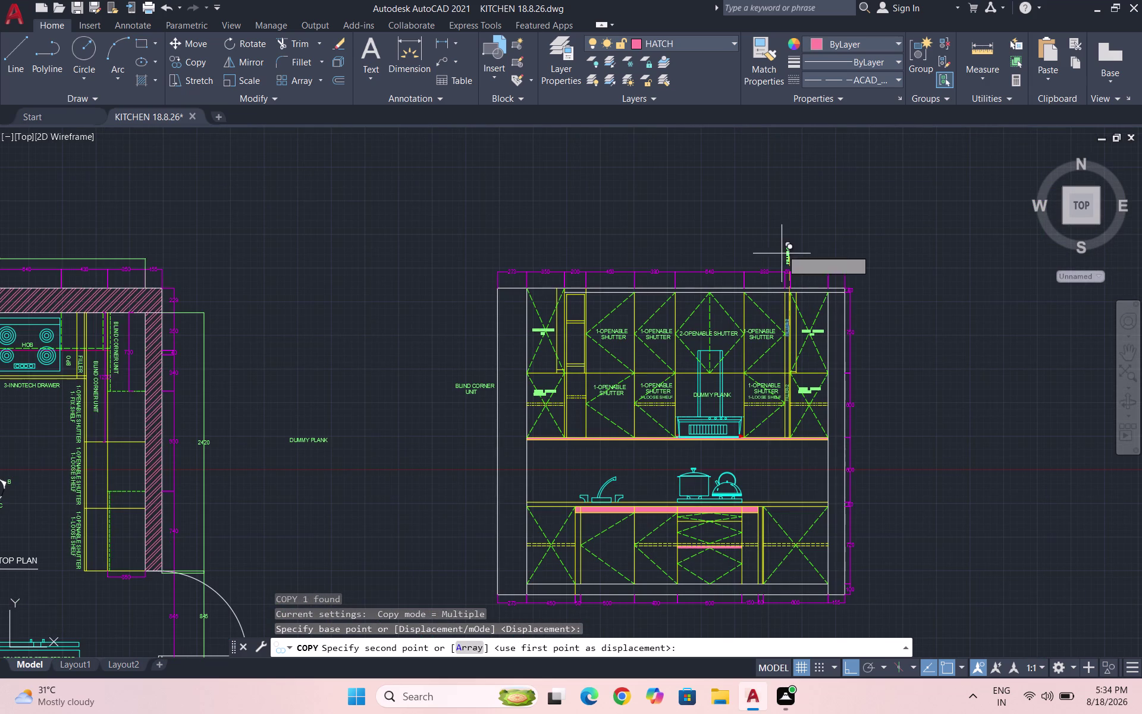
click(786, 213)
key(Escape)
Rotate the copied FILLER-2 label 90° so it reads horizontally.
drag(809, 232, 787, 225)
click(763, 191)
text(R)
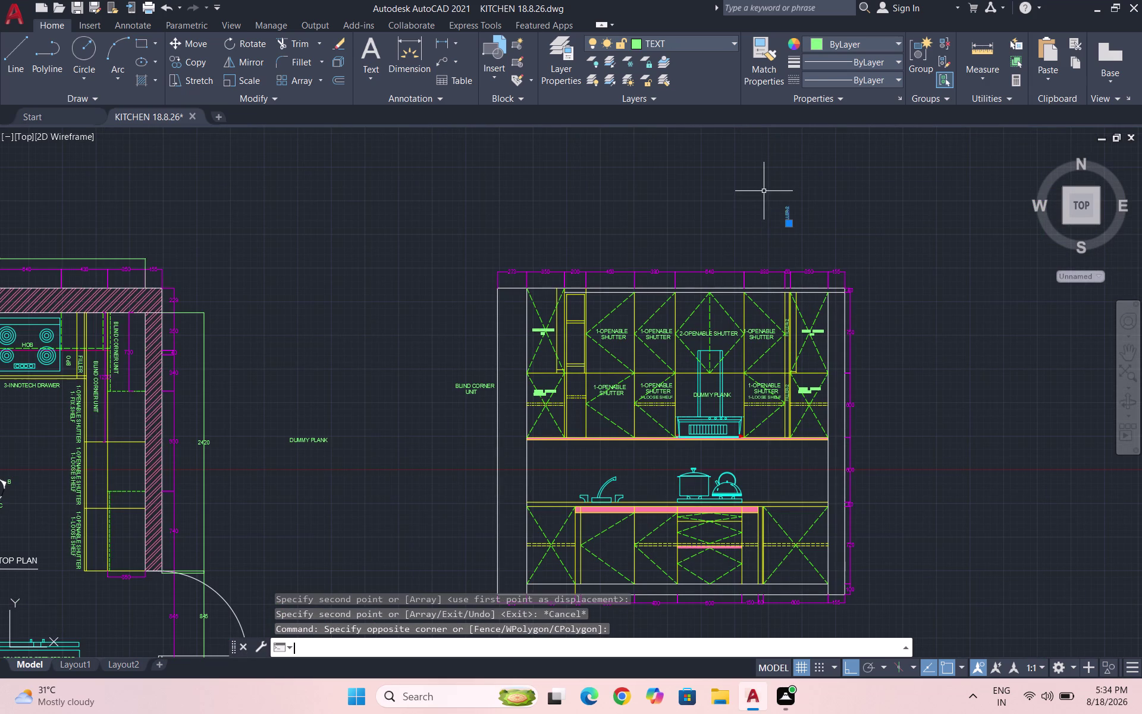
text(O)
key(Return)
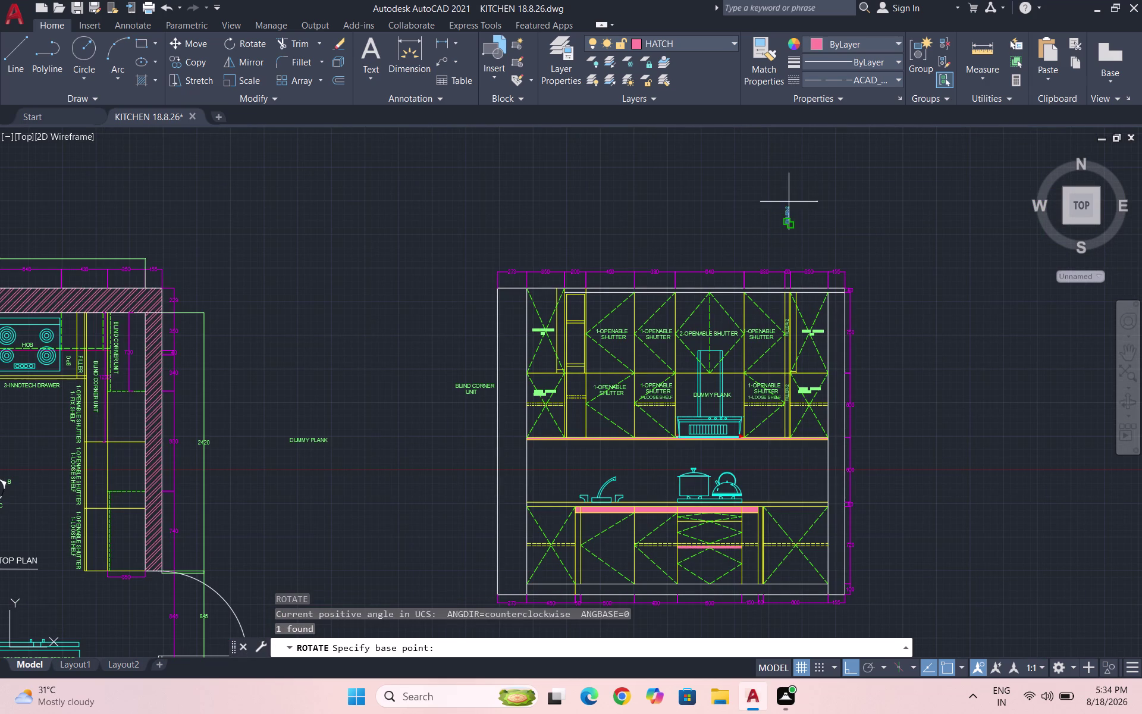
click(789, 204)
click(782, 243)
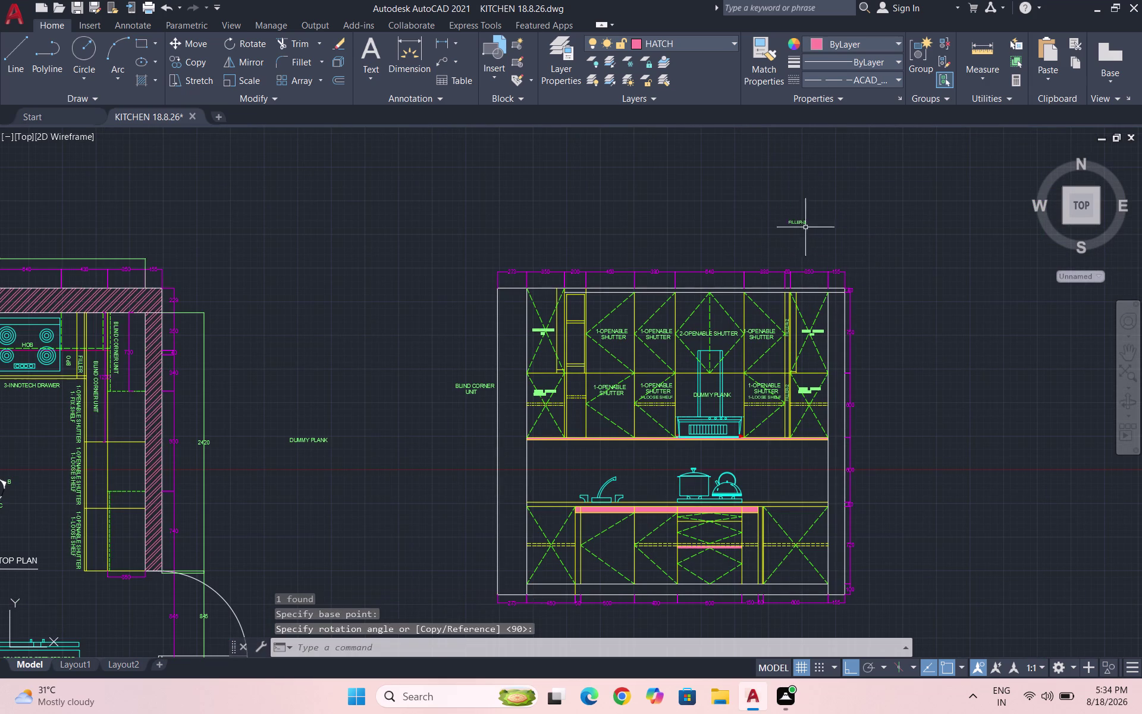
Move the horizontal FILLER-2 label into the top 40 mm filler band.
scroll(up, 3)
drag(839, 274, 797, 259)
click(699, 209)
key(m)
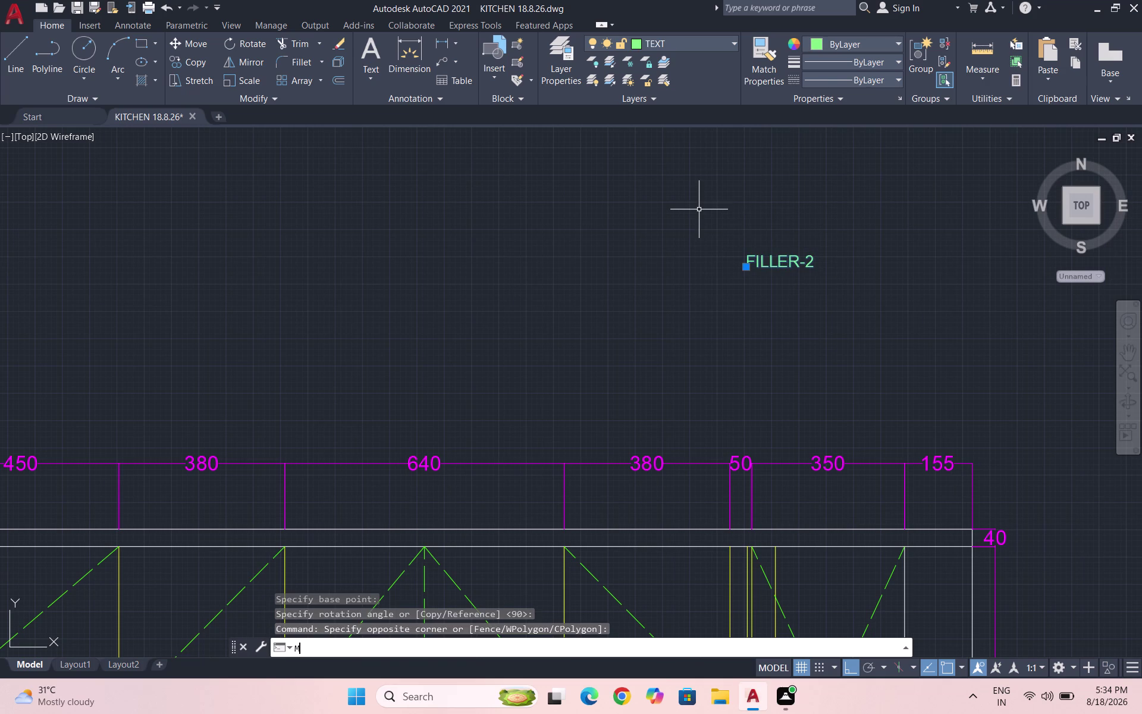
key(Return)
scroll(down, 3)
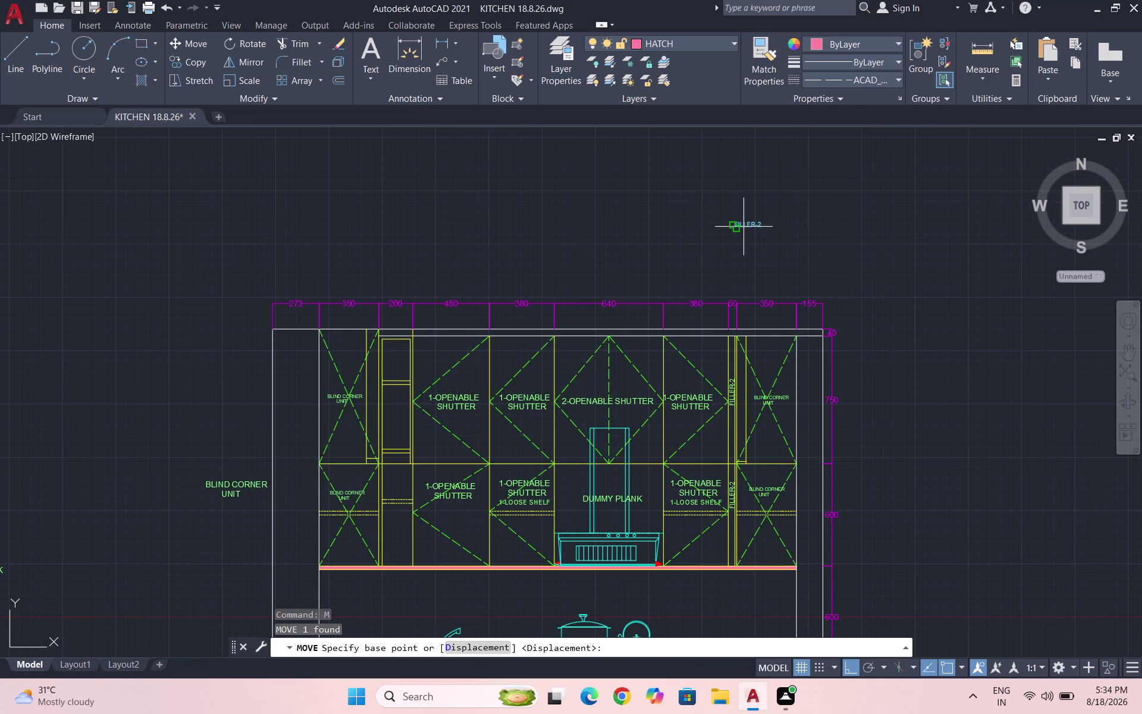
click(743, 226)
key(F8)
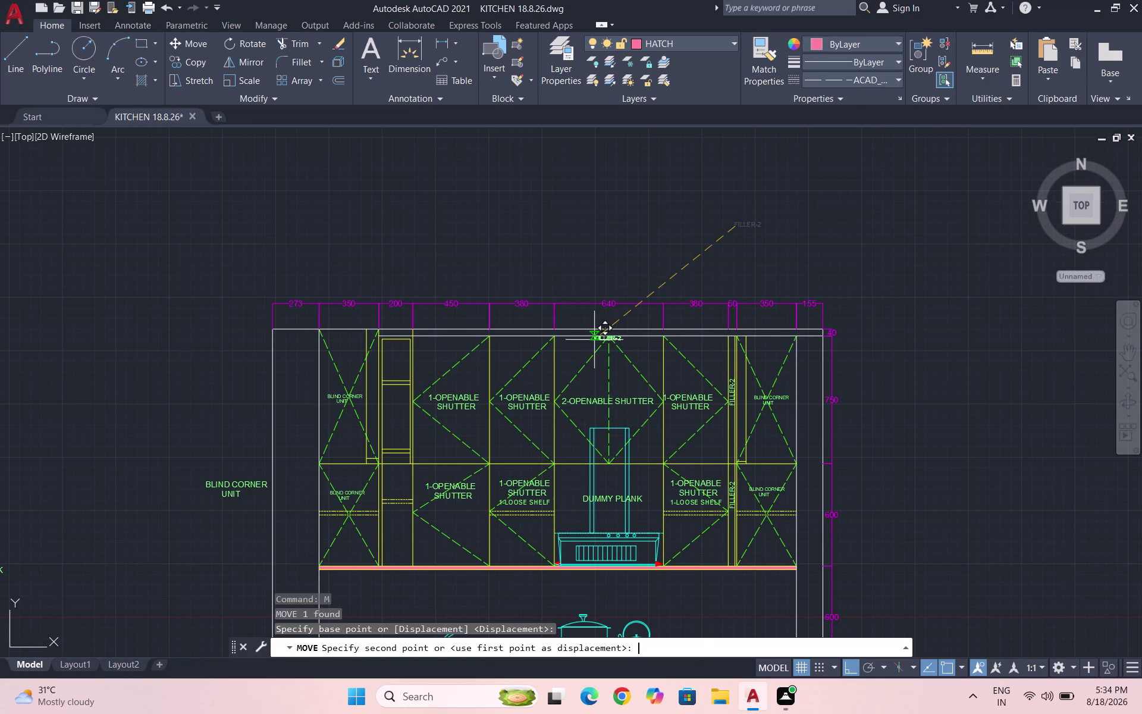
scroll(up, 3)
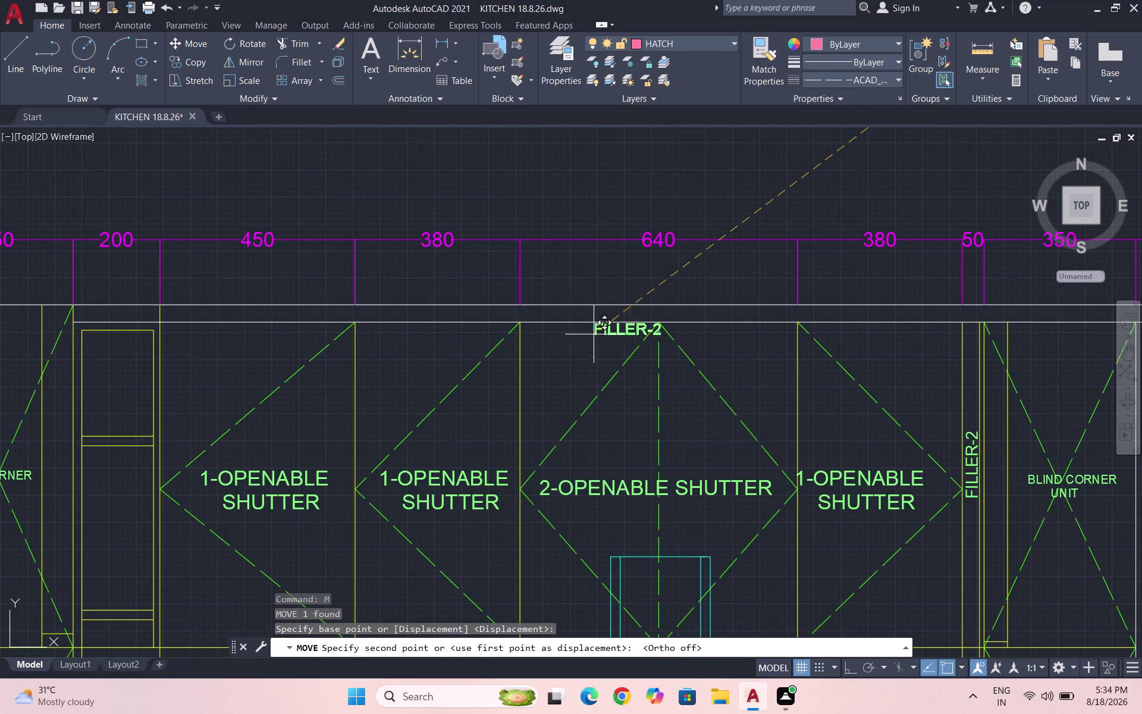
scroll(up, 3)
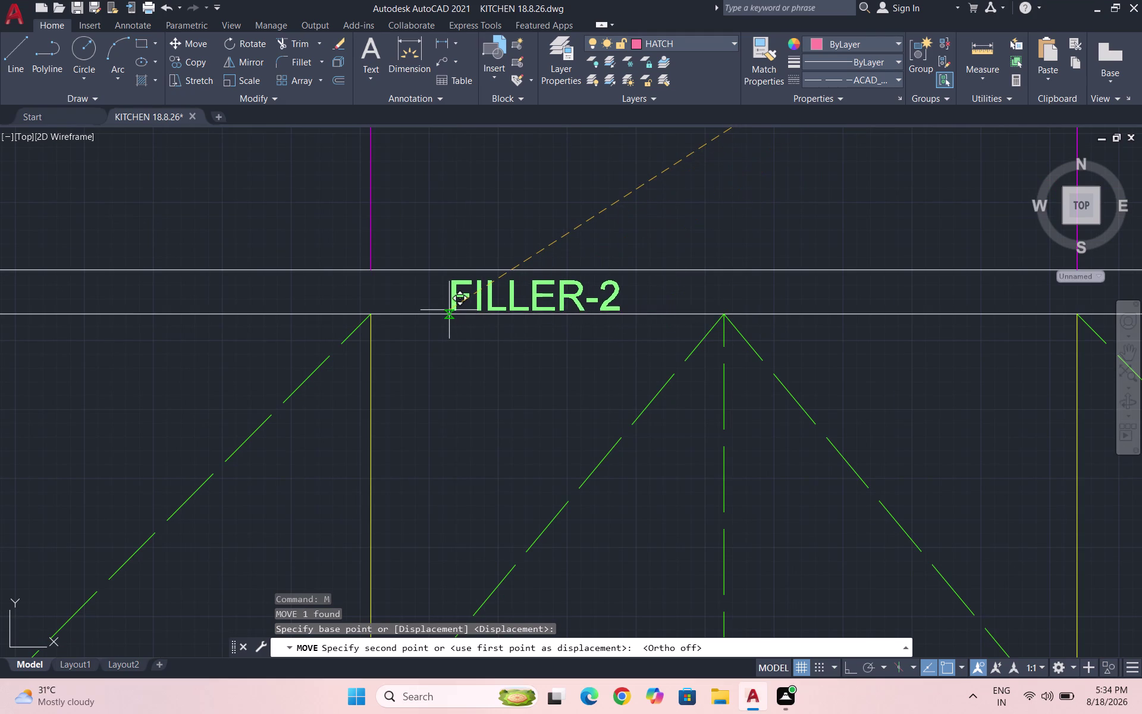
scroll(down, 3)
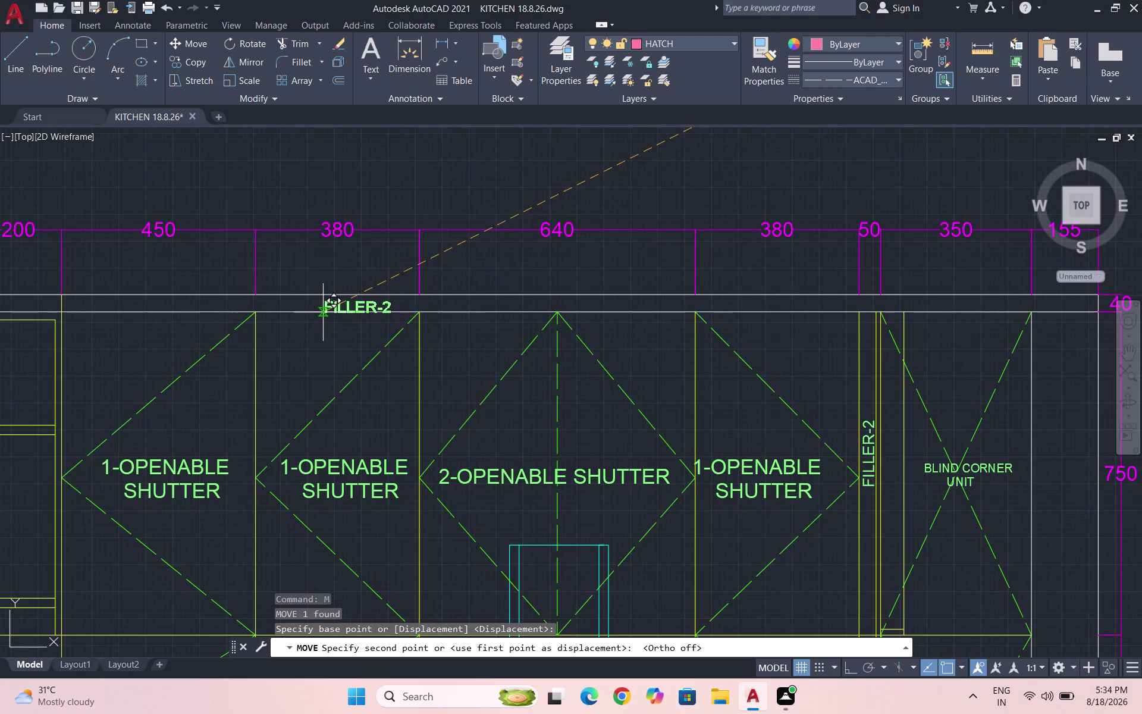
click(322, 309)
Nudge the FILLER-2 label into its final position within the top band.
scroll(up, 3)
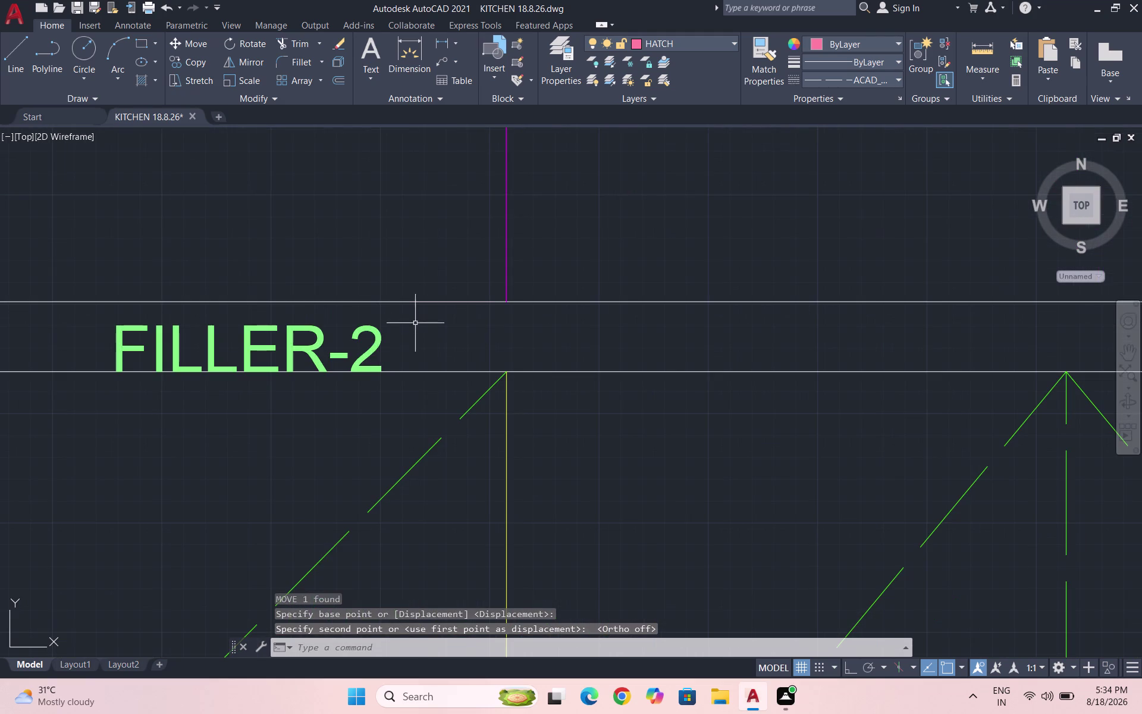
drag(407, 339, 368, 332)
click(306, 328)
key(m)
key(Return)
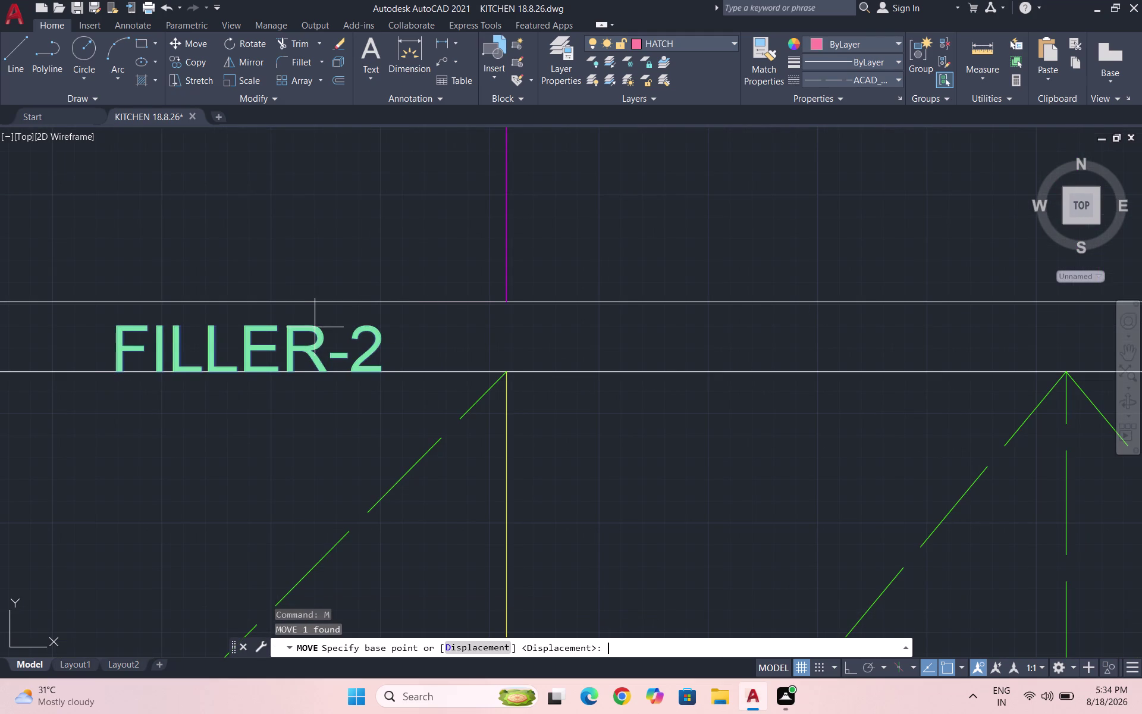
click(295, 337)
click(294, 327)
scroll(down, 3)
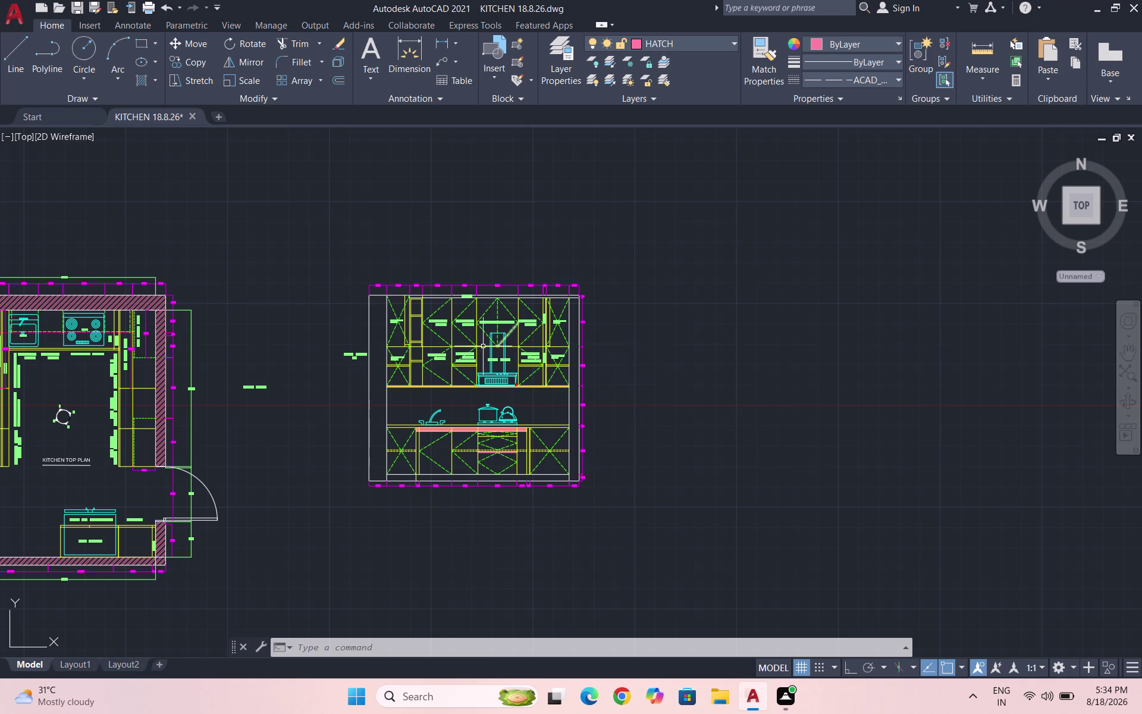
Select the BLIND CORNER UNIT label, leaving the diagonal line out of the selection.
scroll(up, 3)
scroll(up, 3)
click(279, 380)
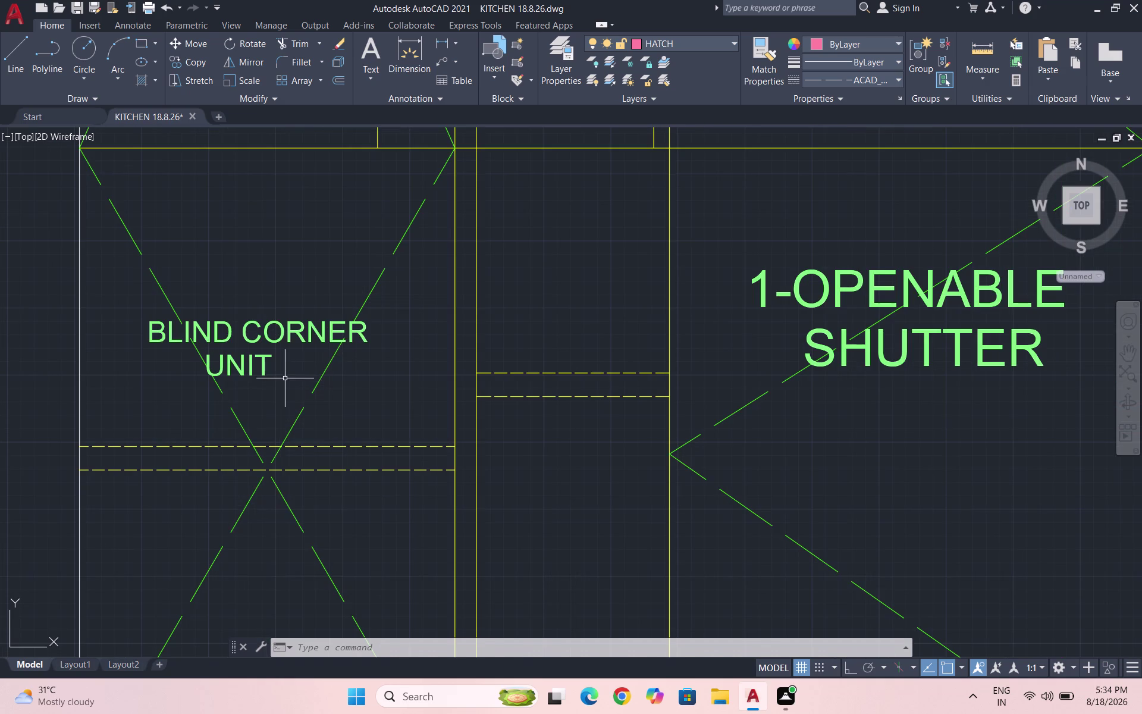
drag(197, 299, 202, 304)
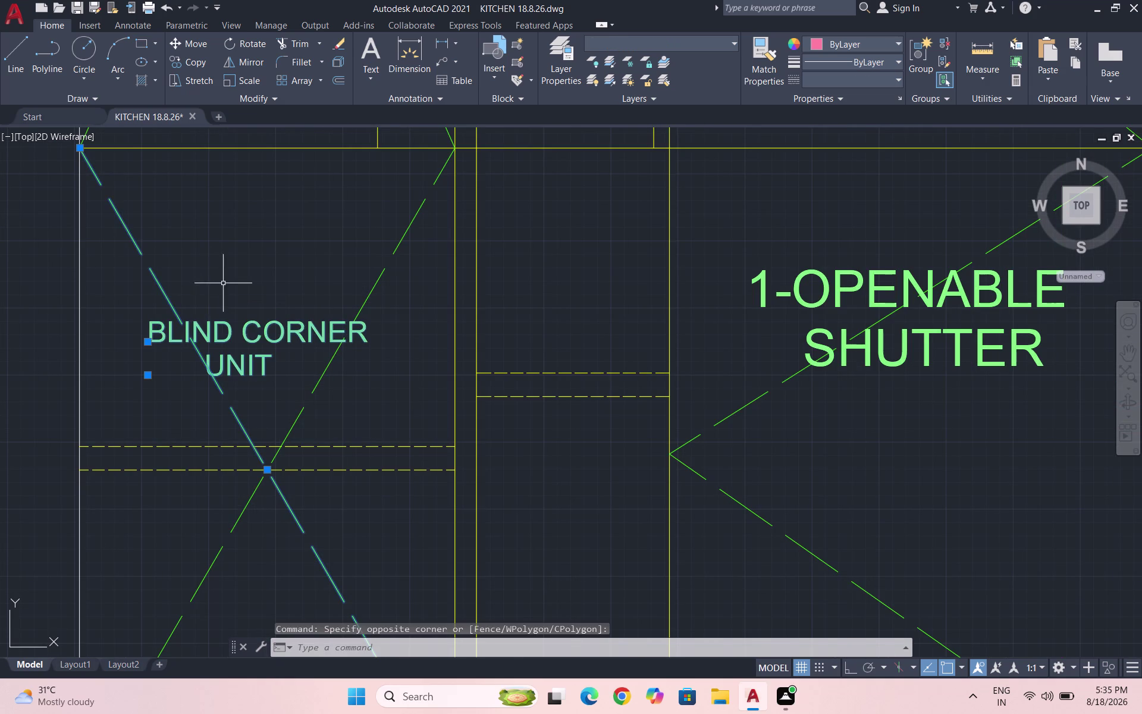
drag(196, 262, 140, 278)
click(109, 289)
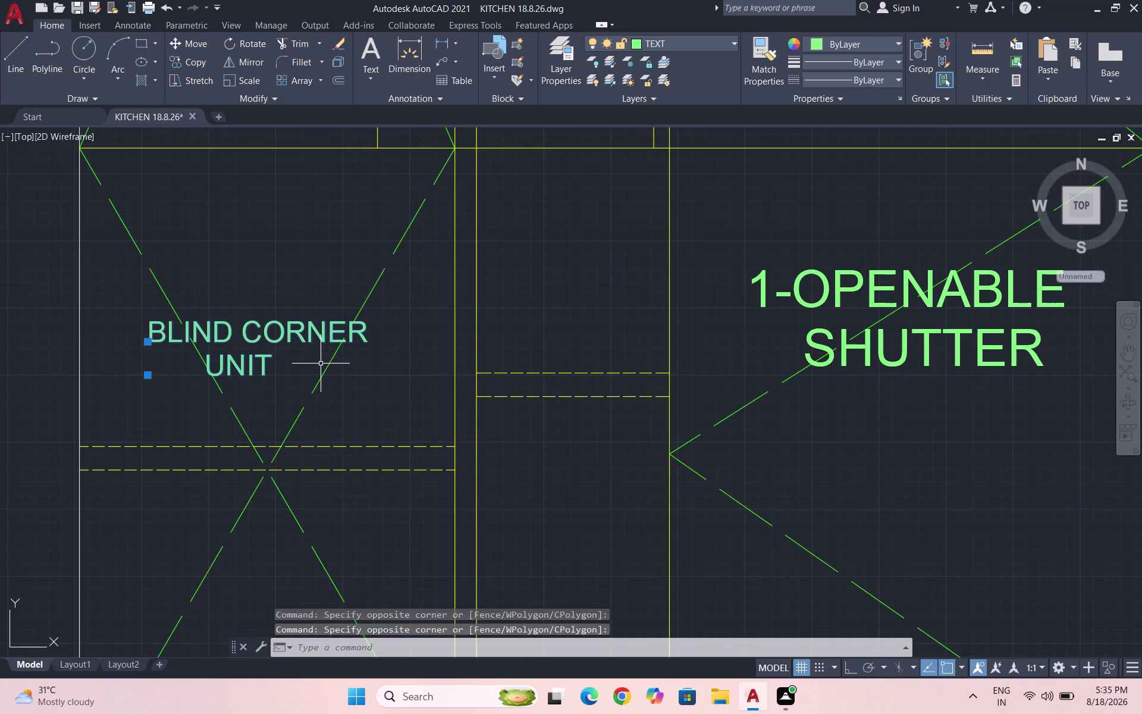
Copy the BLIND CORNER UNIT label into the lower-left base cabinet with CO.
text(CO)
key(Return)
click(275, 327)
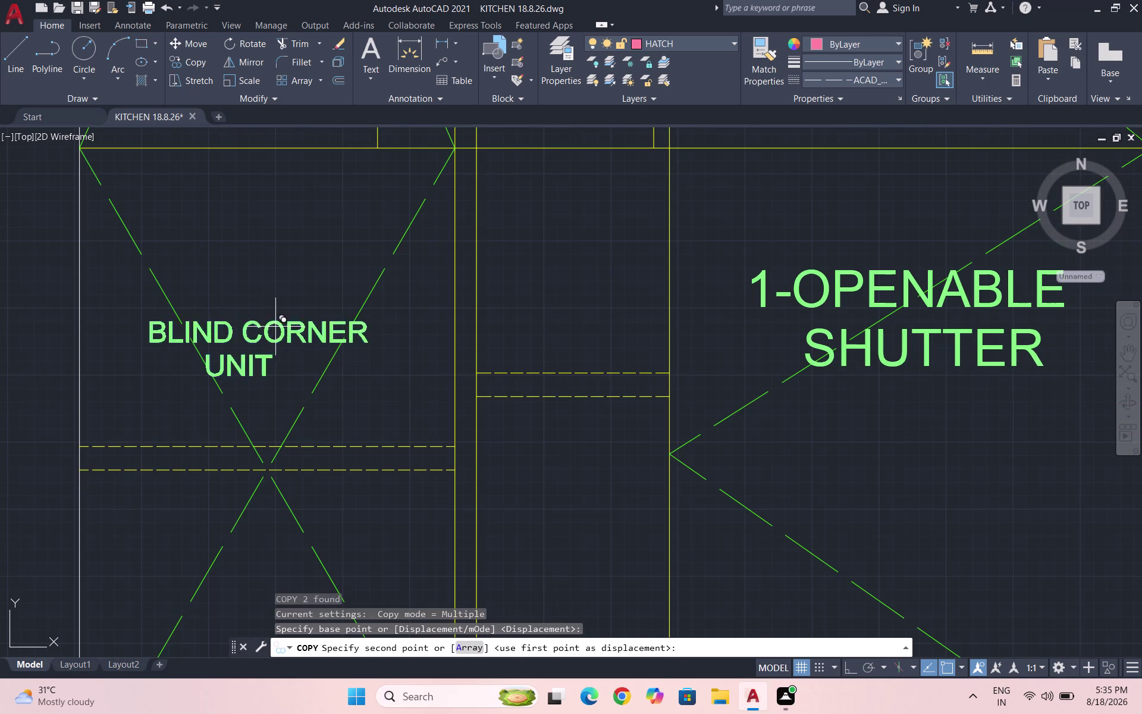
scroll(down, 3)
scroll(down, 3)
scroll(up, 3)
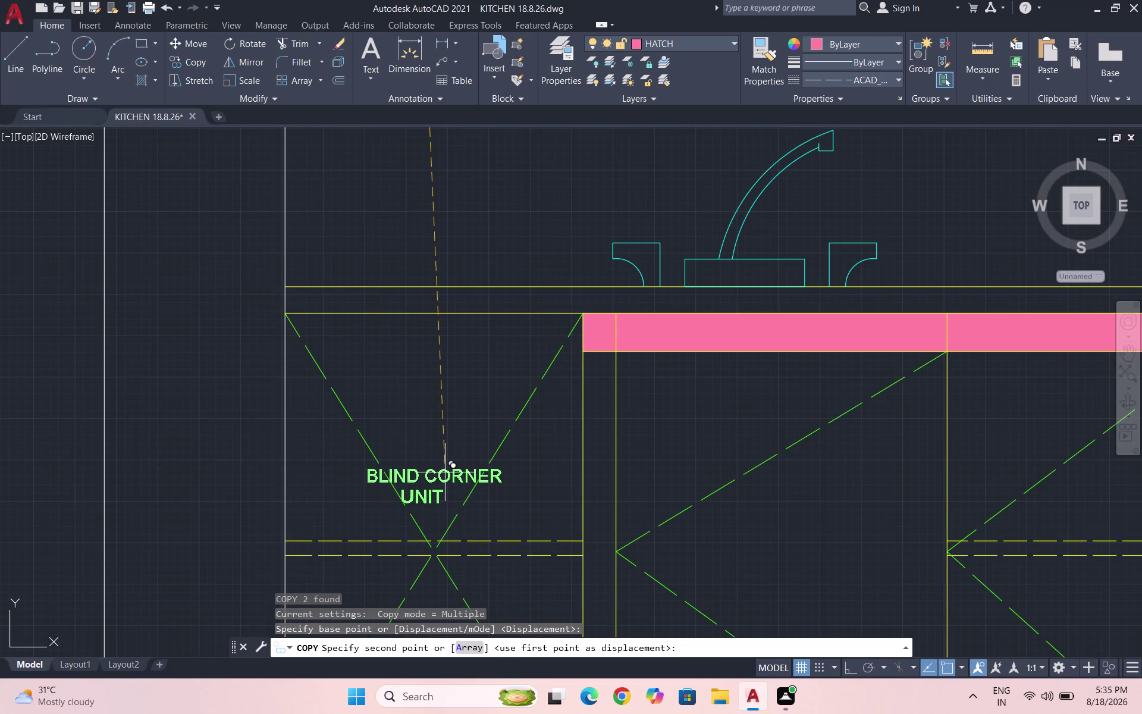
click(445, 472)
scroll(down, 3)
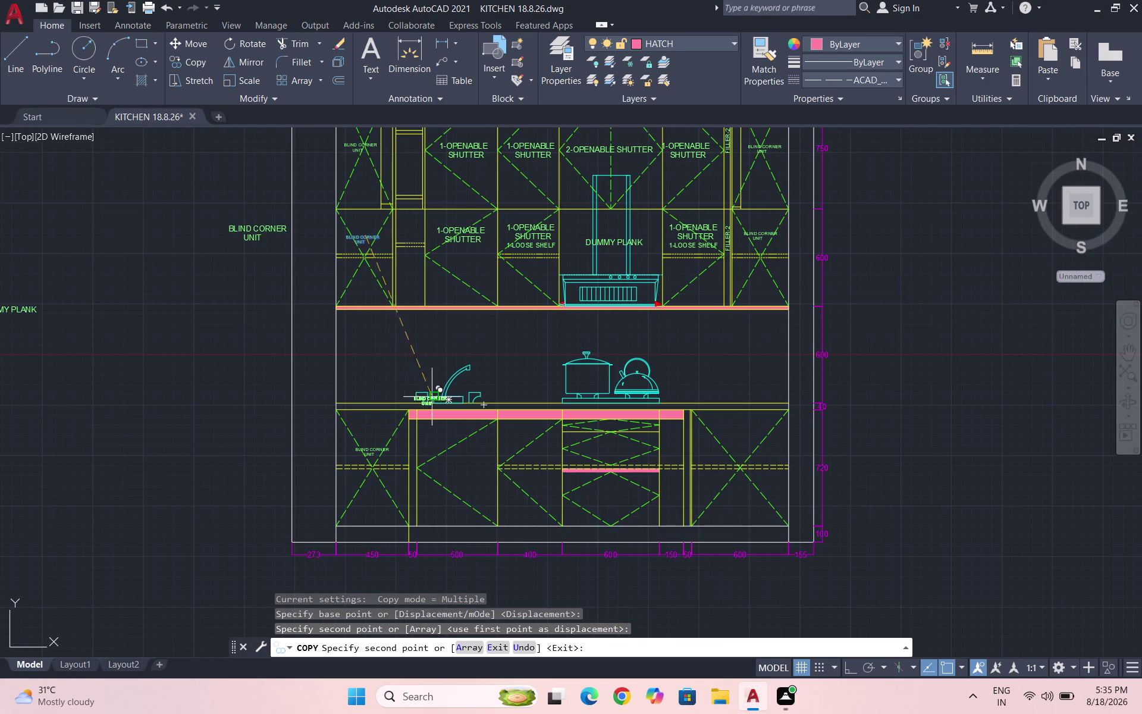
key(Escape)
scroll(down, 3)
scroll(down, 3)
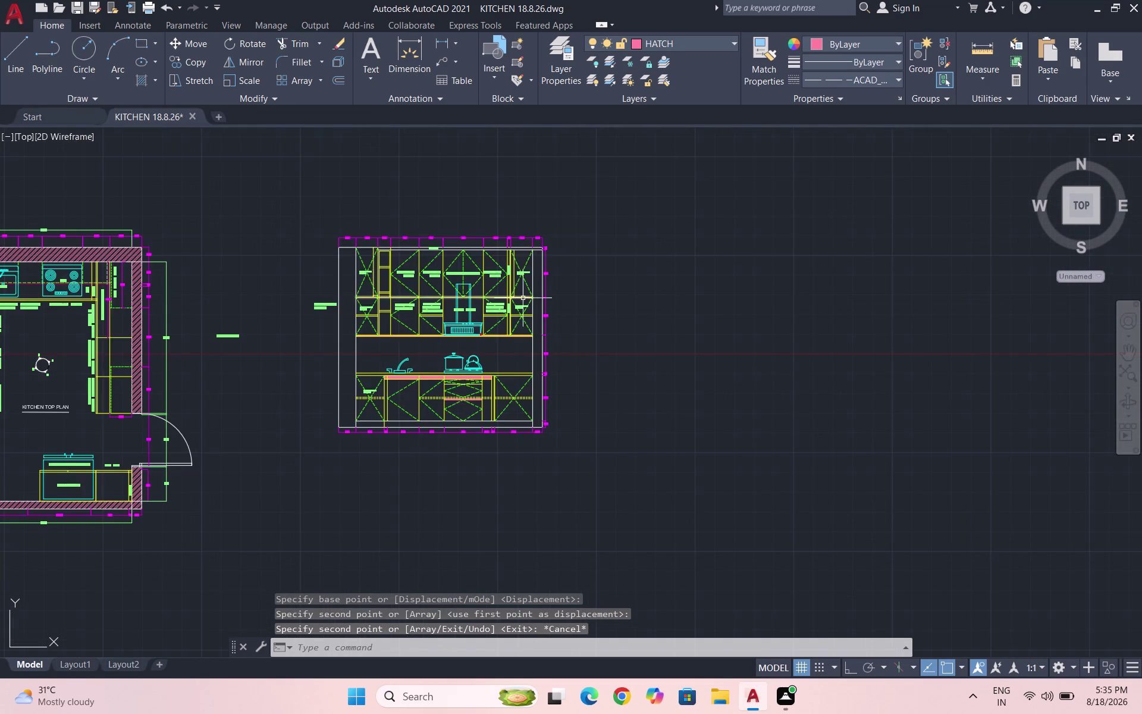
Copy the upper vertical FILLER-2 label down into the base filler strip beside the blind corner unit.
scroll(down, 3)
scroll(up, 3)
scroll(up, 3)
click(448, 305)
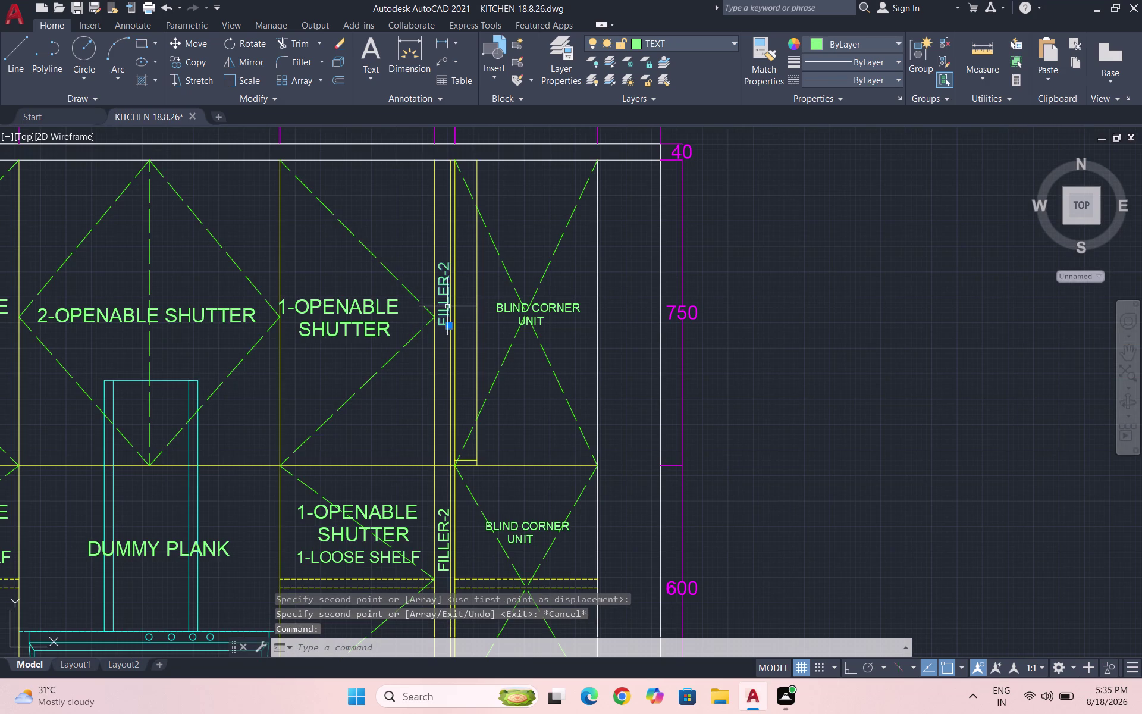
text(CO)
key(Return)
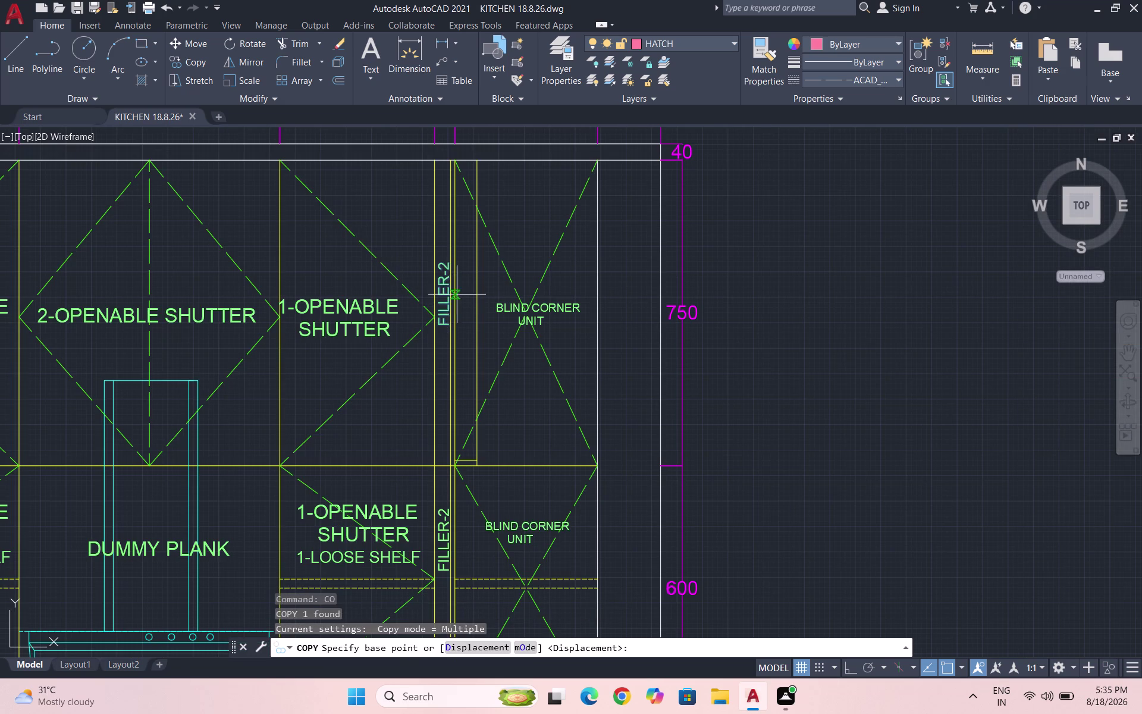
drag(444, 285, 453, 279)
scroll(down, 3)
scroll(up, 3)
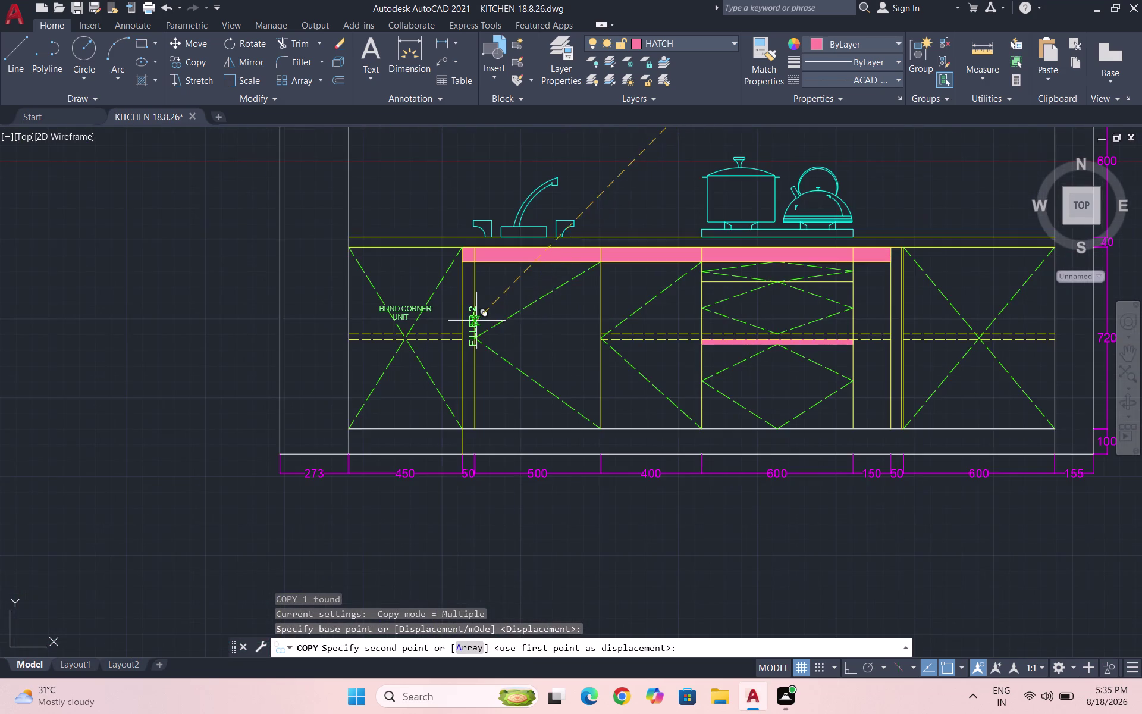
scroll(up, 3)
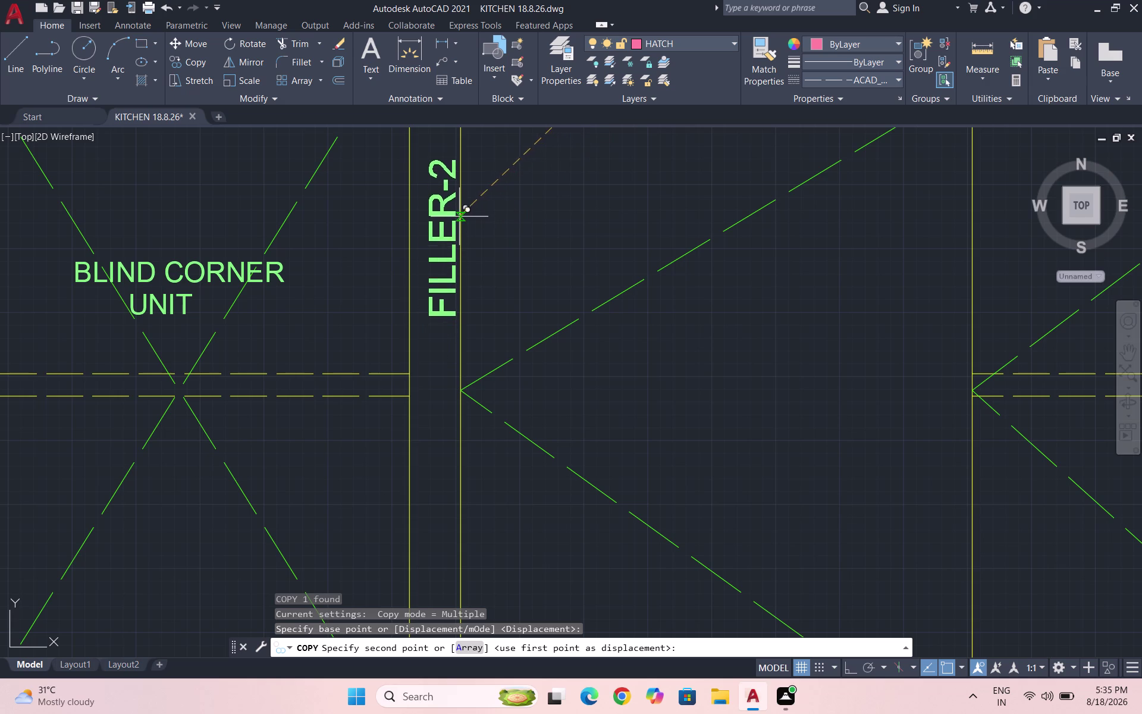
click(453, 206)
key(Escape)
Move the newly placed FILLER-2 label lower within its filler strip.
scroll(down, 3)
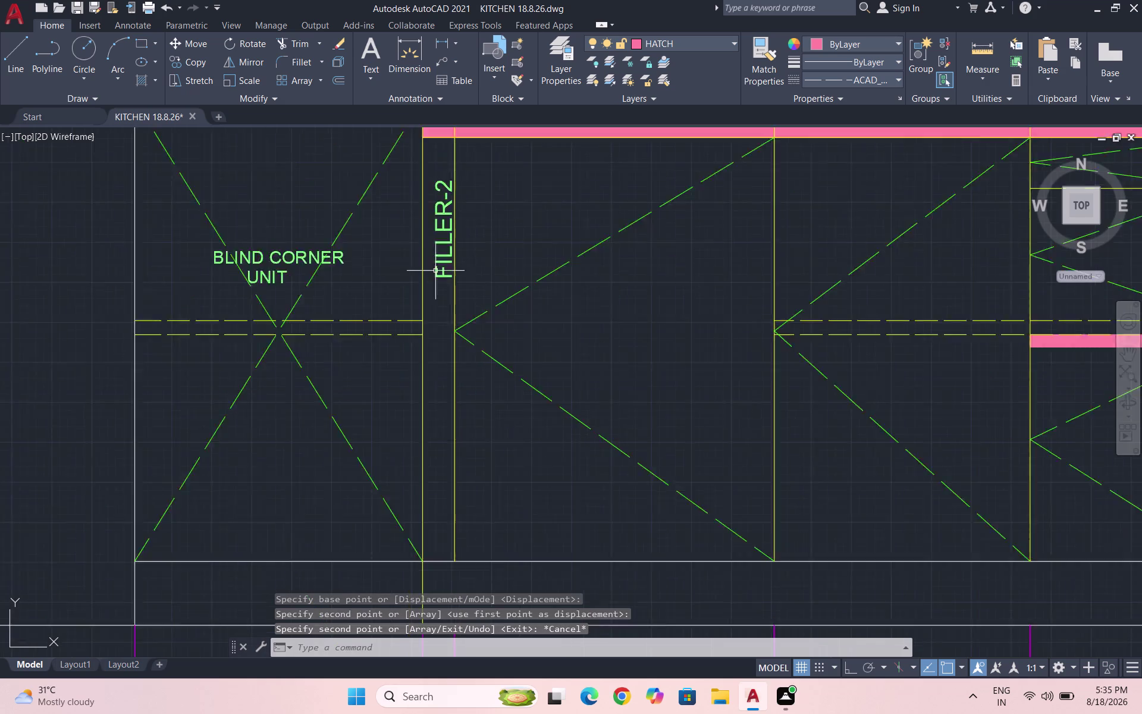
scroll(down, 3)
scroll(up, 3)
click(433, 239)
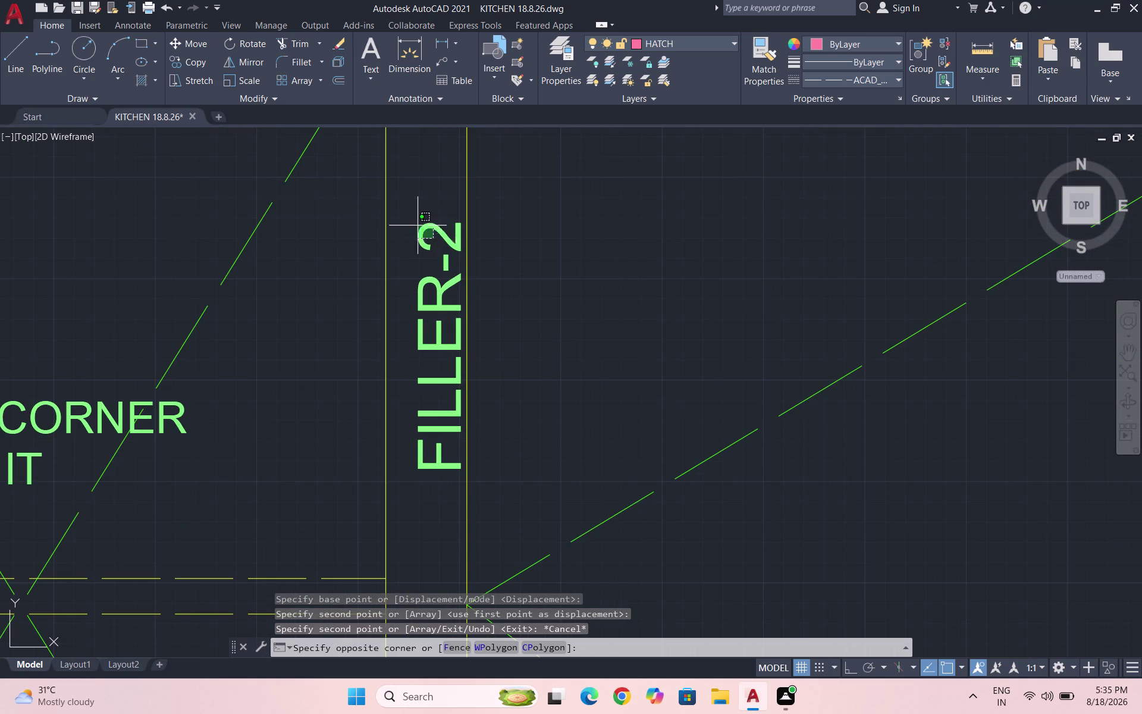
click(414, 225)
key(m)
key(Return)
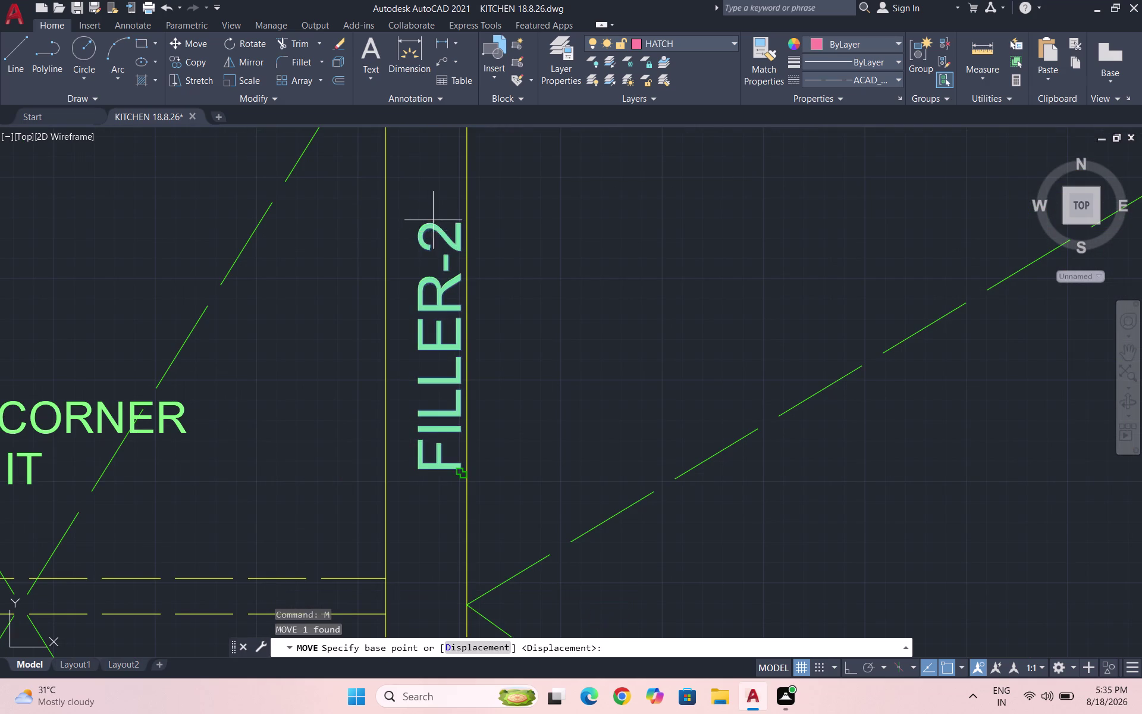
click(433, 220)
scroll(down, 3)
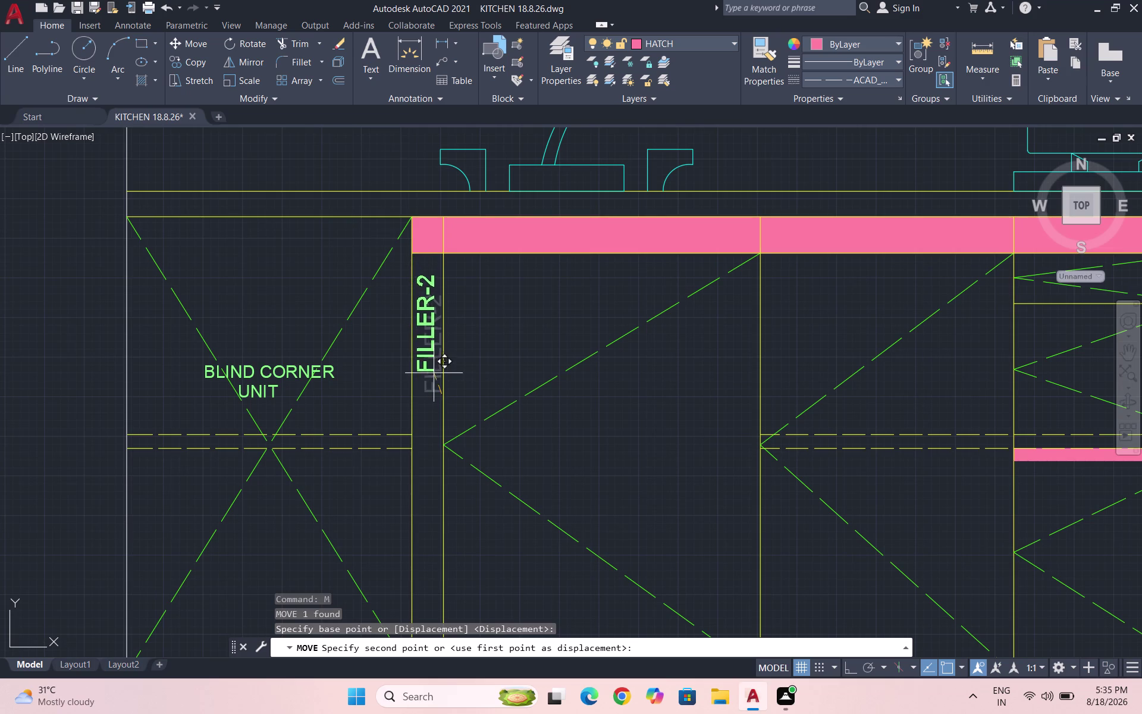
scroll(up, 3)
click(436, 389)
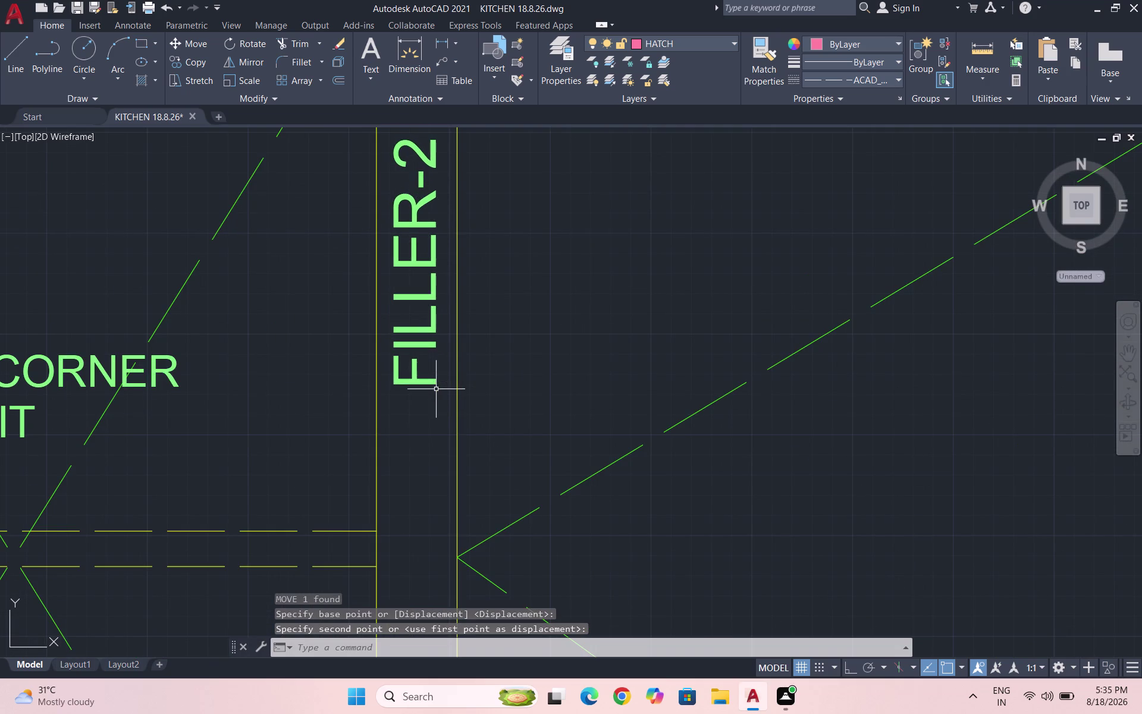
scroll(down, 3)
triple_click(408, 230)
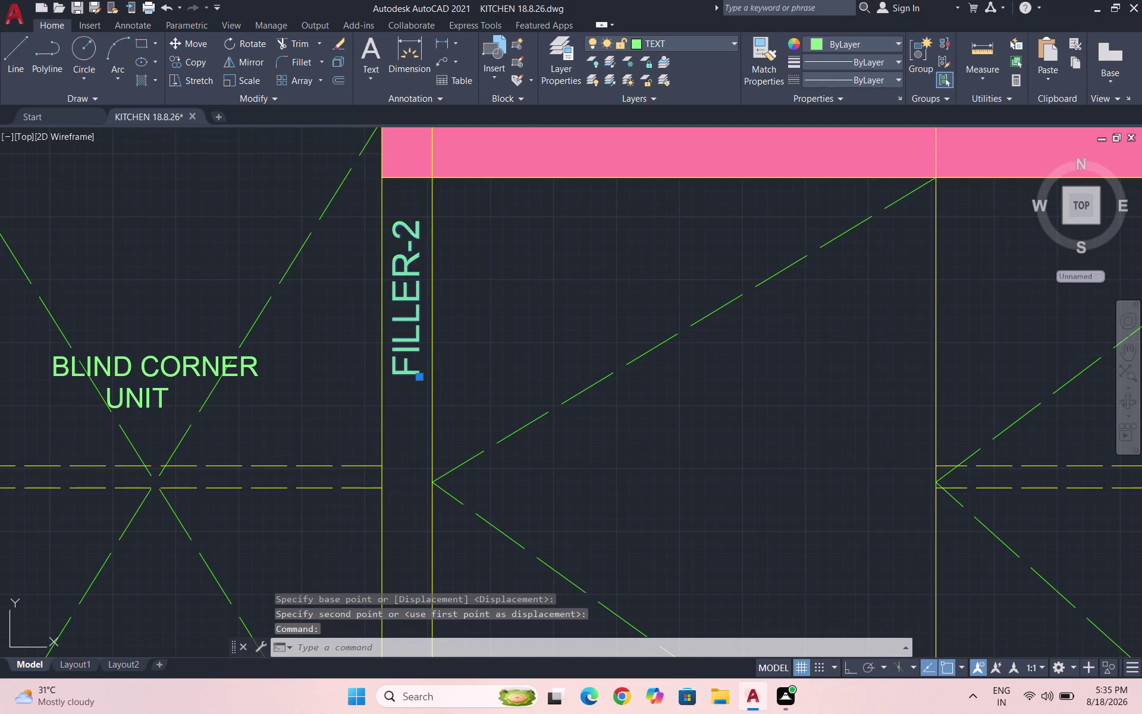
Edit the copied label's text from FILLER-2 to FILLER-1.
double_click(398, 268)
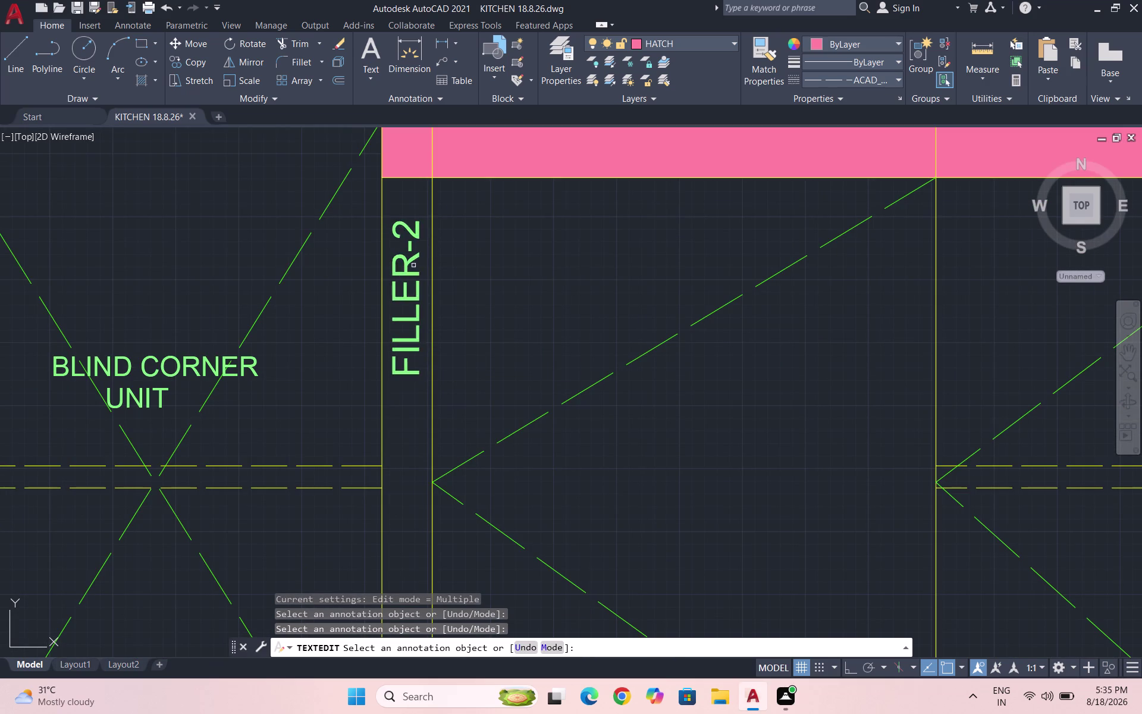
click(405, 248)
click(406, 243)
double_click(408, 223)
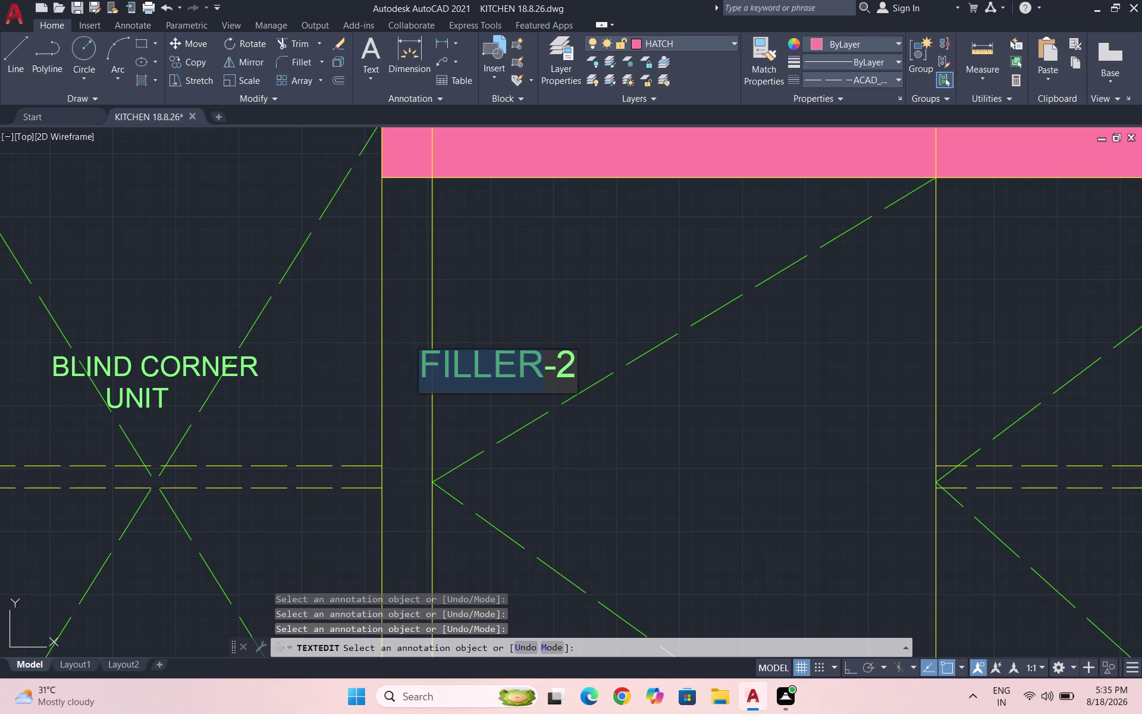
click(564, 370)
key(Right)
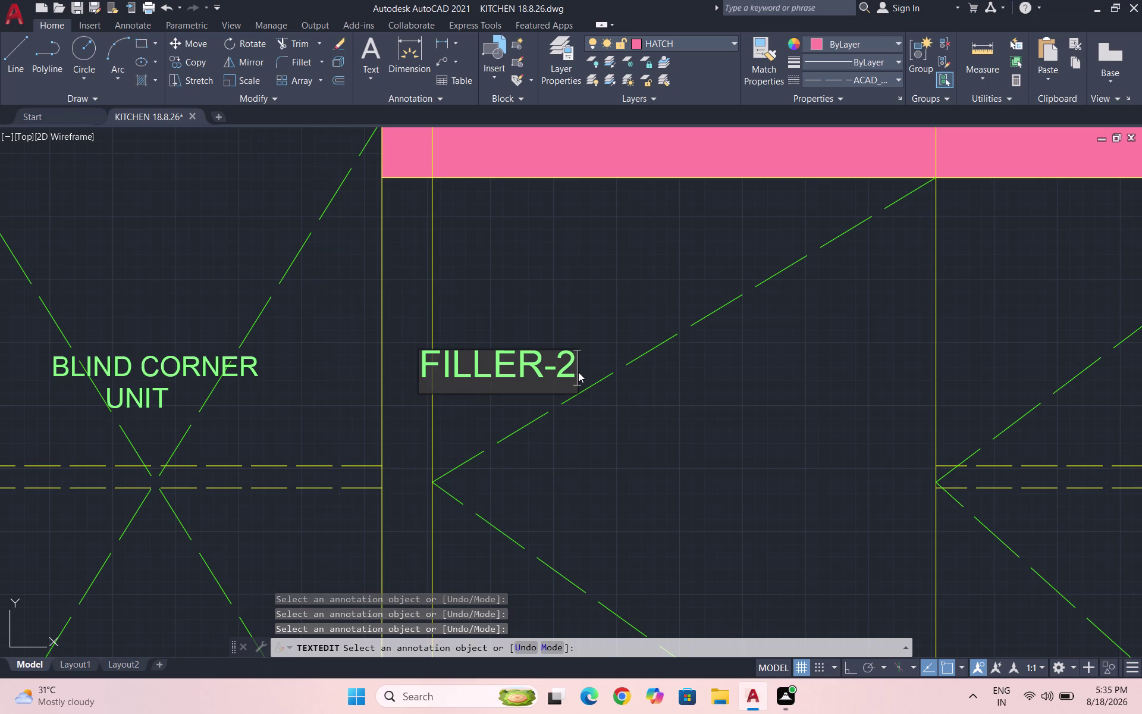
key(BackSpace)
key(1)
click(566, 326)
scroll(down, 3)
key(Escape)
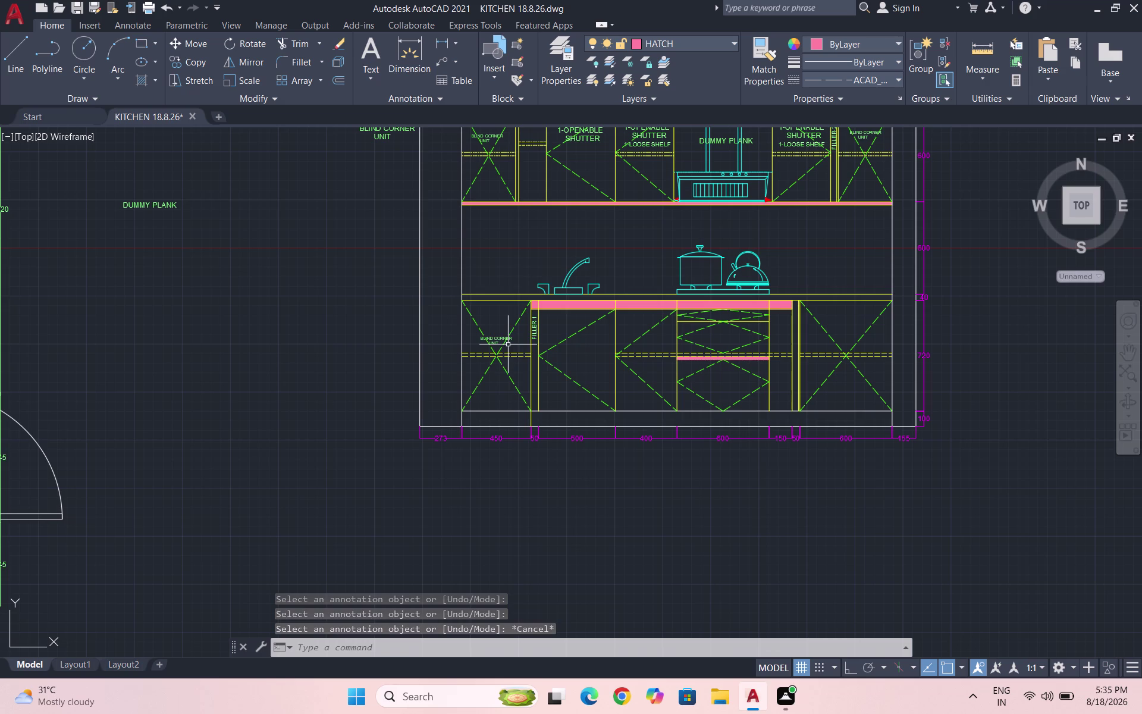
Move the FILLER-1 label down so it is centred in its filler strip.
scroll(up, 3)
click(530, 330)
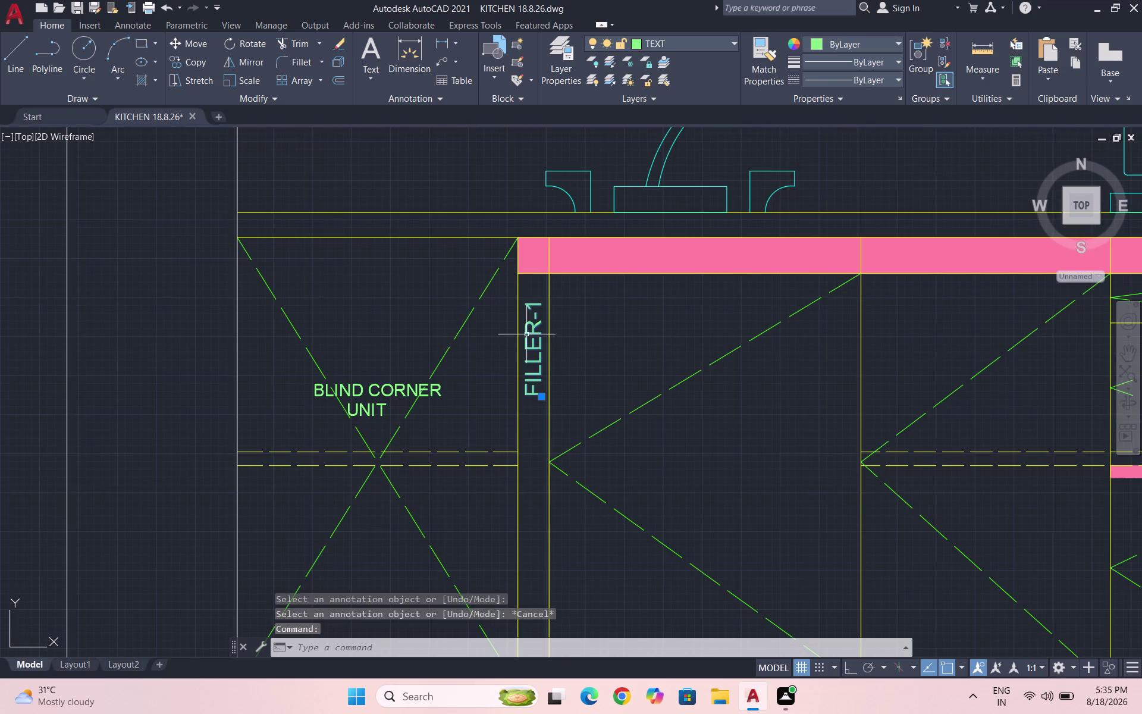
key(m)
key(Return)
click(528, 345)
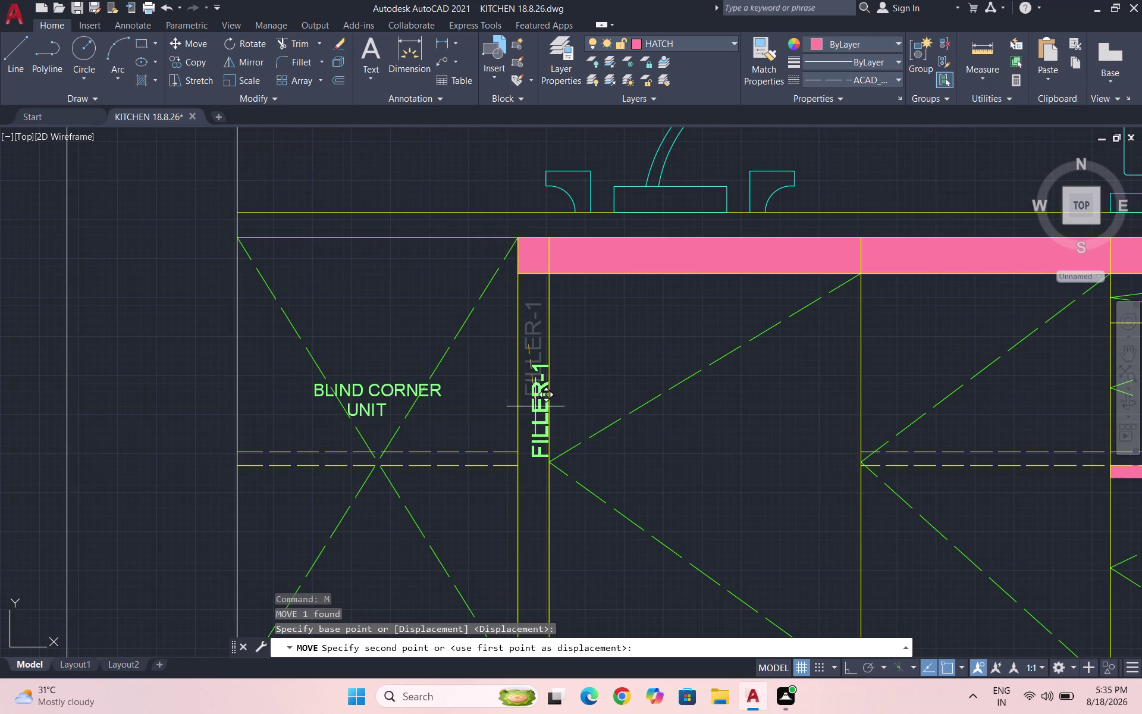
click(529, 432)
scroll(down, 3)
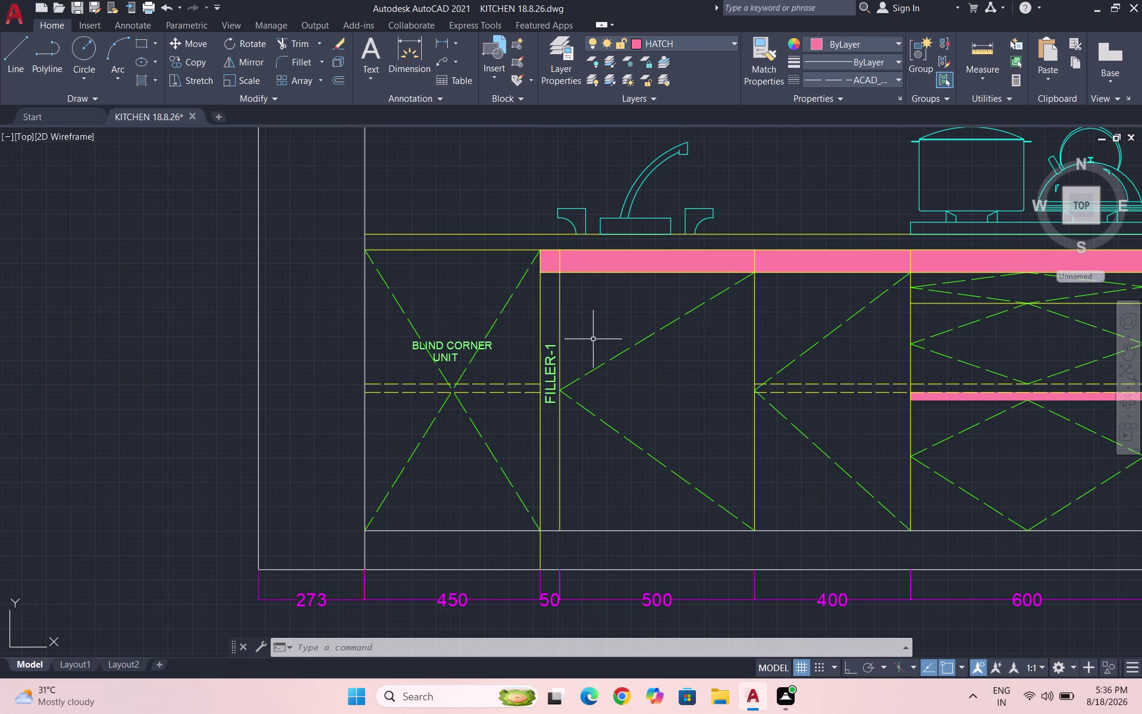
click(549, 371)
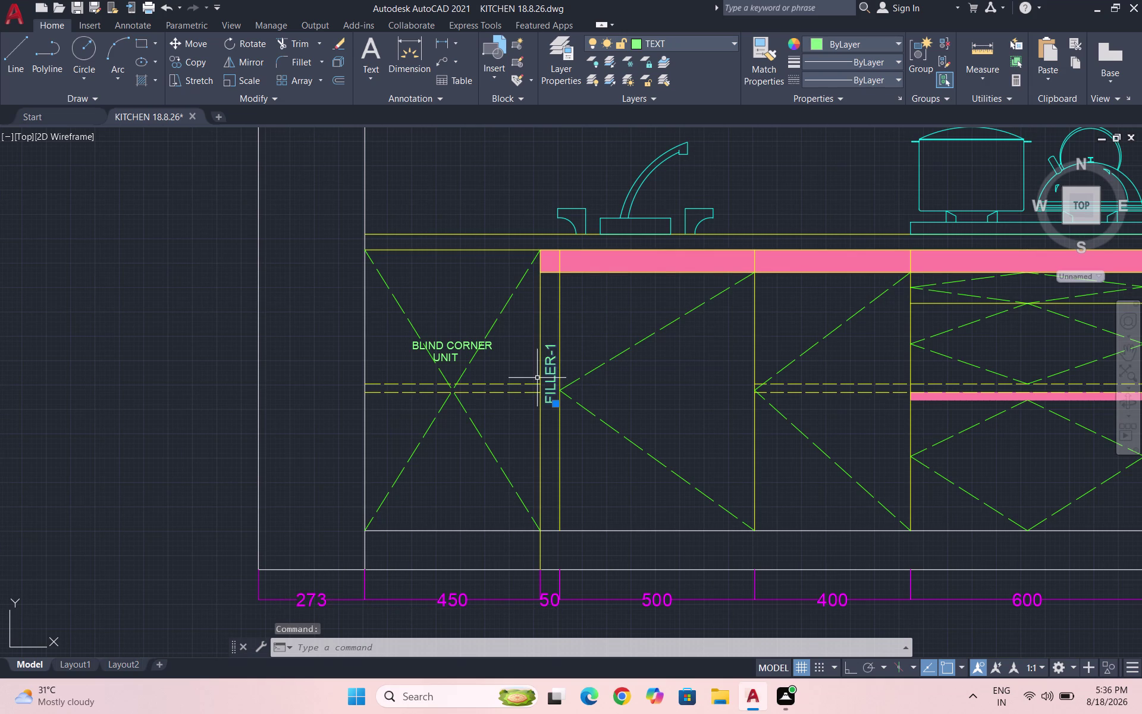
Copy the FILLER-1 label with Ortho on into the right filler strip.
text(CO)
key(Return)
click(541, 381)
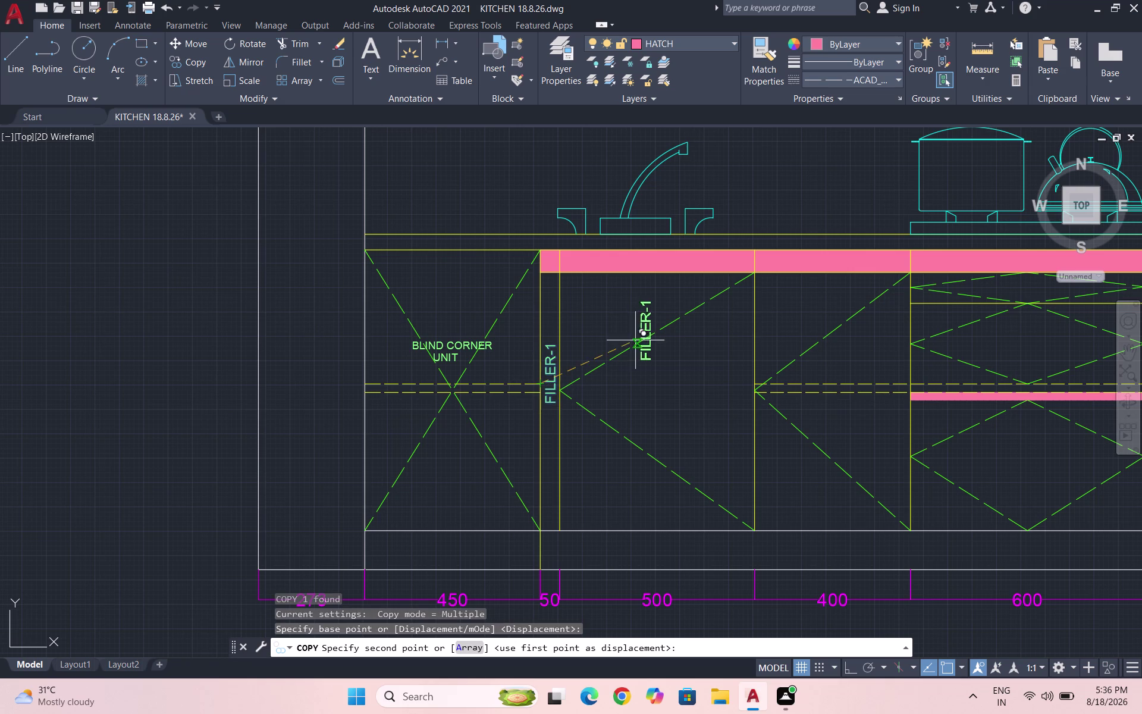
scroll(down, 3)
key(F8)
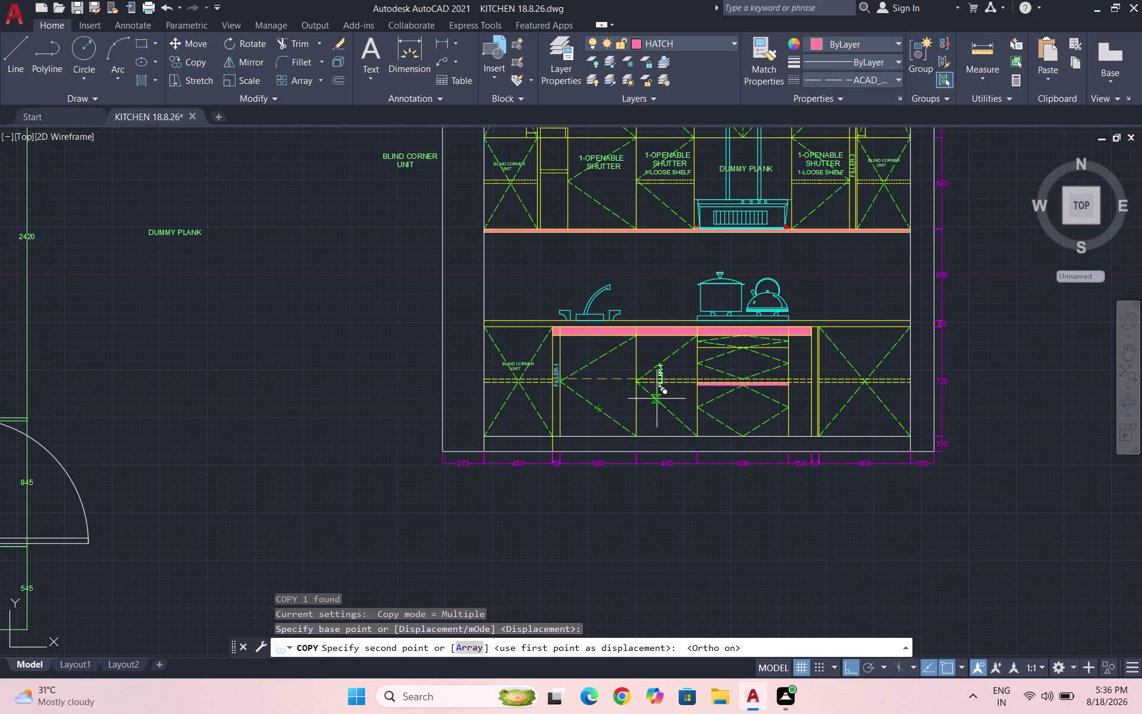
scroll(up, 3)
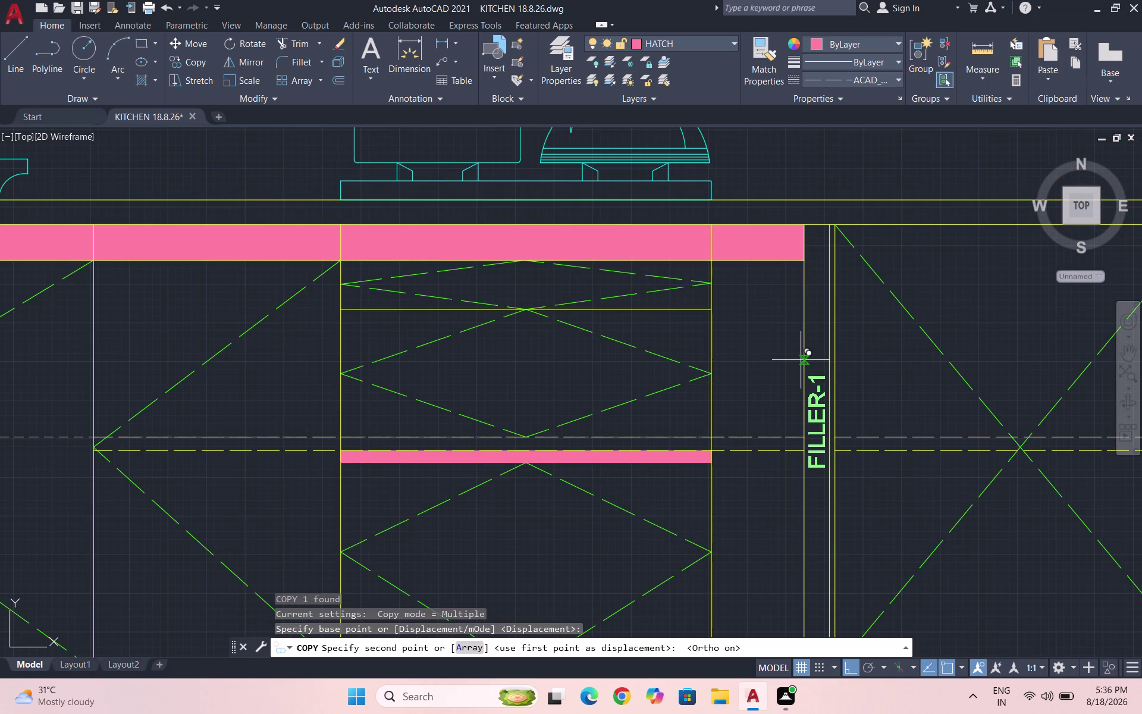
scroll(up, 3)
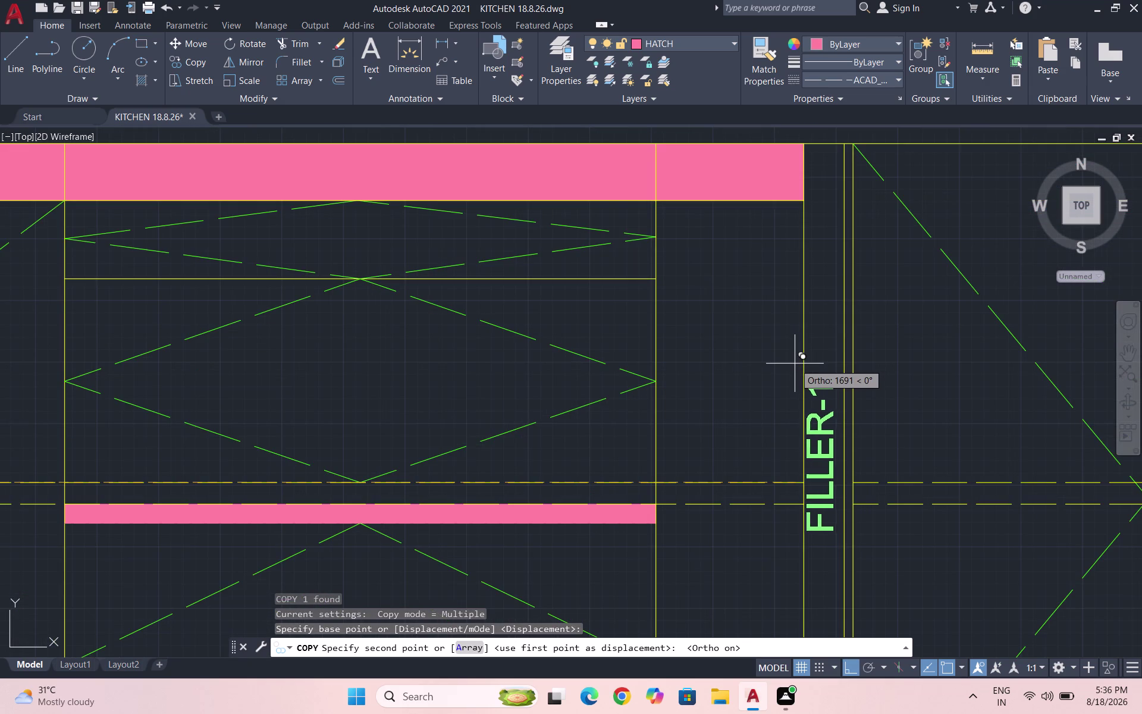
click(796, 365)
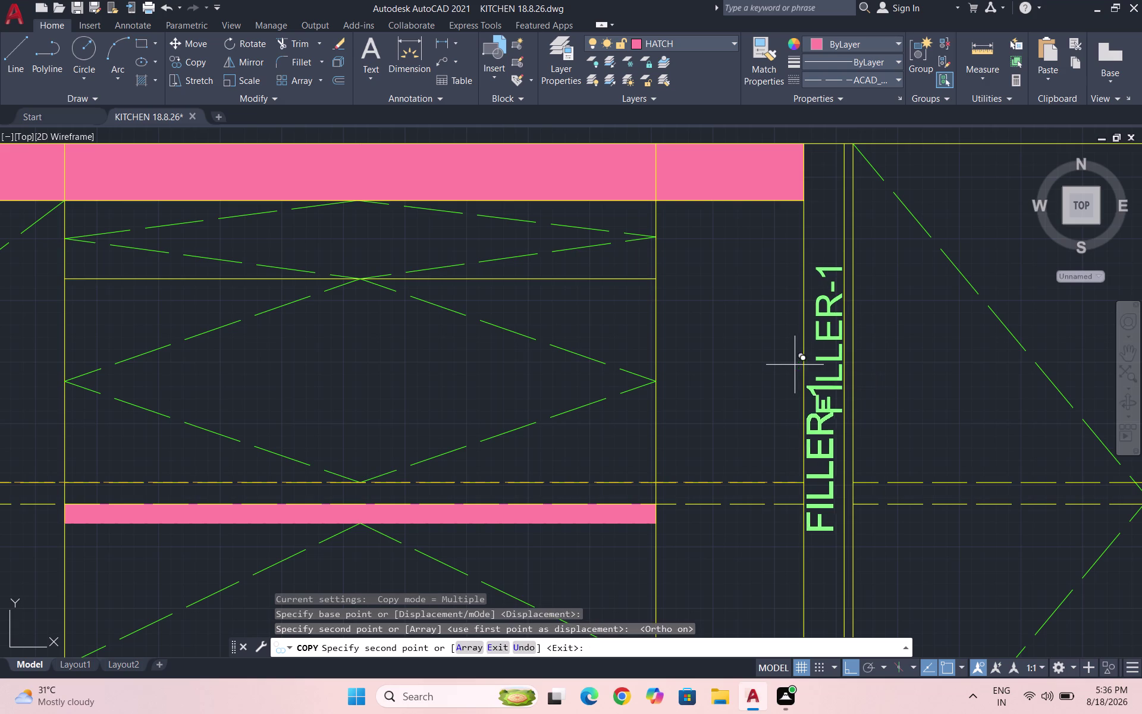
key(Escape)
Nudge the copied FILLER-1 label into alignment and save the drawing.
scroll(up, 3)
click(822, 320)
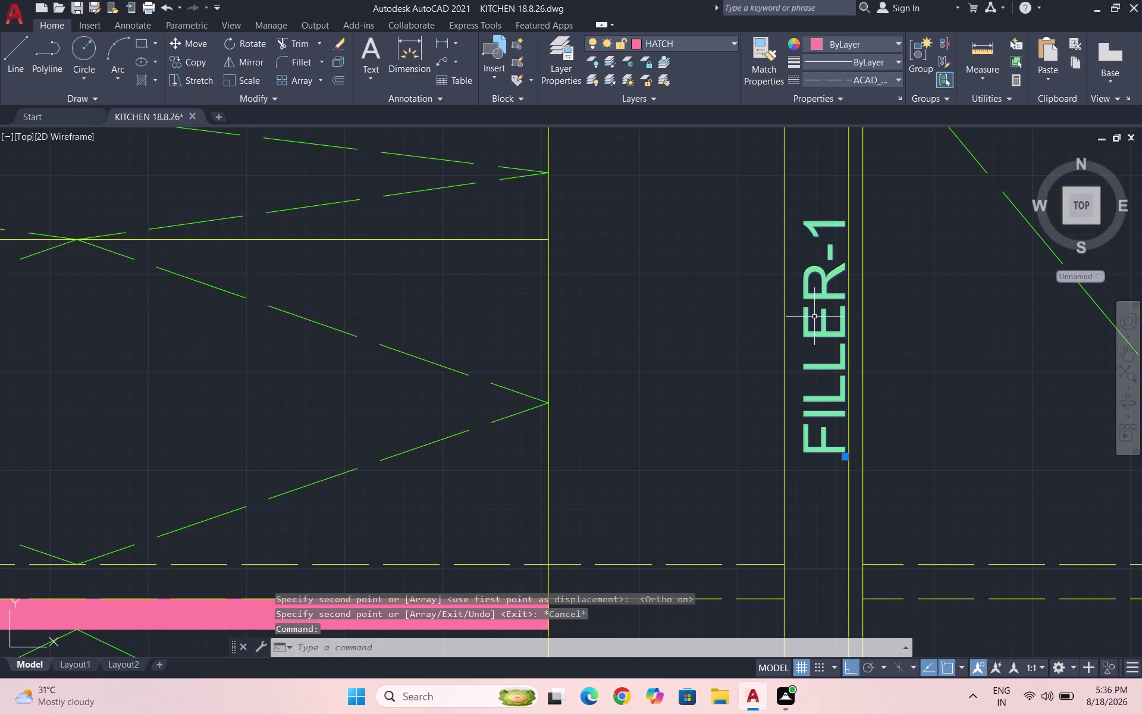
key(m)
key(Return)
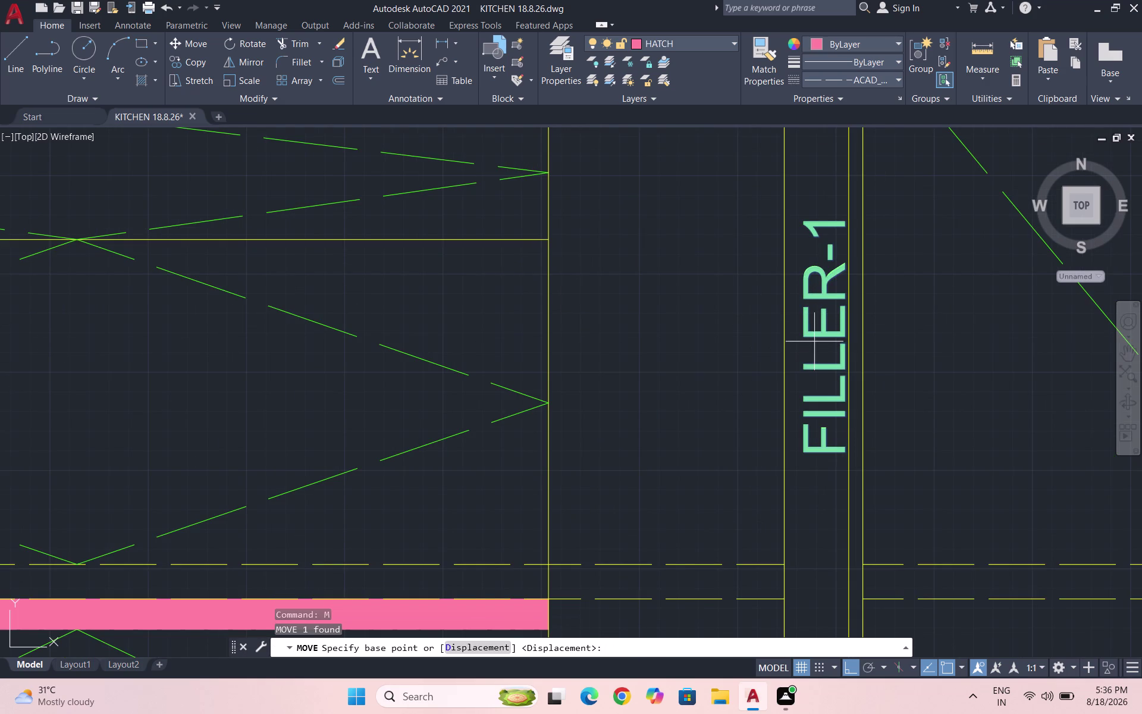
click(819, 341)
click(814, 342)
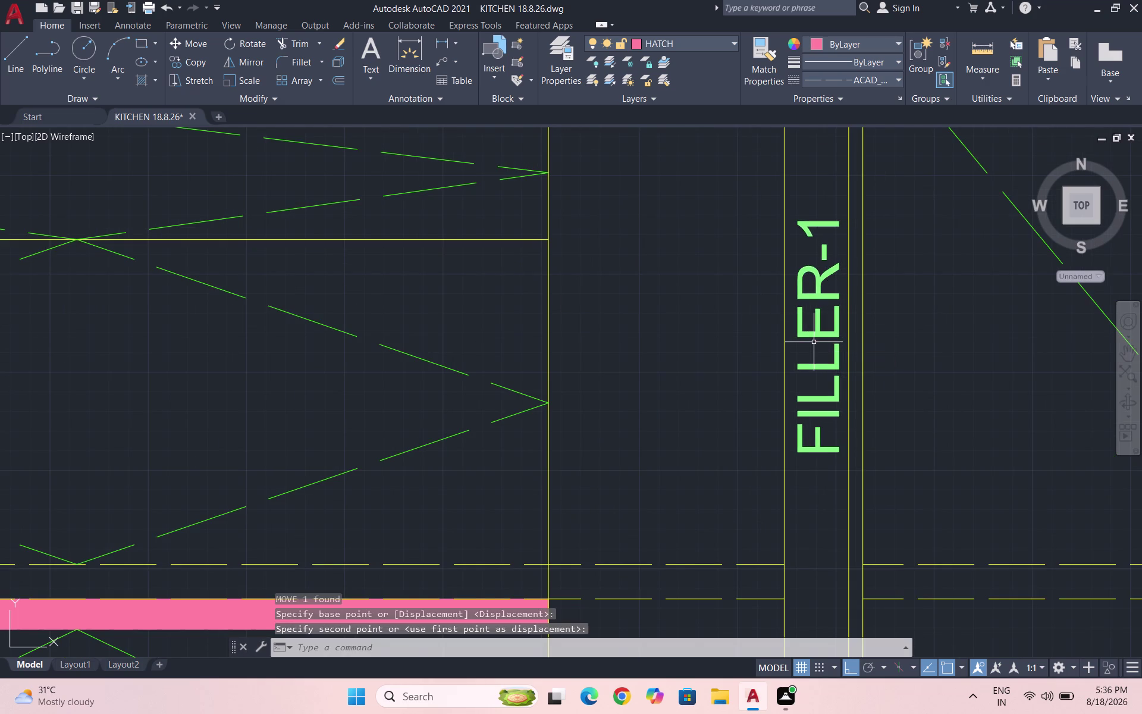
scroll(down, 3)
key(Escape)
key(ctrl+s)
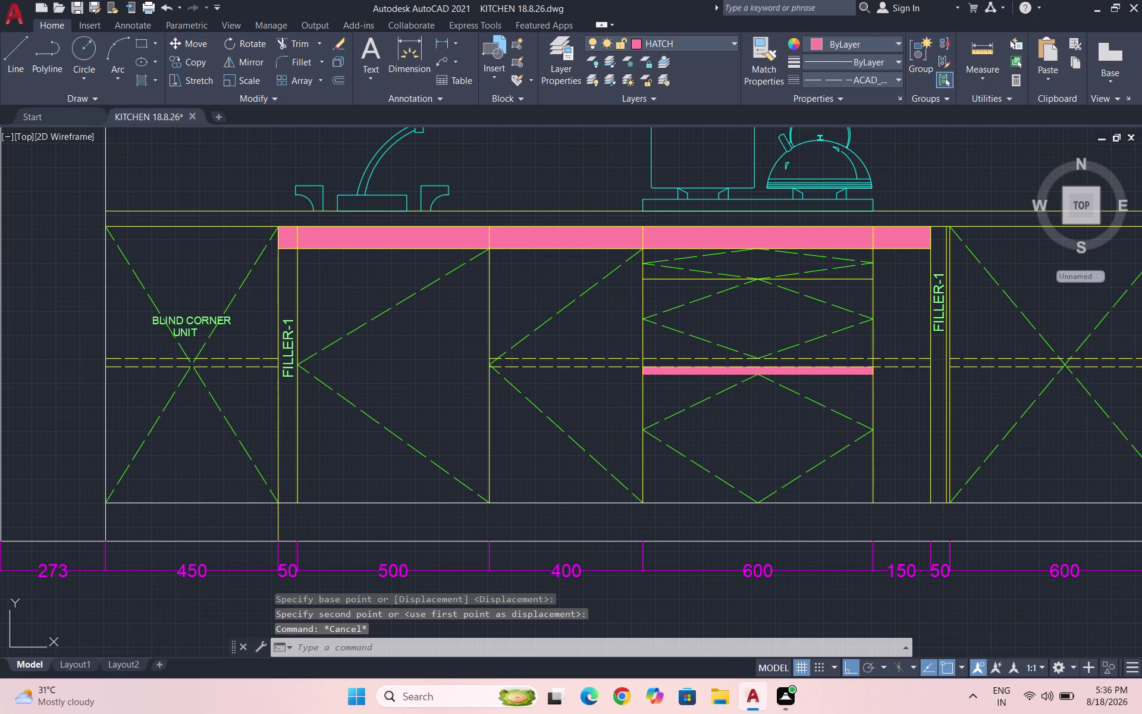
scroll(down, 3)
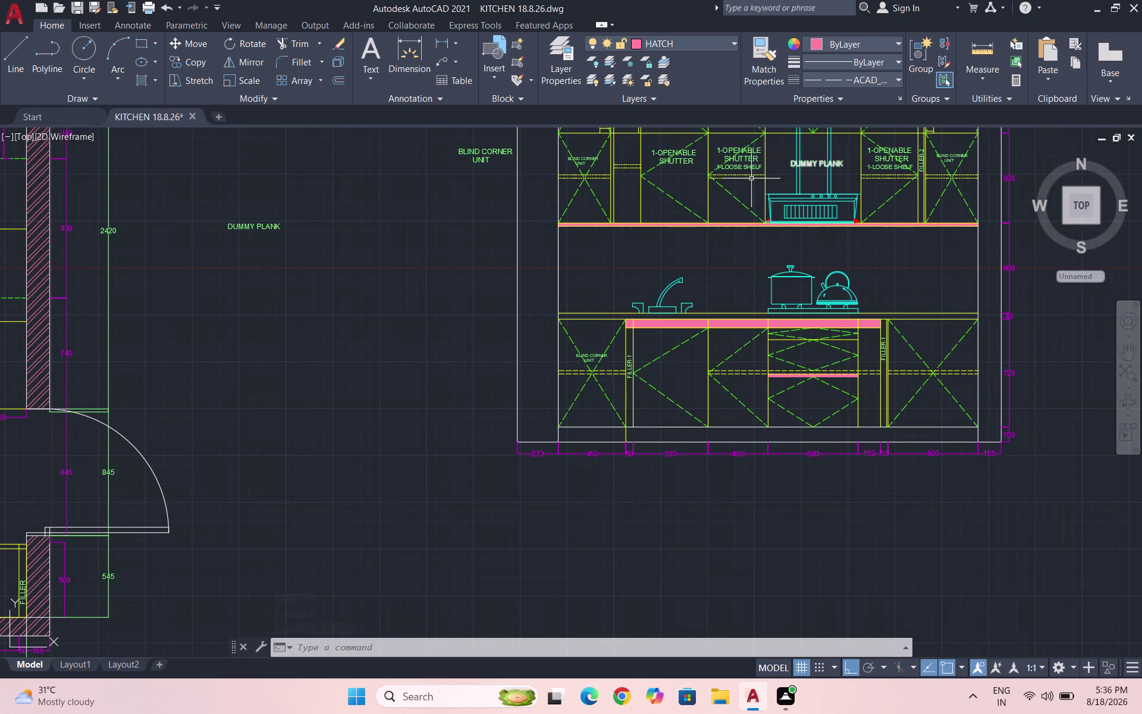
Copy the shutter and loose-shelf note onto a base cabinet.
scroll(down, 3)
scroll(up, 3)
scroll(up, 3)
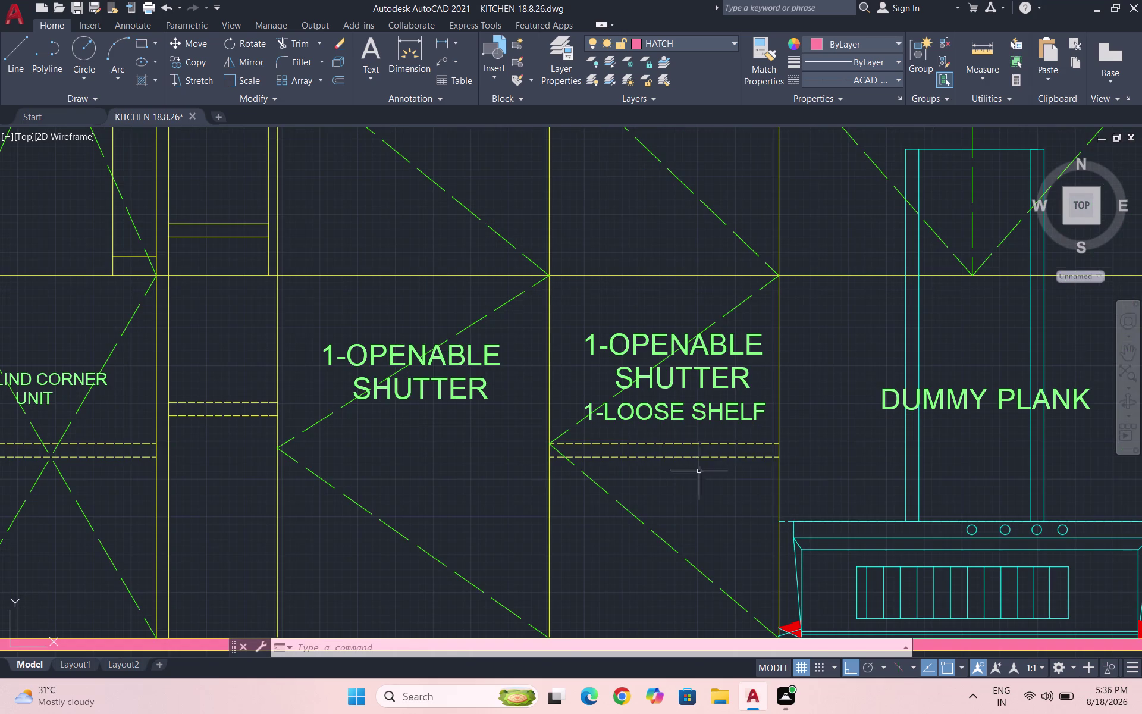
click(740, 427)
click(714, 342)
text(C)
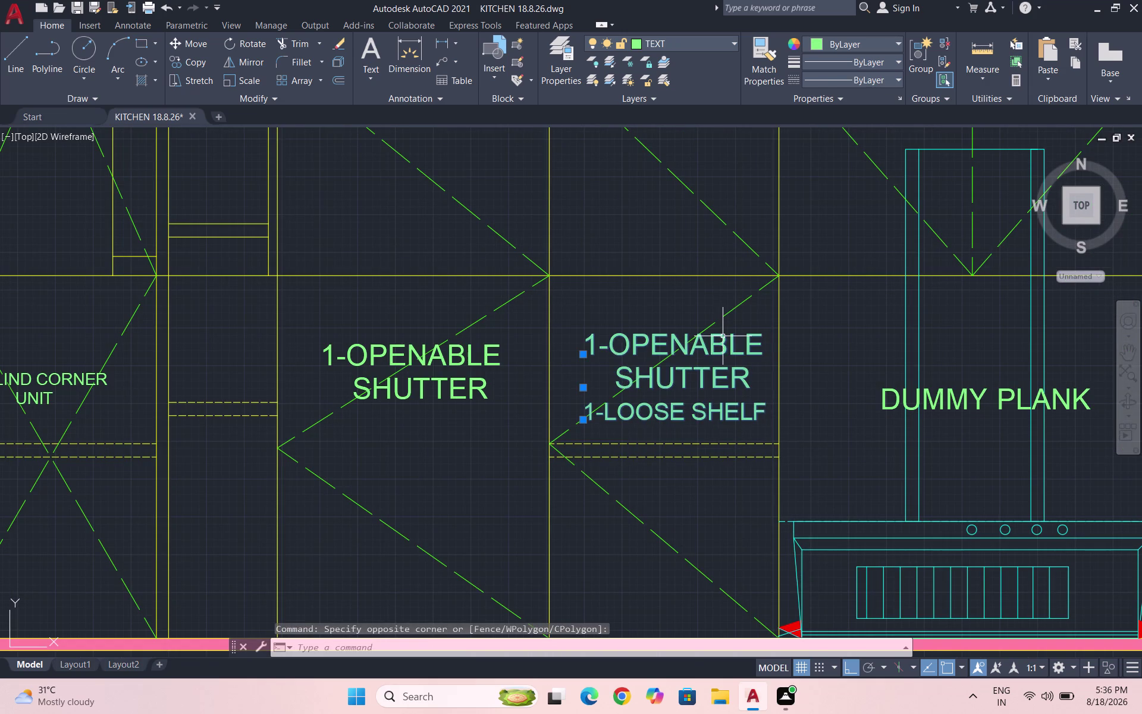
text(O)
key(Return)
scroll(down, 3)
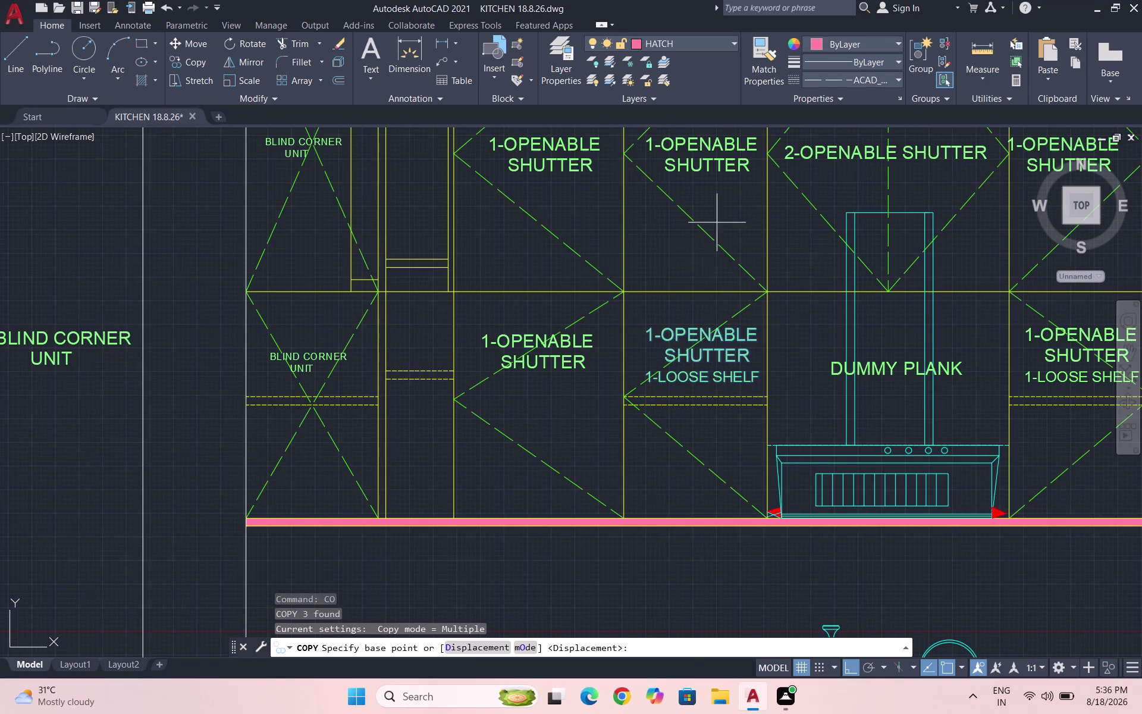
click(707, 350)
scroll(down, 3)
scroll(up, 3)
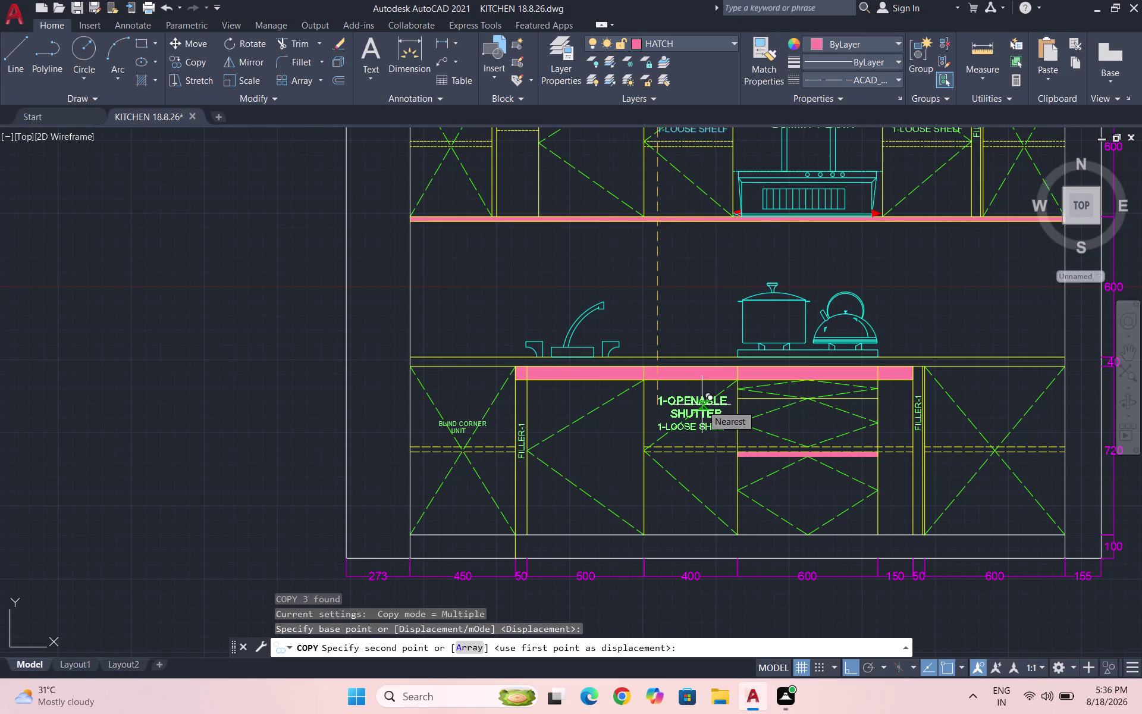
click(702, 404)
key(Escape)
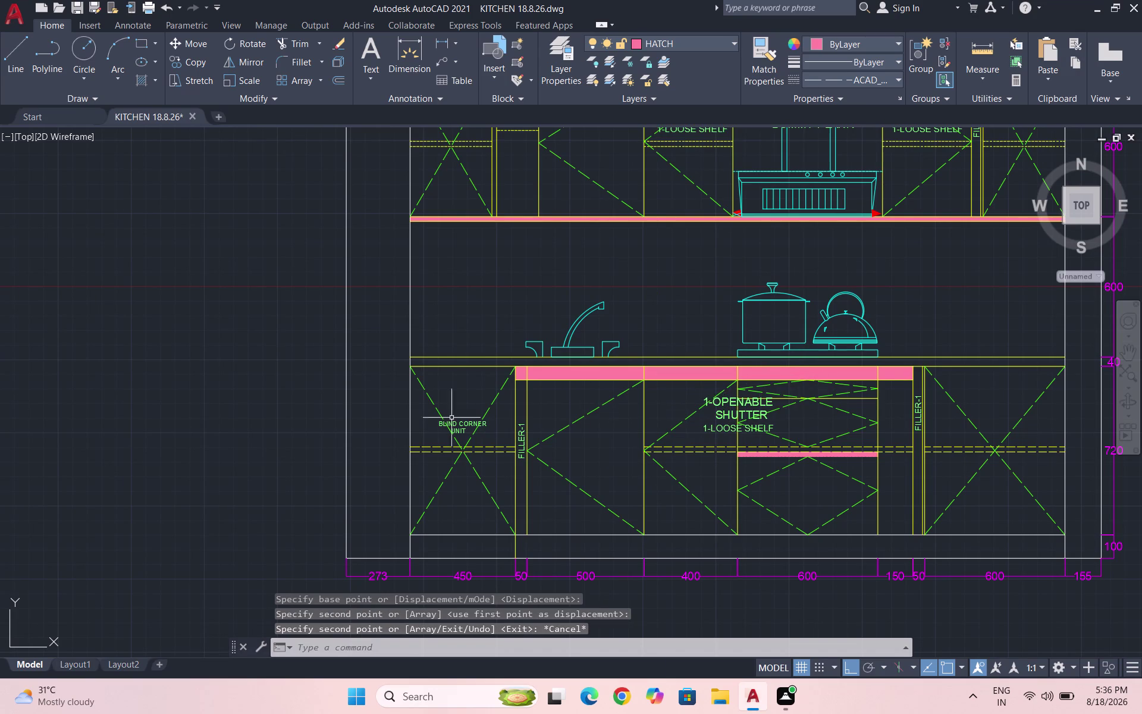
Copy the BLIND CORNER UNIT label onto the right corner cabinet.
scroll(up, 3)
click(504, 501)
click(476, 462)
text(CO)
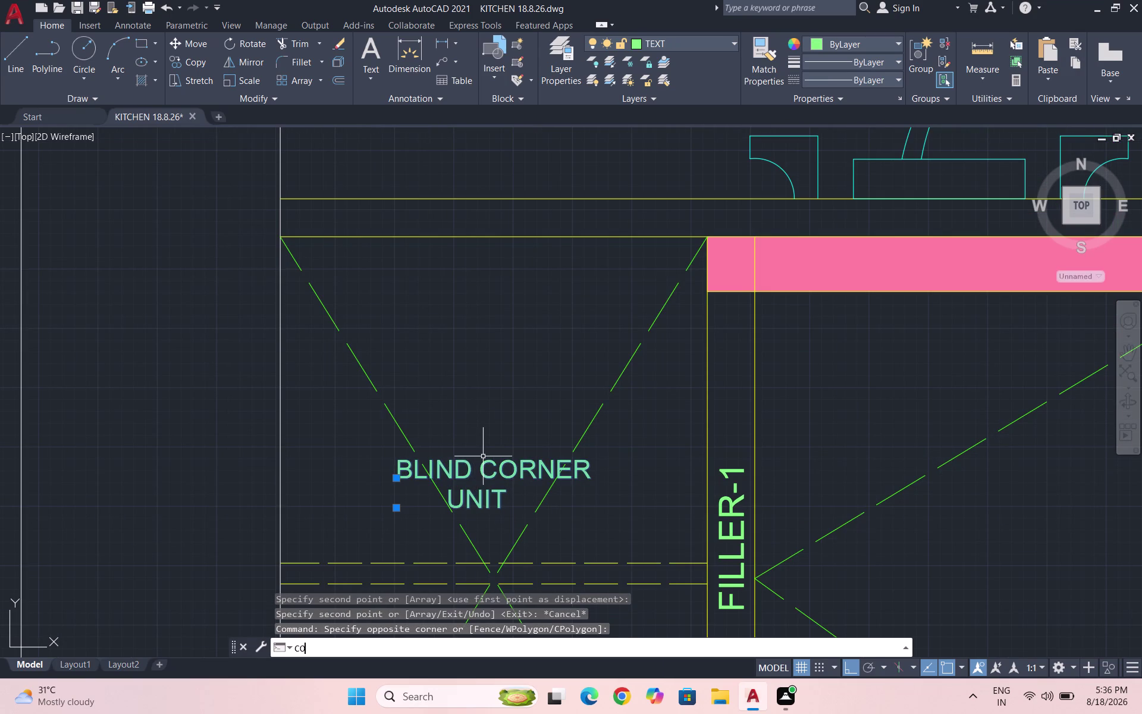
key(Return)
click(480, 472)
scroll(down, 3)
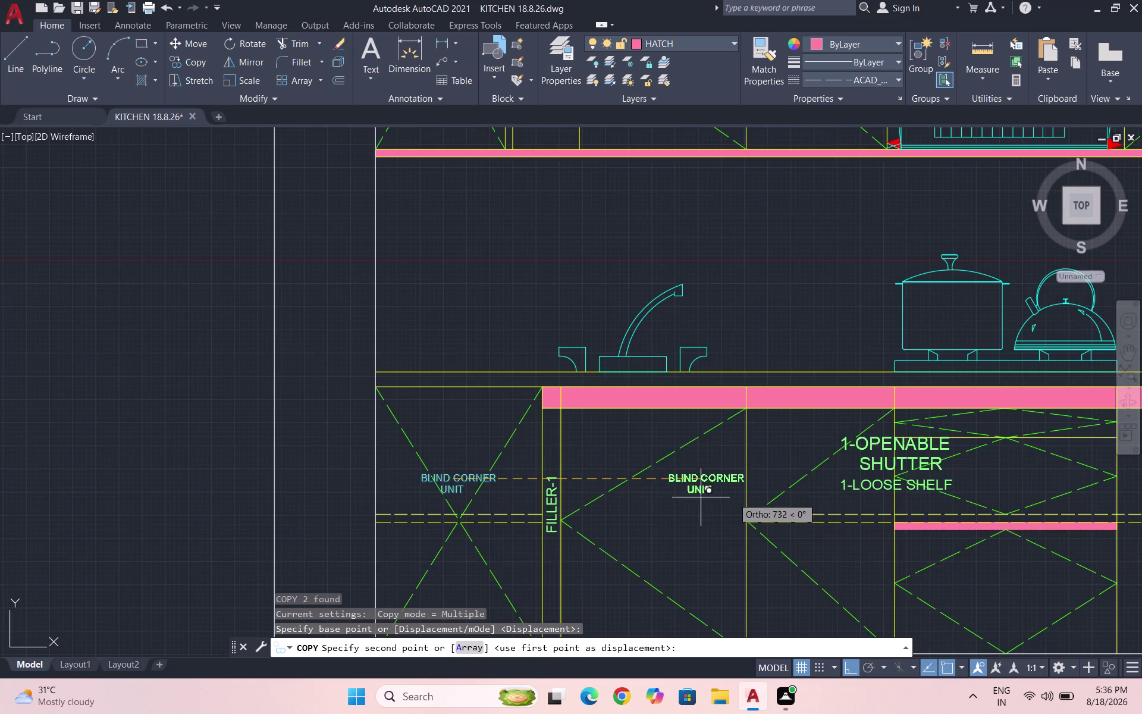
scroll(down, 3)
scroll(up, 3)
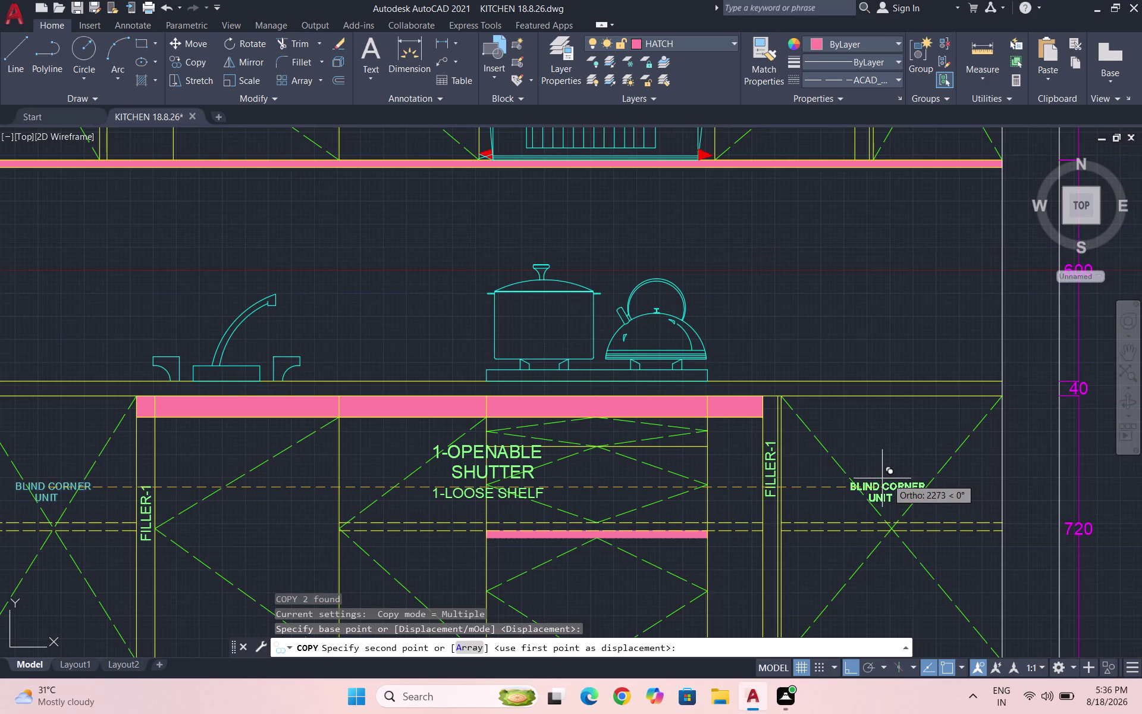
click(890, 479)
scroll(down, 3)
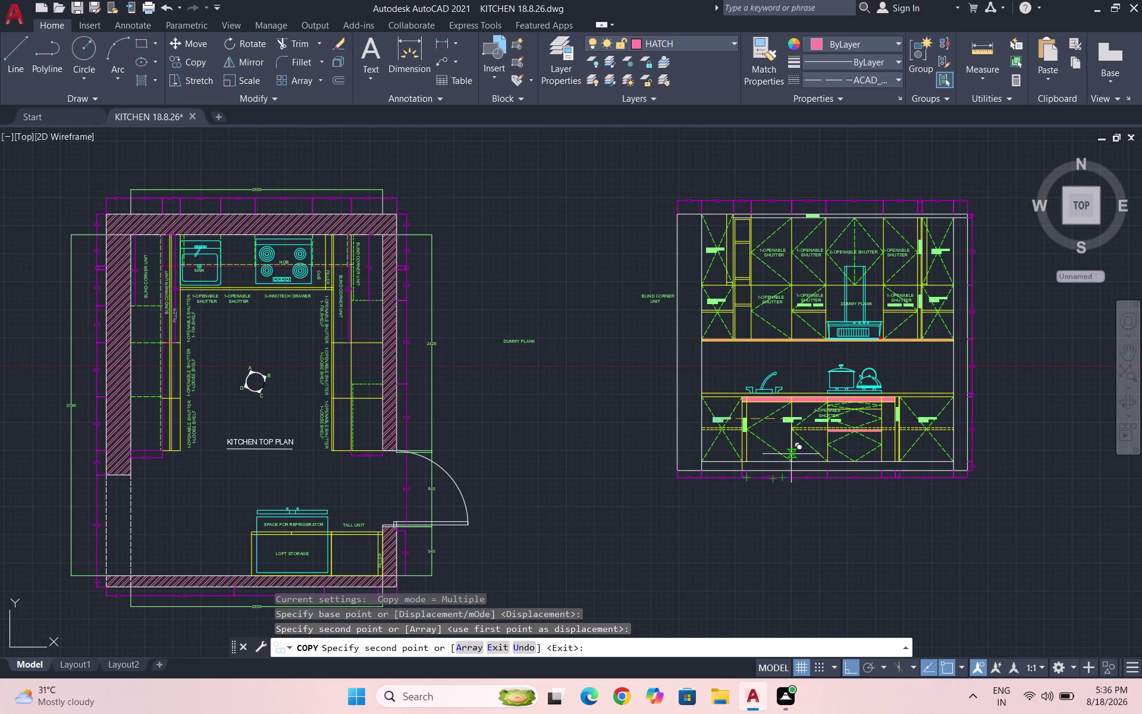
key(Escape)
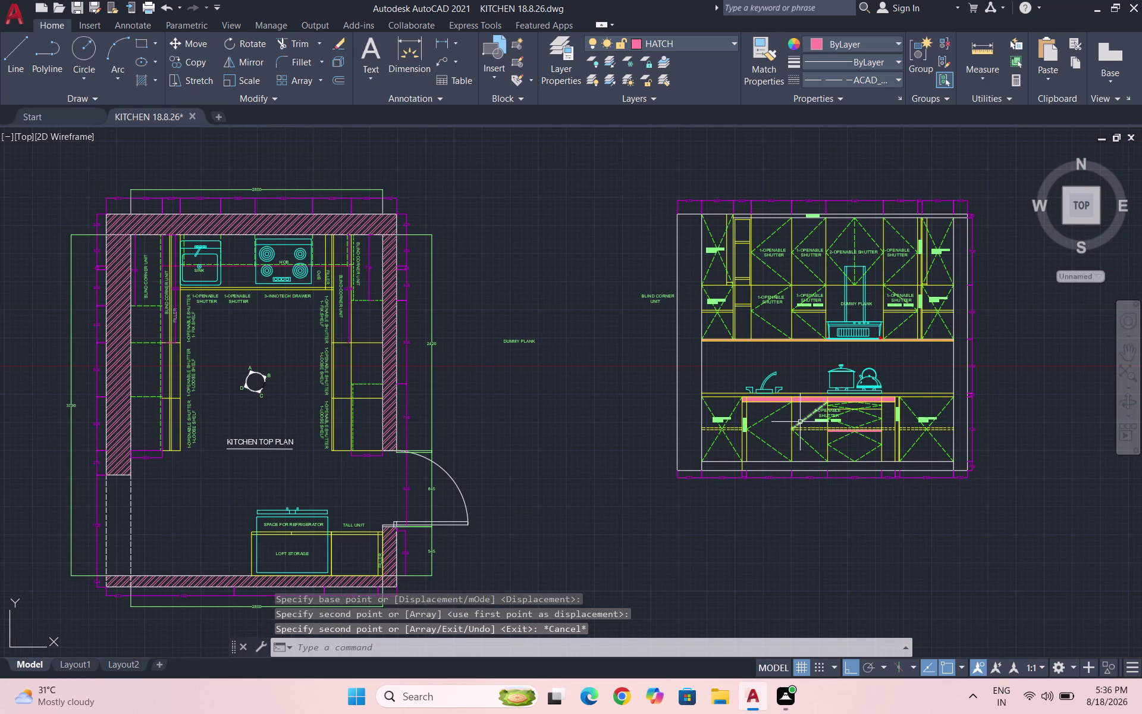
Move the three-line shutter and 1-LOOSE SHELF note left into the 400 cabinet.
scroll(up, 3)
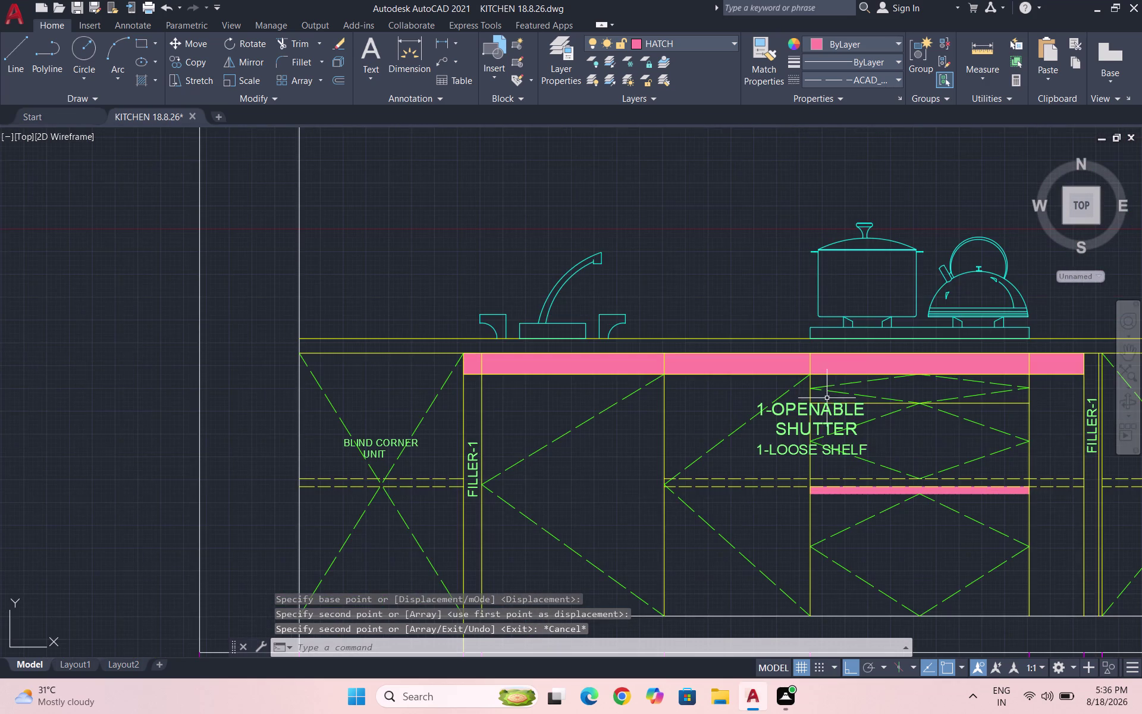
scroll(up, 3)
click(824, 495)
click(812, 471)
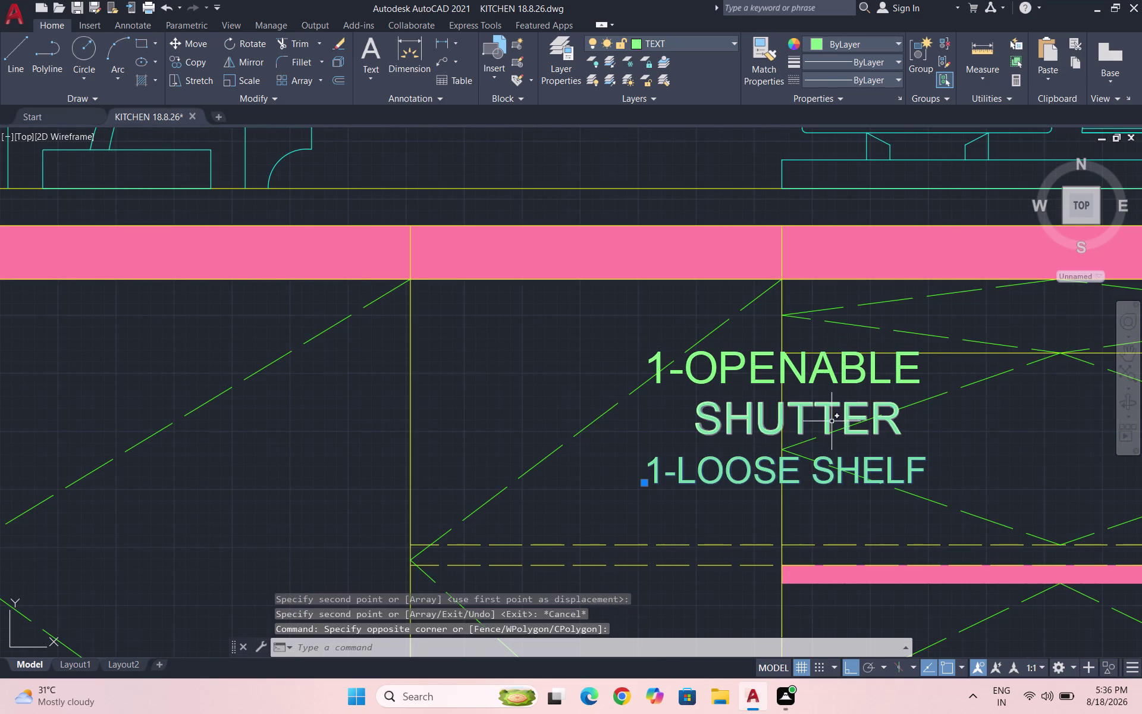
drag(830, 422, 829, 416)
click(818, 367)
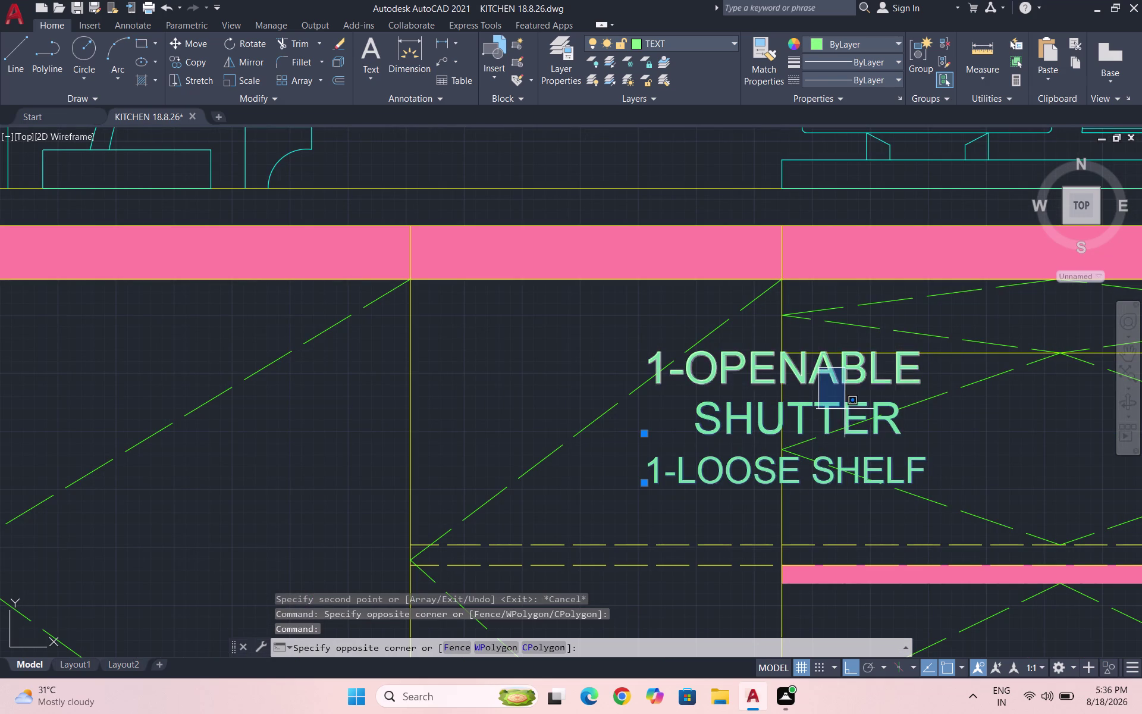
click(835, 370)
drag(867, 377, 857, 373)
key(m)
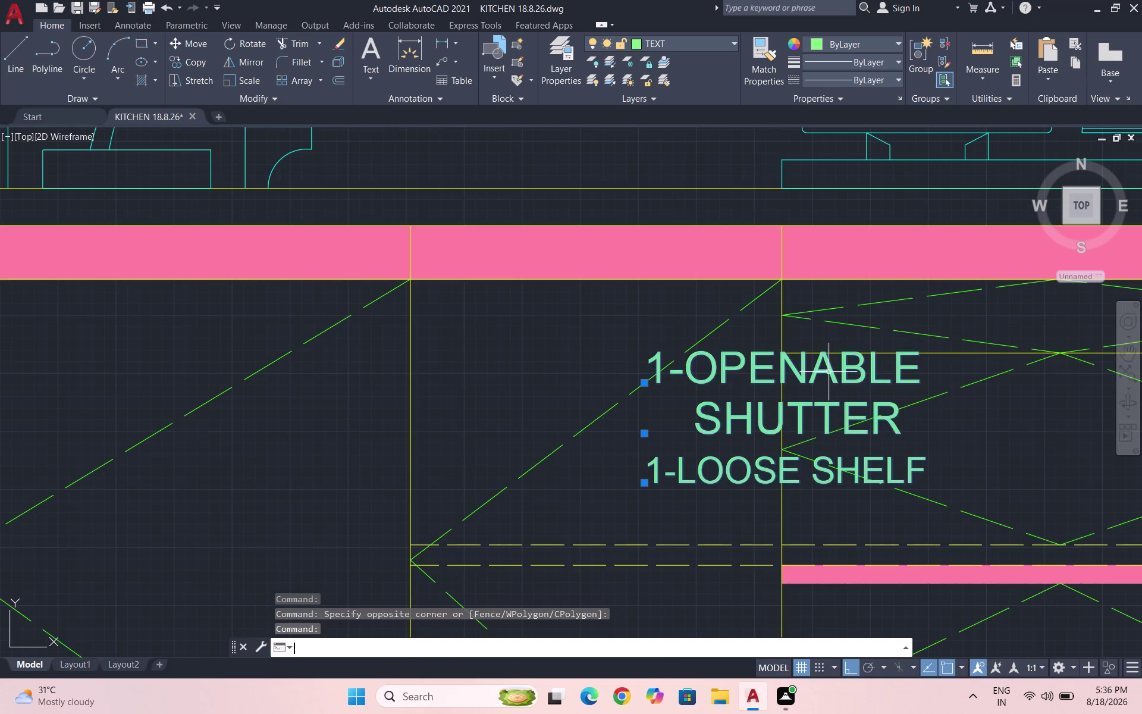
key(Return)
click(783, 409)
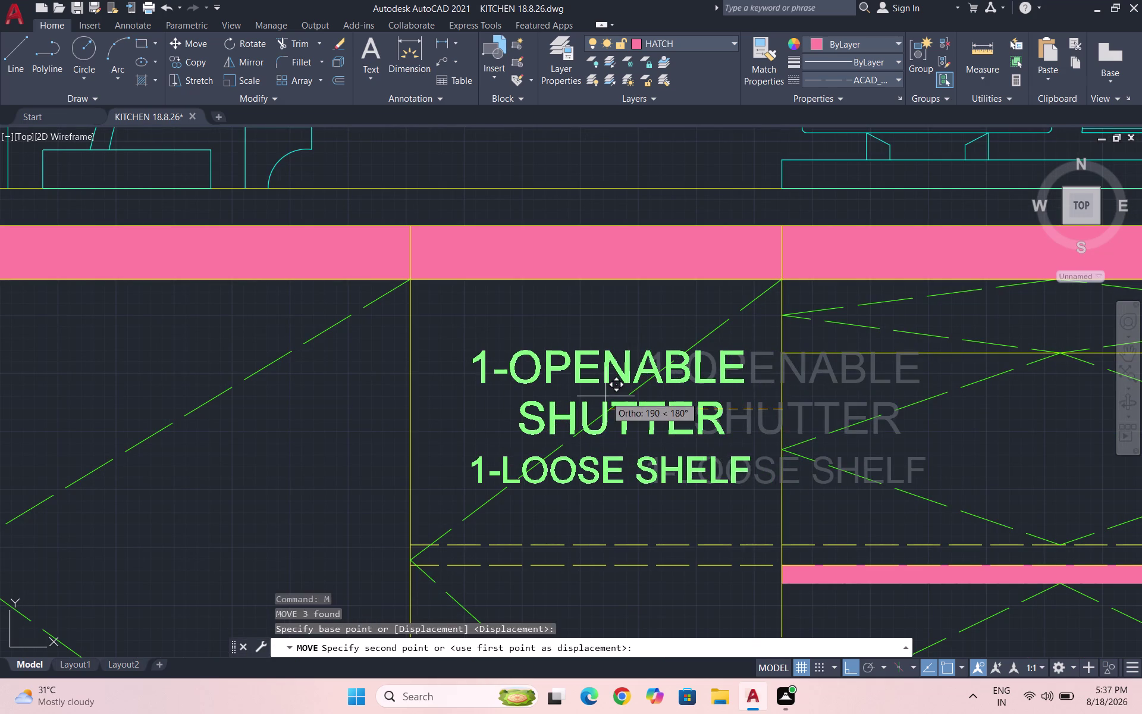
click(605, 396)
scroll(down, 3)
key(Escape)
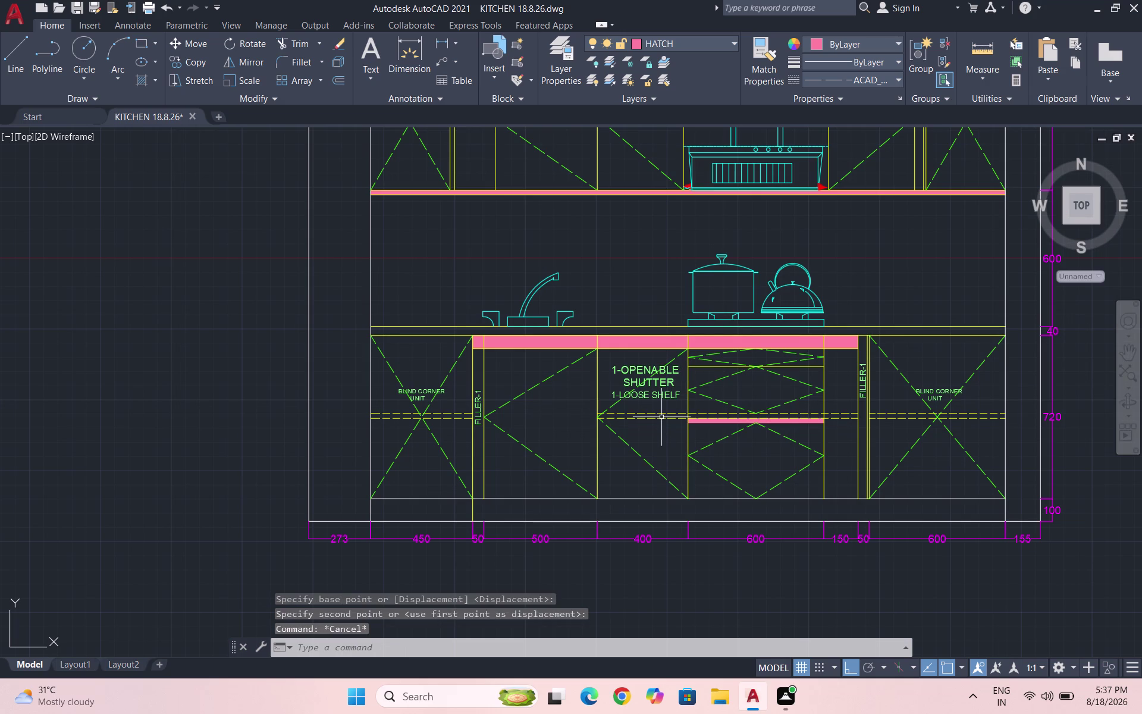
Save the drawing.
key(ctrl+s)
scroll(down, 3)
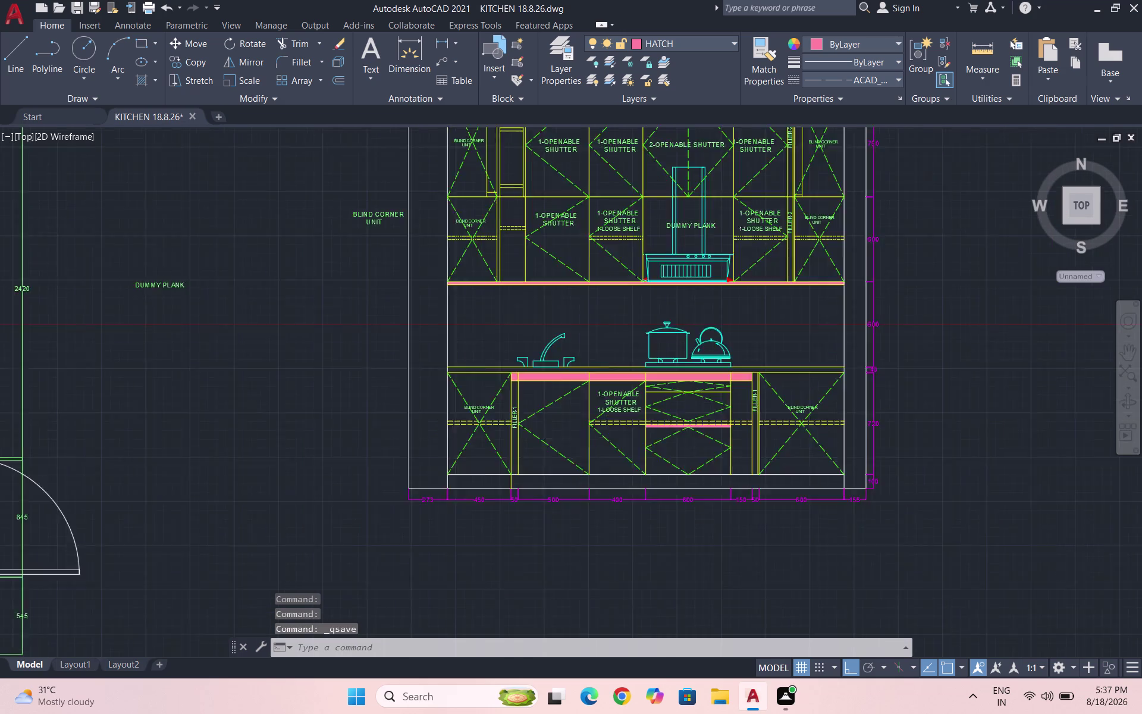
scroll(up, 3)
Copy the upper 1-OPENABLE SHUTTER label down into the lower 500 cabinet.
click(570, 306)
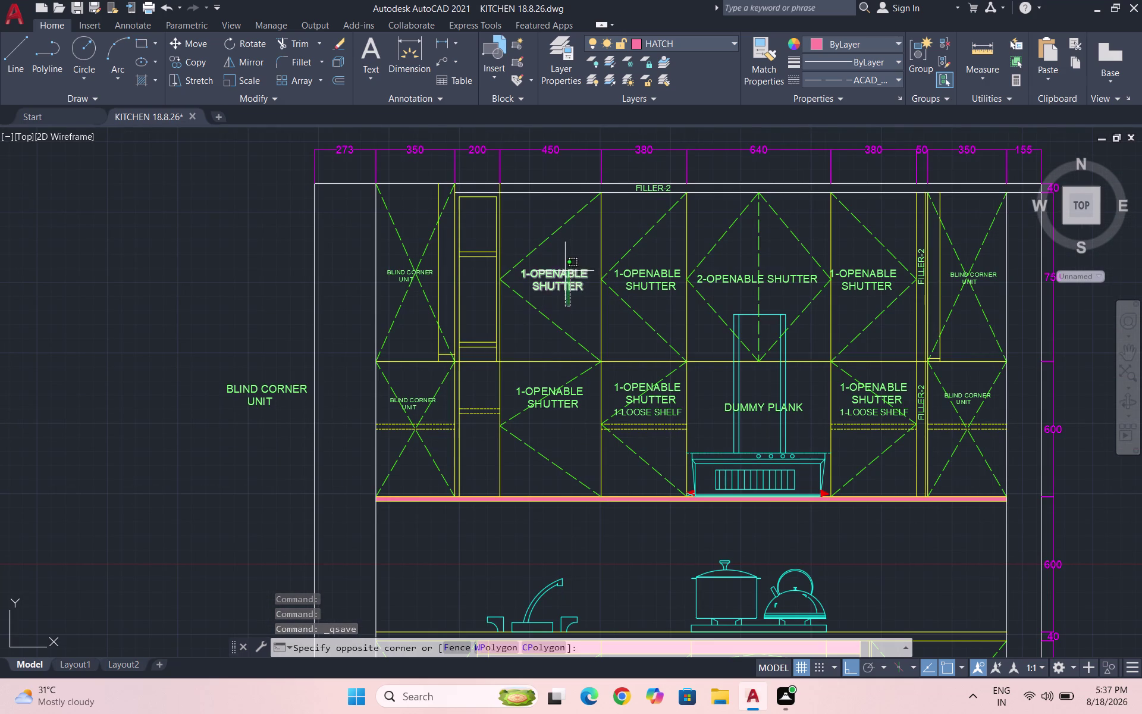
click(557, 269)
text(CO)
key(Return)
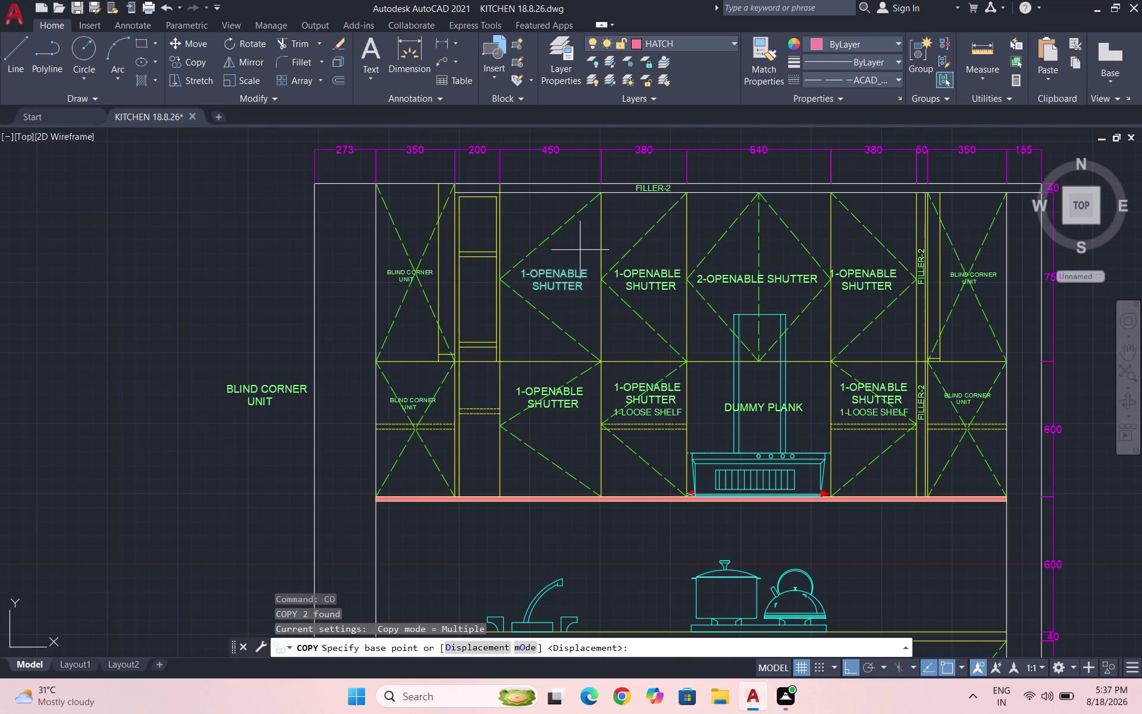
click(580, 250)
scroll(down, 3)
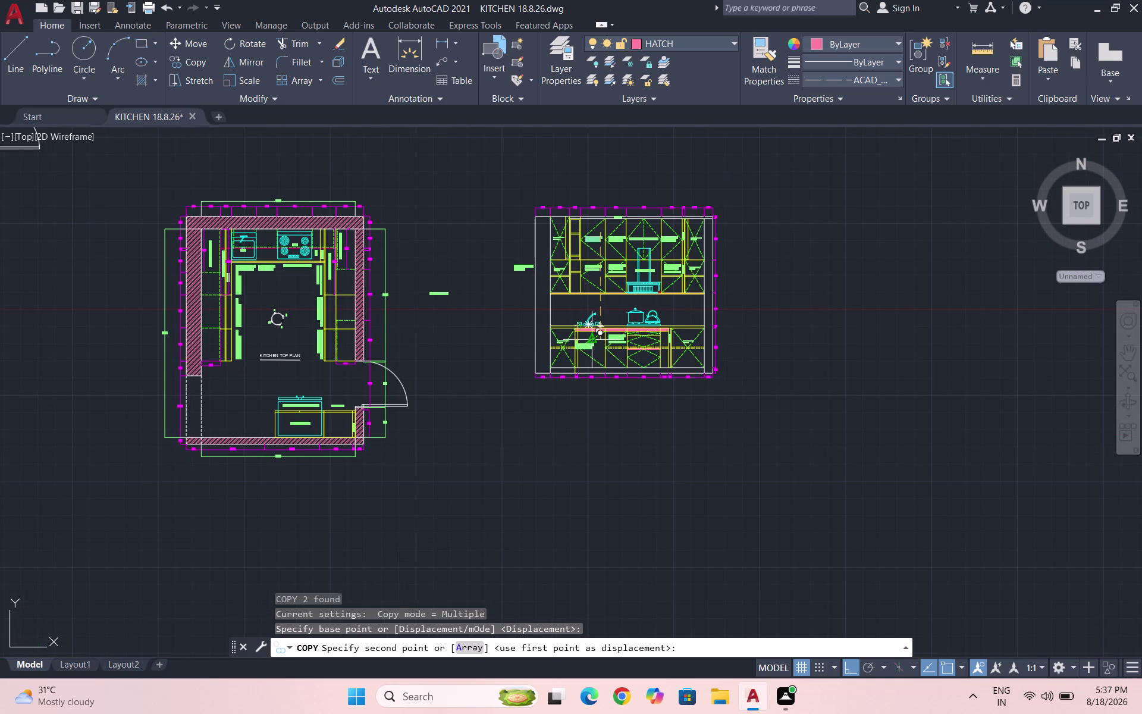
scroll(up, 3)
scroll(up, 3)
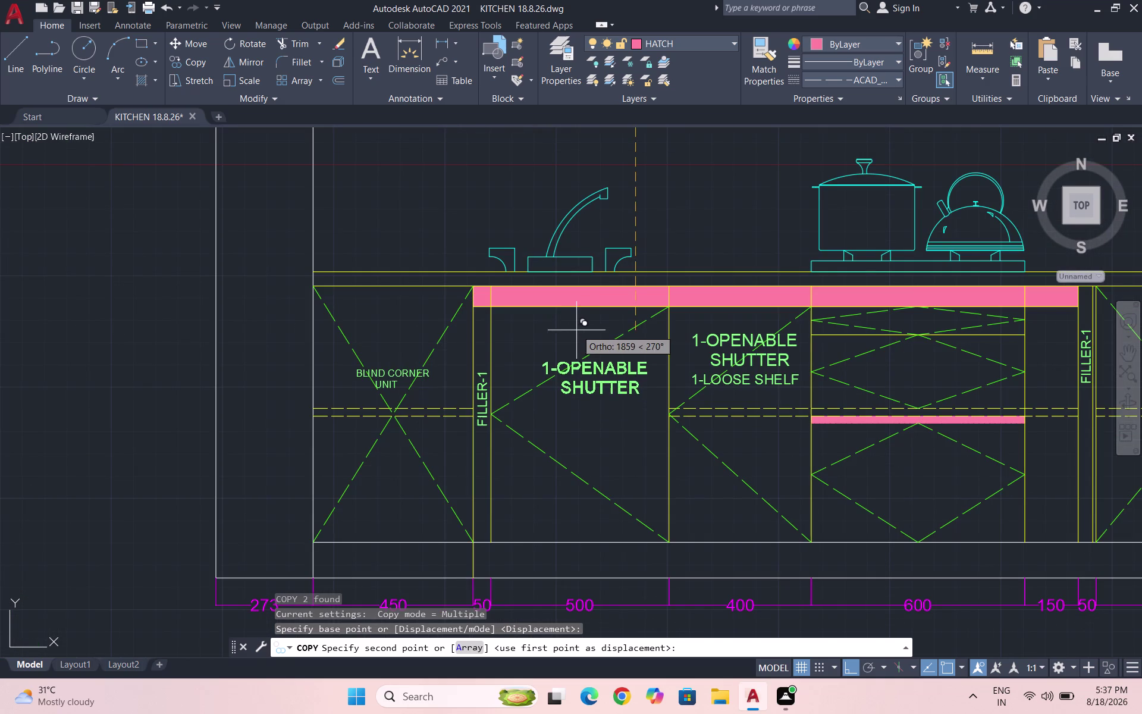
click(562, 314)
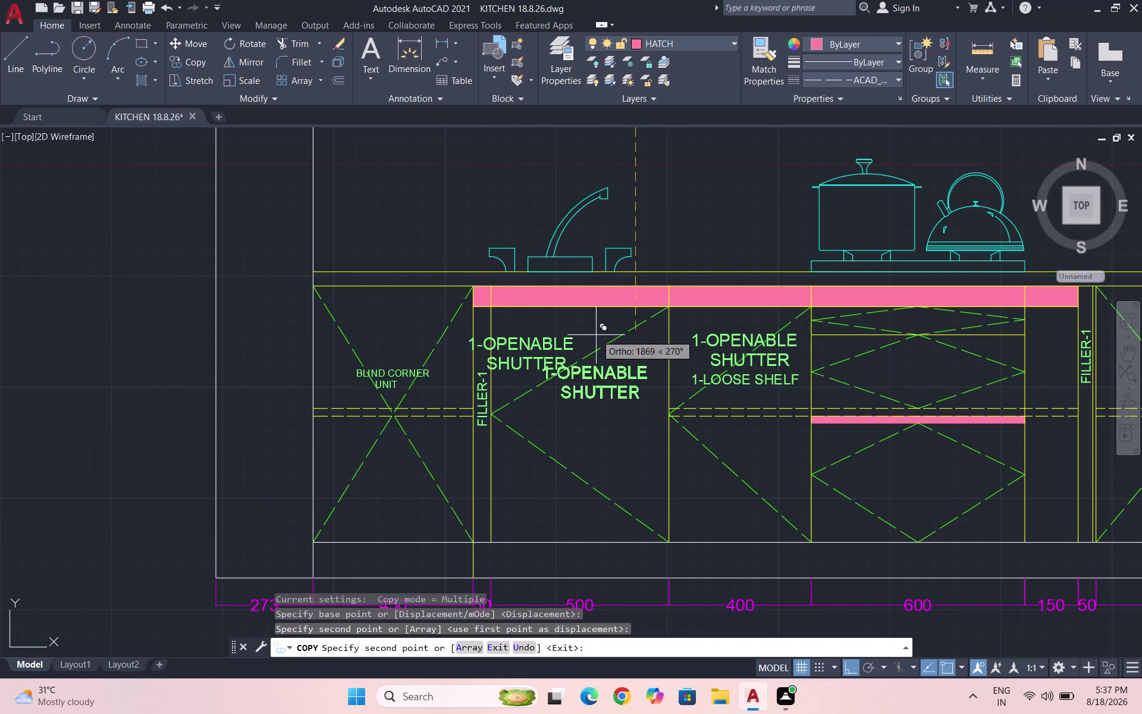
key(Escape)
Nudge the copied shutter label toward the cabinet centre.
click(552, 359)
click(537, 339)
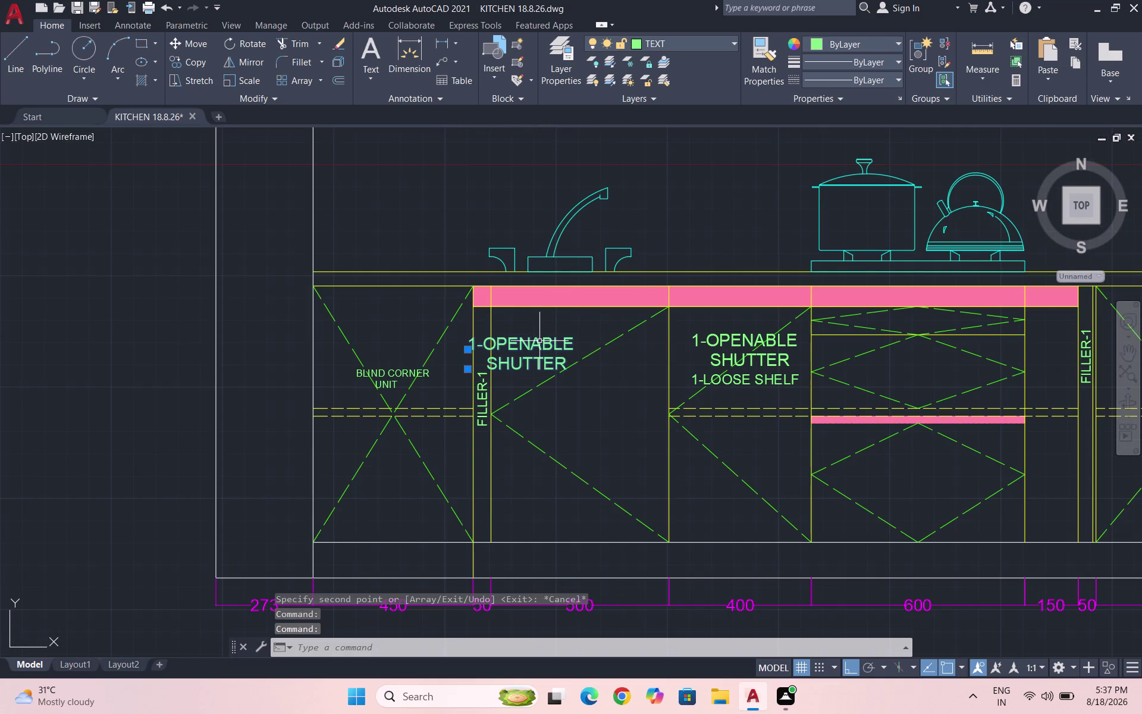
key(m)
key(Return)
click(535, 352)
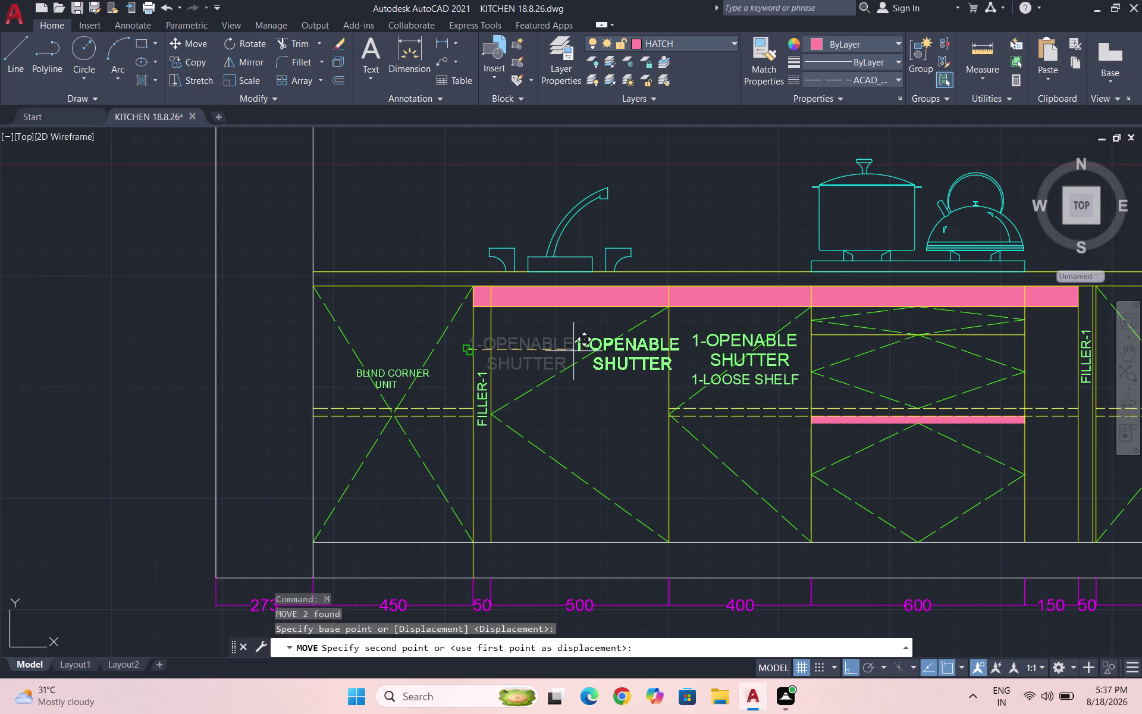
click(543, 351)
scroll(up, 3)
Move the copied 1-OPENABLE SHUTTER label to the centre of the 500 cabinet.
drag(546, 389, 529, 370)
click(488, 318)
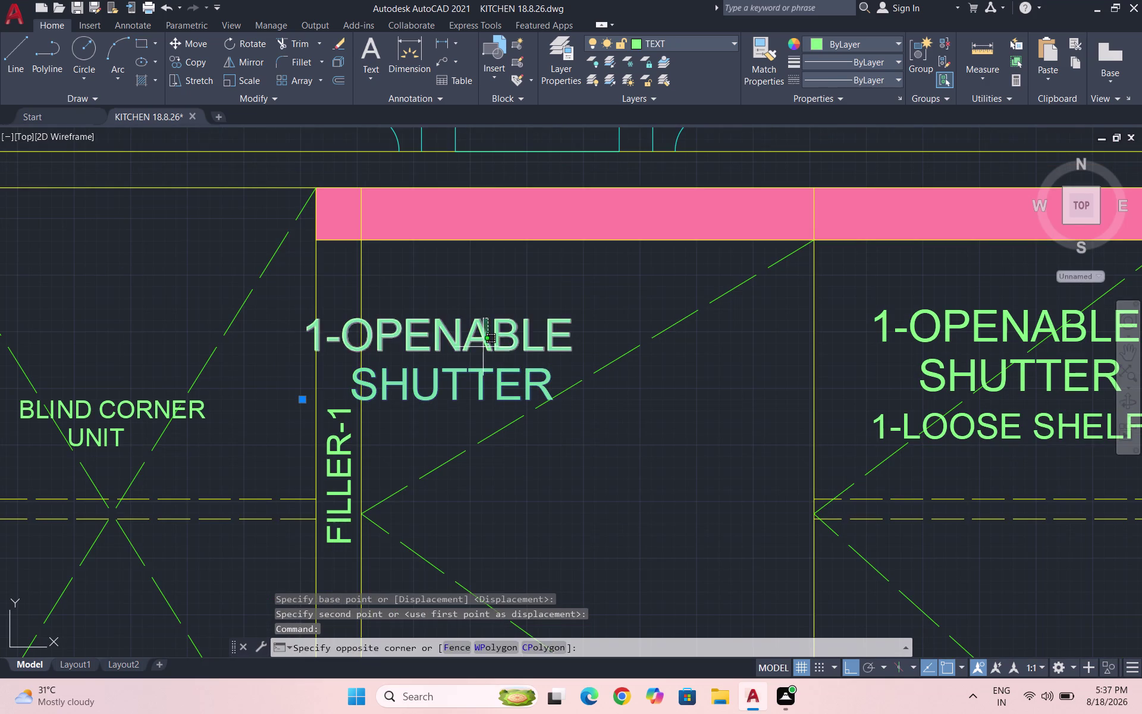
click(487, 344)
key(m)
key(Return)
click(504, 353)
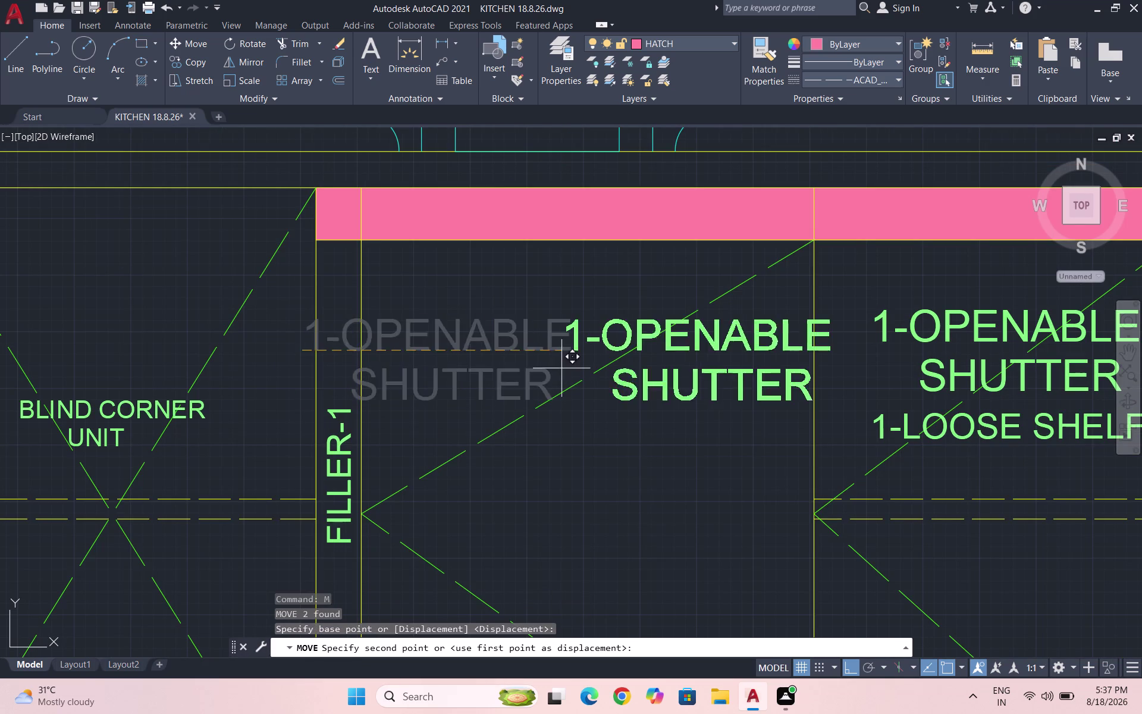
scroll(up, 3)
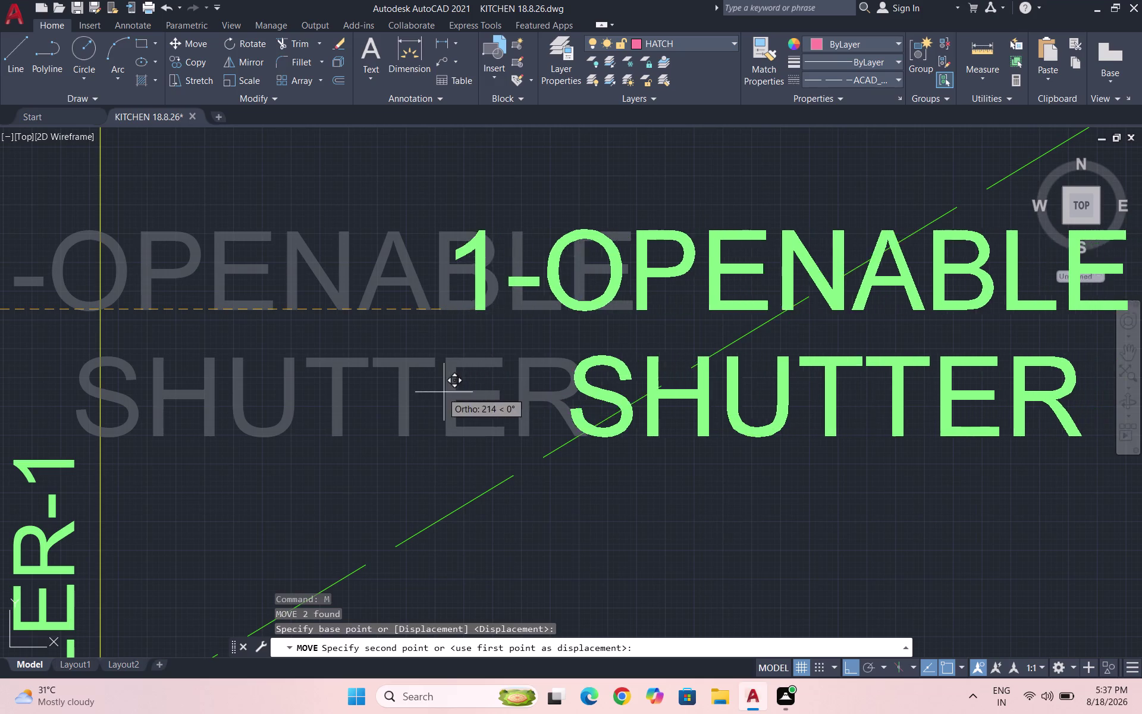
click(398, 391)
scroll(down, 3)
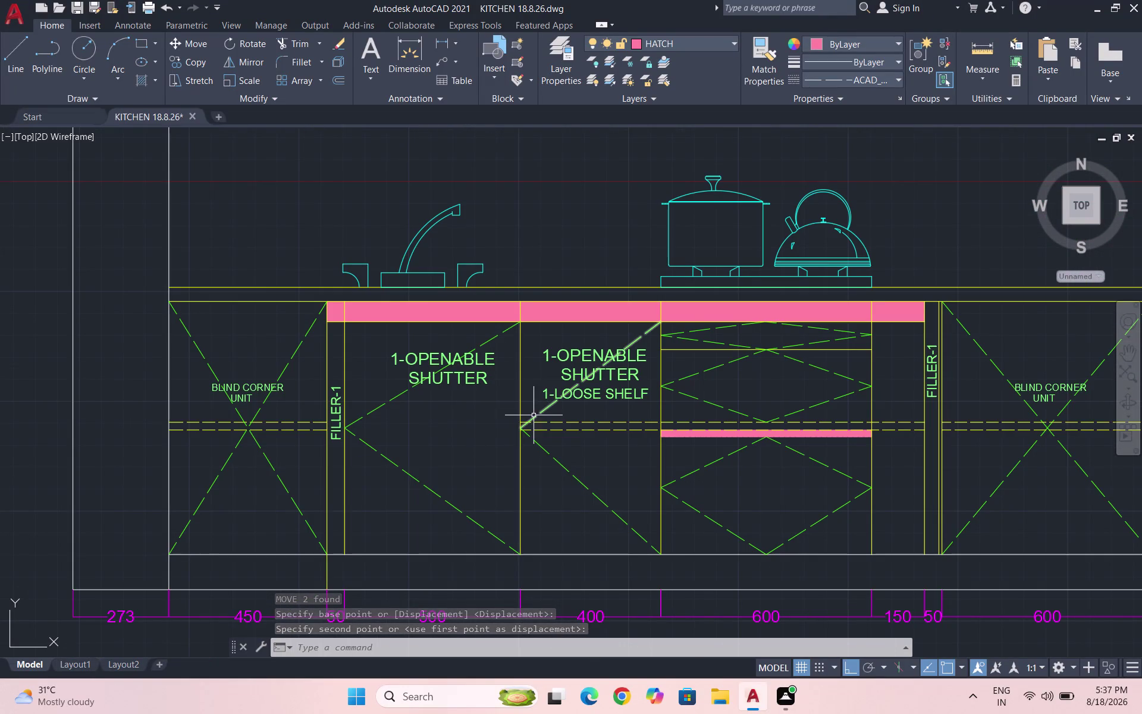
scroll(down, 3)
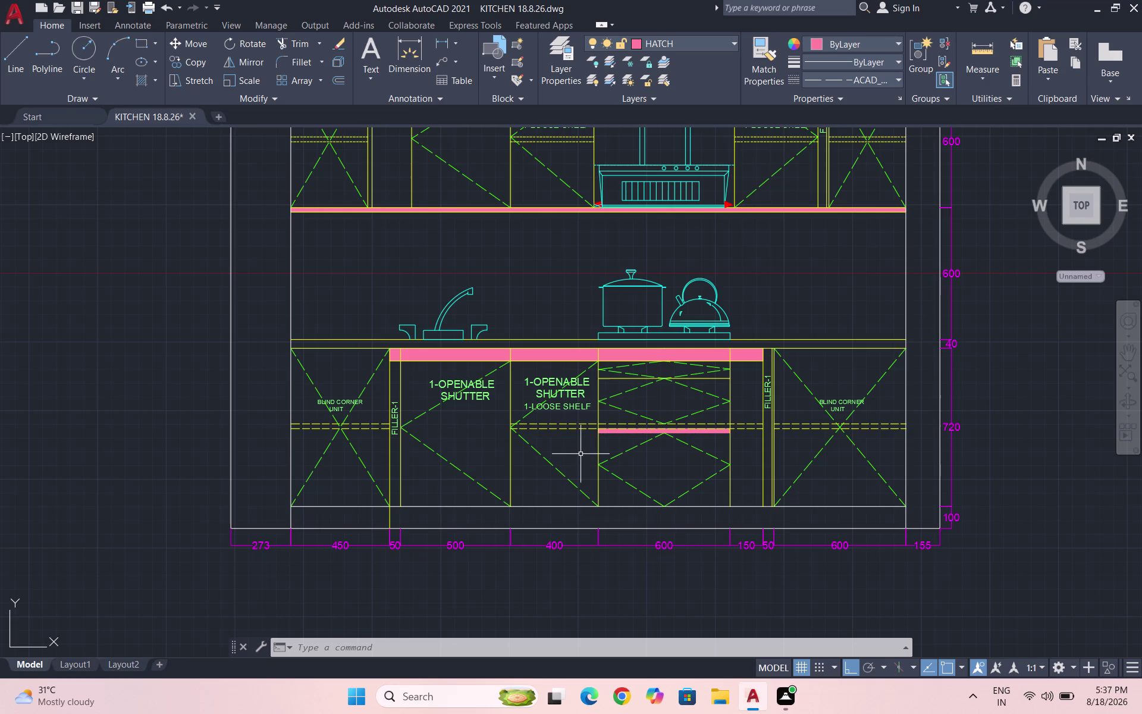
scroll(down, 3)
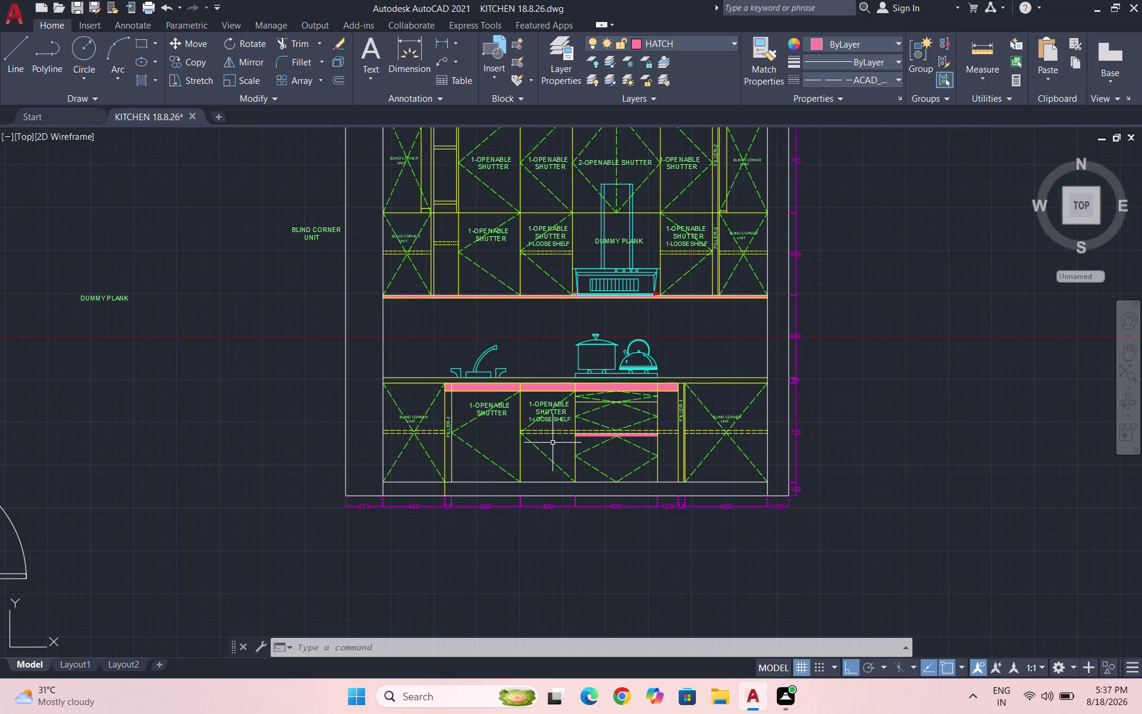
Retype the DUMMY PLANK label as INNOTECH DRAWER.
double_click(98, 295)
scroll(up, 3)
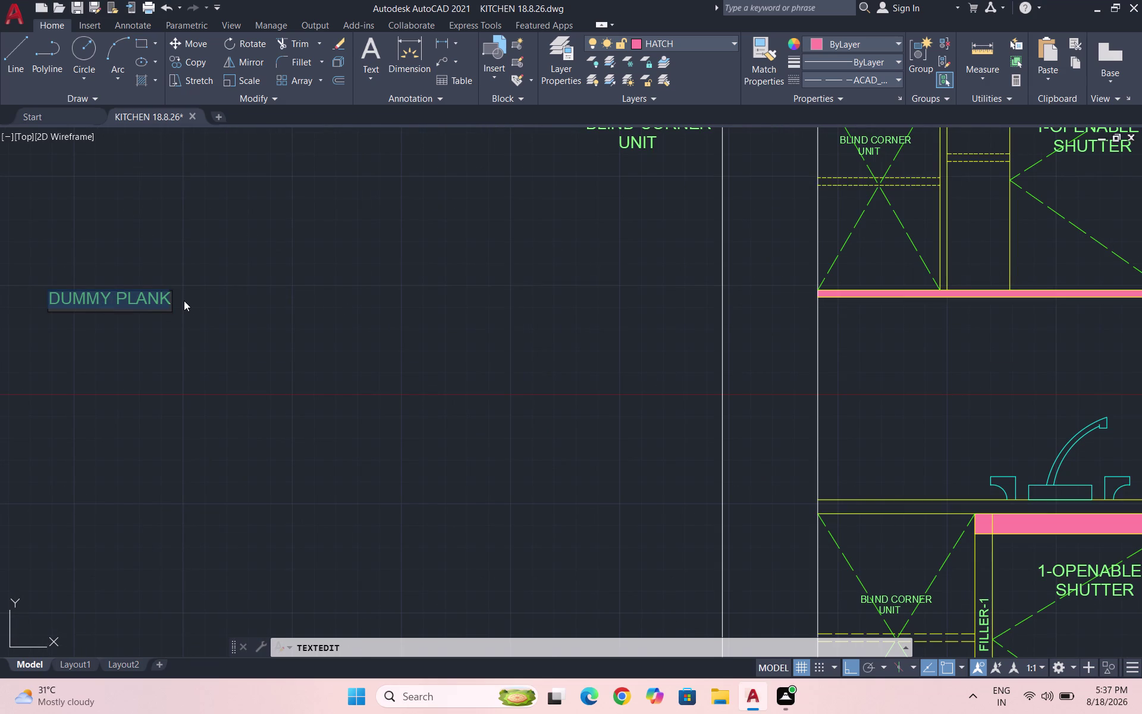
text(INNOTEC)
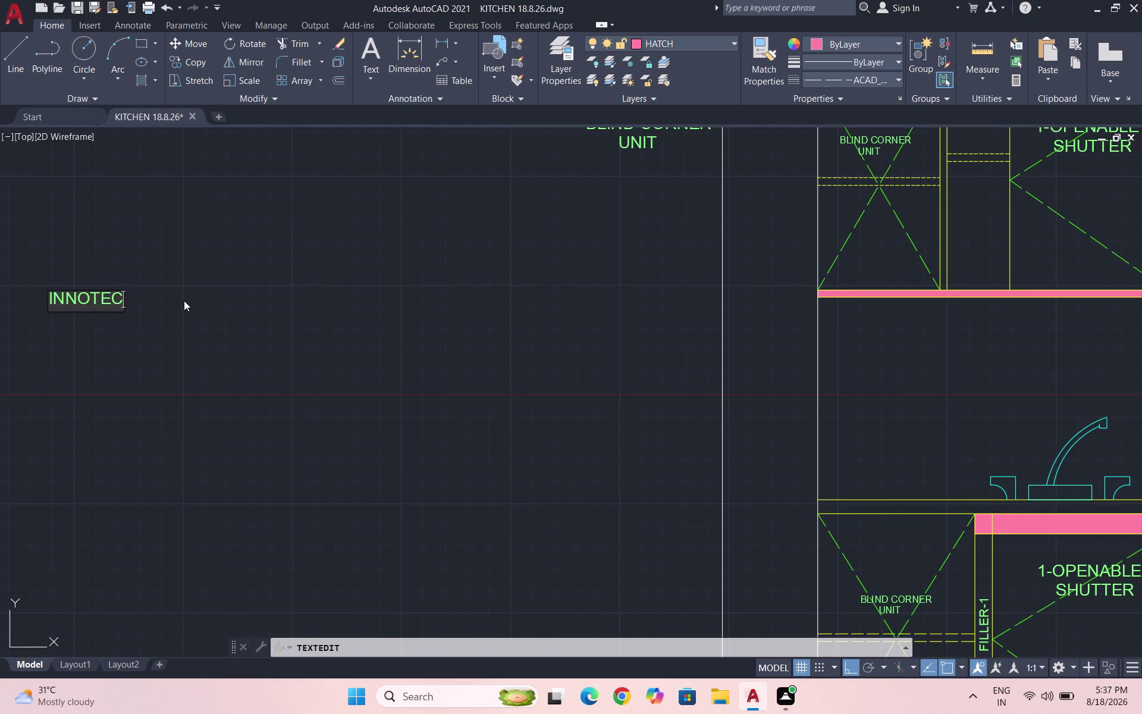
text(H)
key(space)
text(DR)
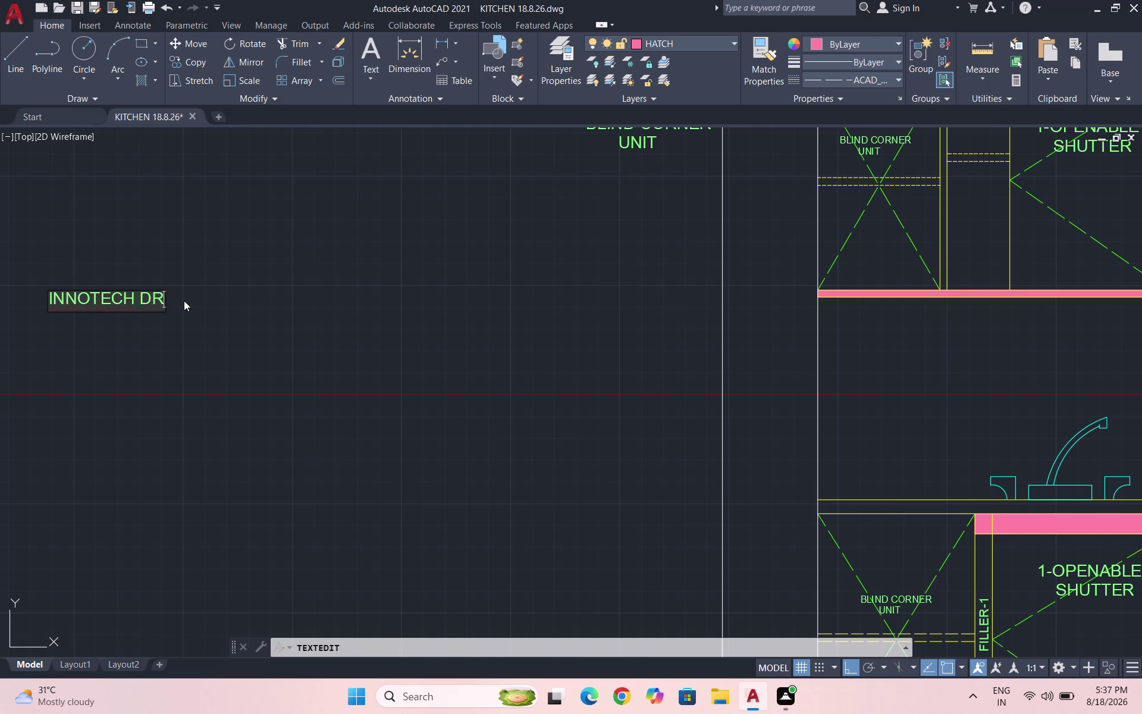
text(AWER)
click(232, 351)
key(Escape)
Select the INNOTECH DRAWER label and begin copying it with Ortho off.
drag(235, 328, 197, 312)
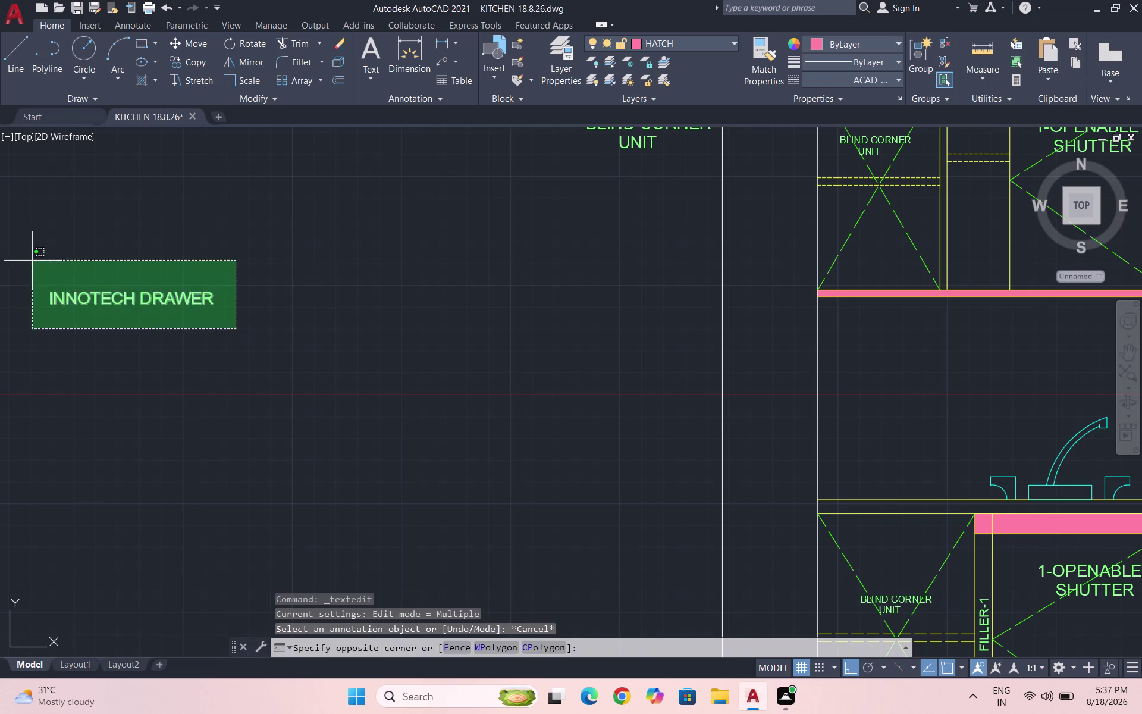
click(32, 261)
text(CO)
key(Return)
drag(169, 286, 193, 291)
key(F8)
scroll(down, 3)
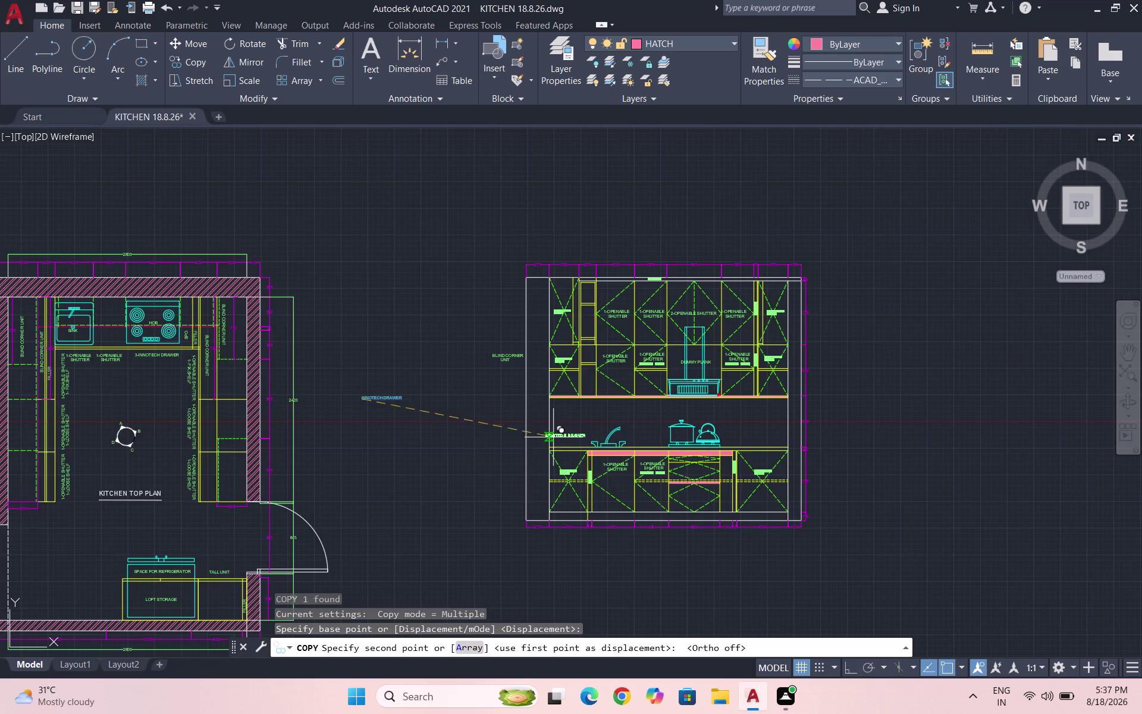
Place INNOTECH DRAWER copies on the top, middle and bottom drawers.
scroll(up, 3)
scroll(up, 3)
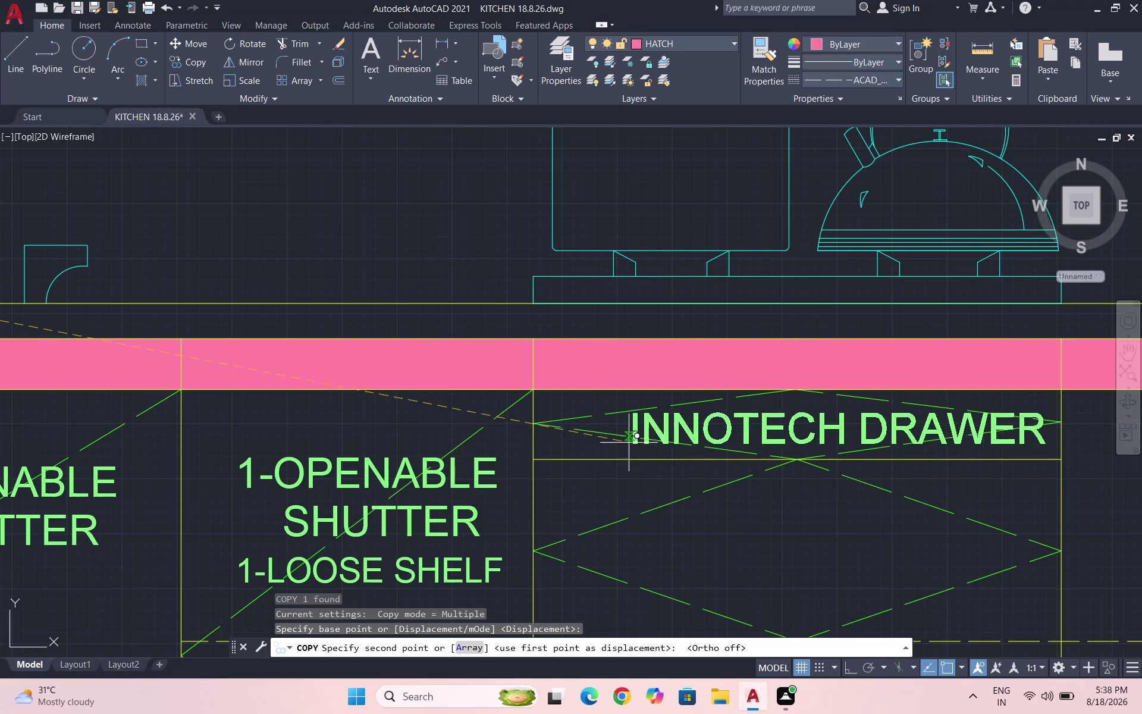
click(617, 437)
scroll(down, 3)
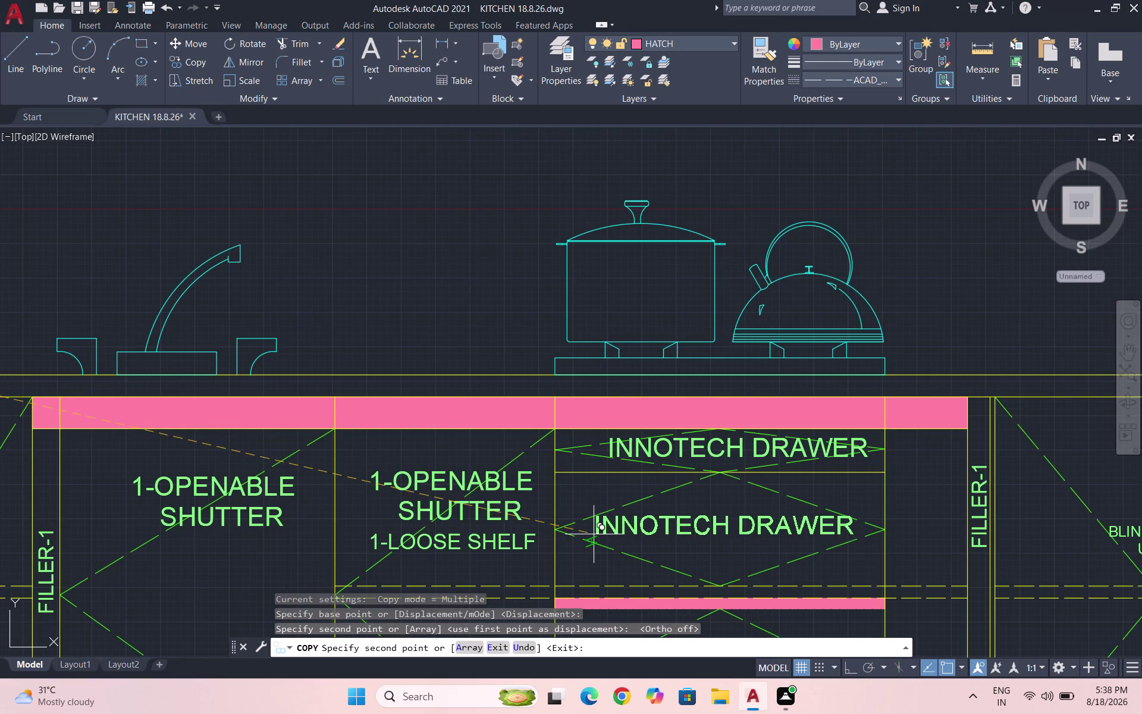
click(593, 536)
scroll(down, 3)
scroll(up, 3)
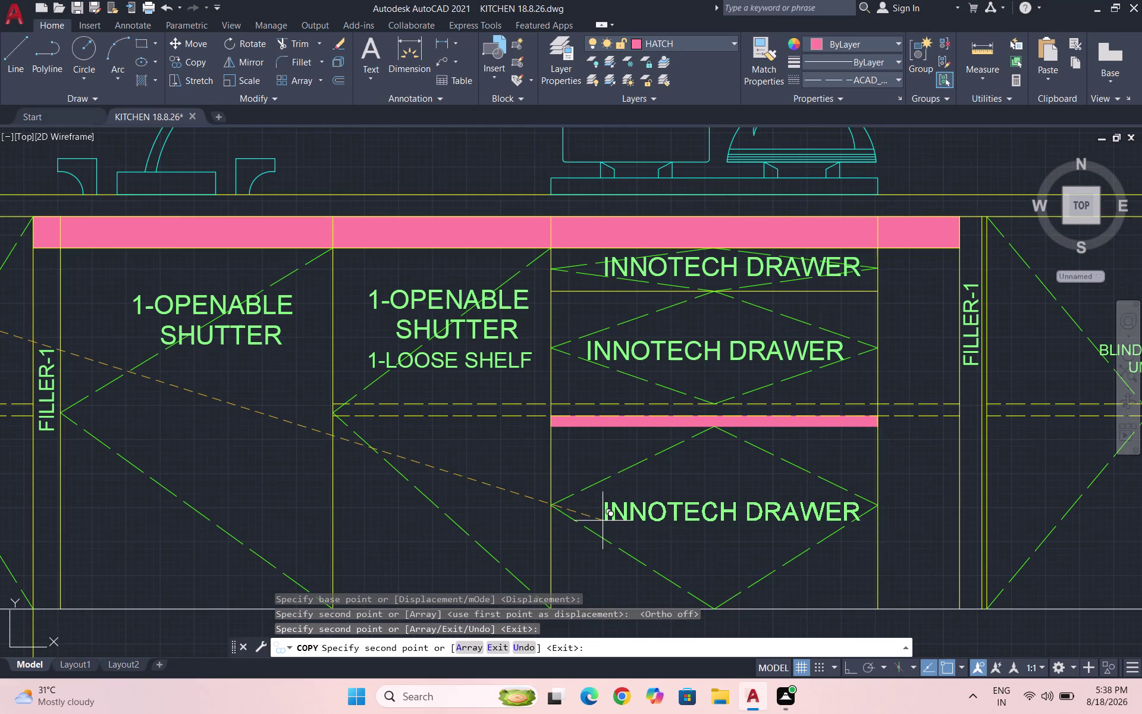
click(591, 516)
key(Escape)
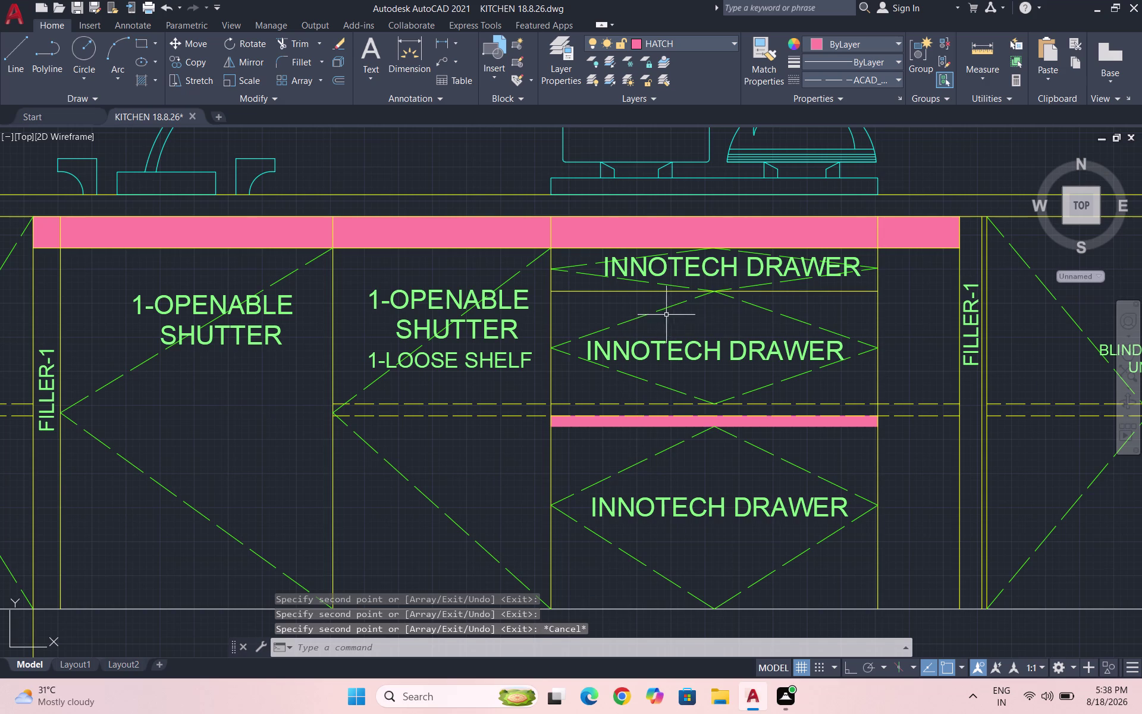
Scale the top drawer's INNOTECH DRAWER label down slightly.
click(721, 267)
text(SC)
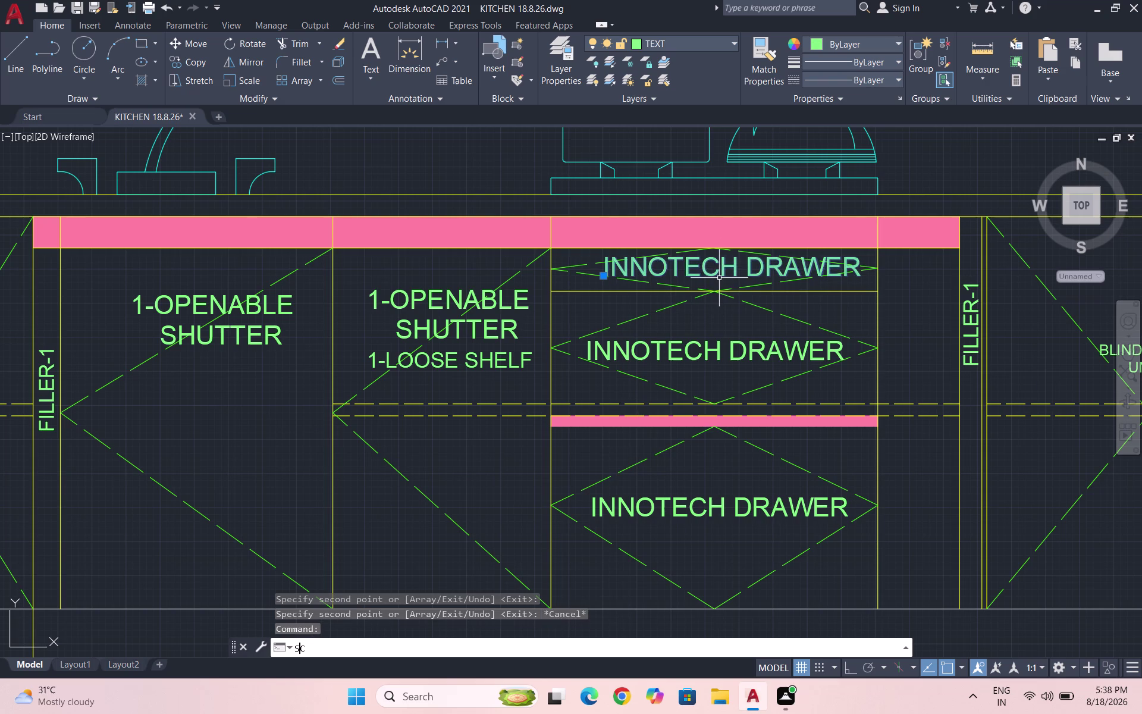
key(Return)
click(736, 260)
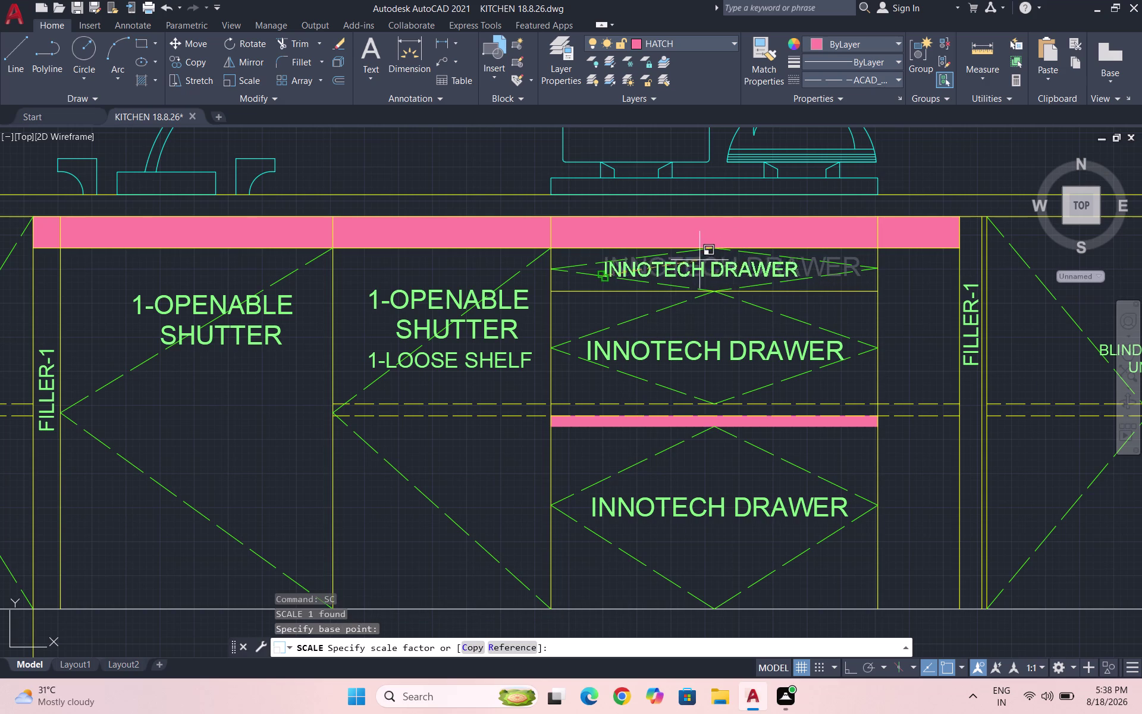
click(681, 257)
scroll(up, 3)
Move the resized top label to centre it on its drawer.
click(756, 298)
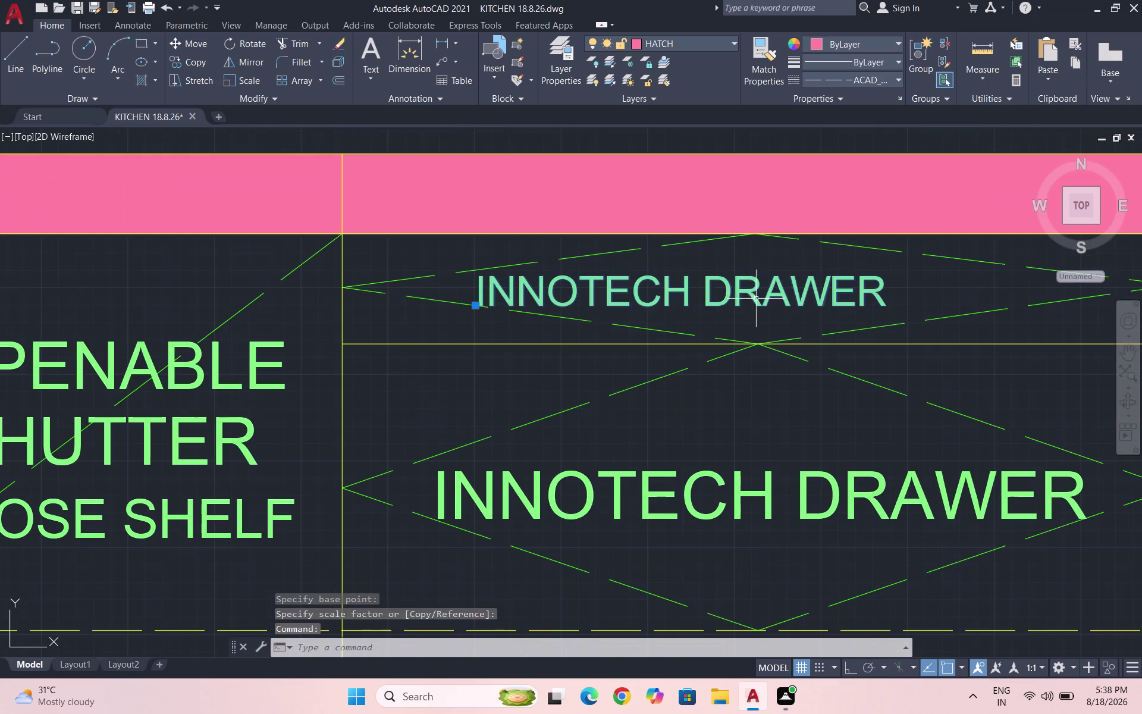
key(m)
key(Return)
drag(770, 292, 778, 287)
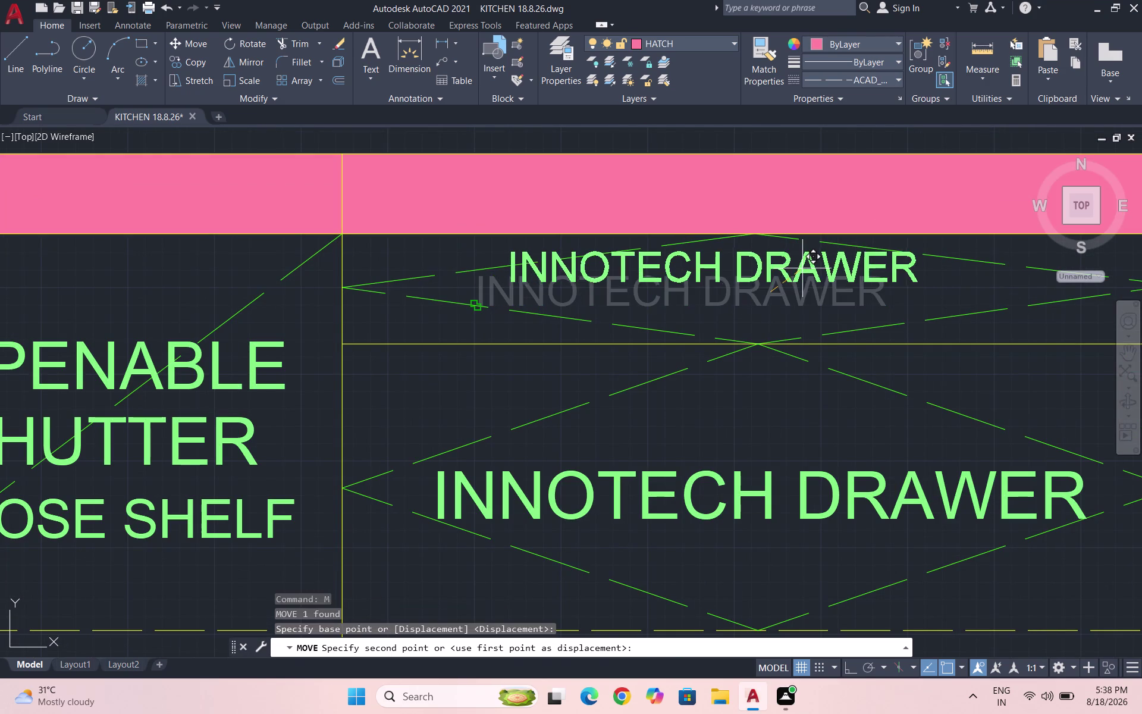
click(841, 280)
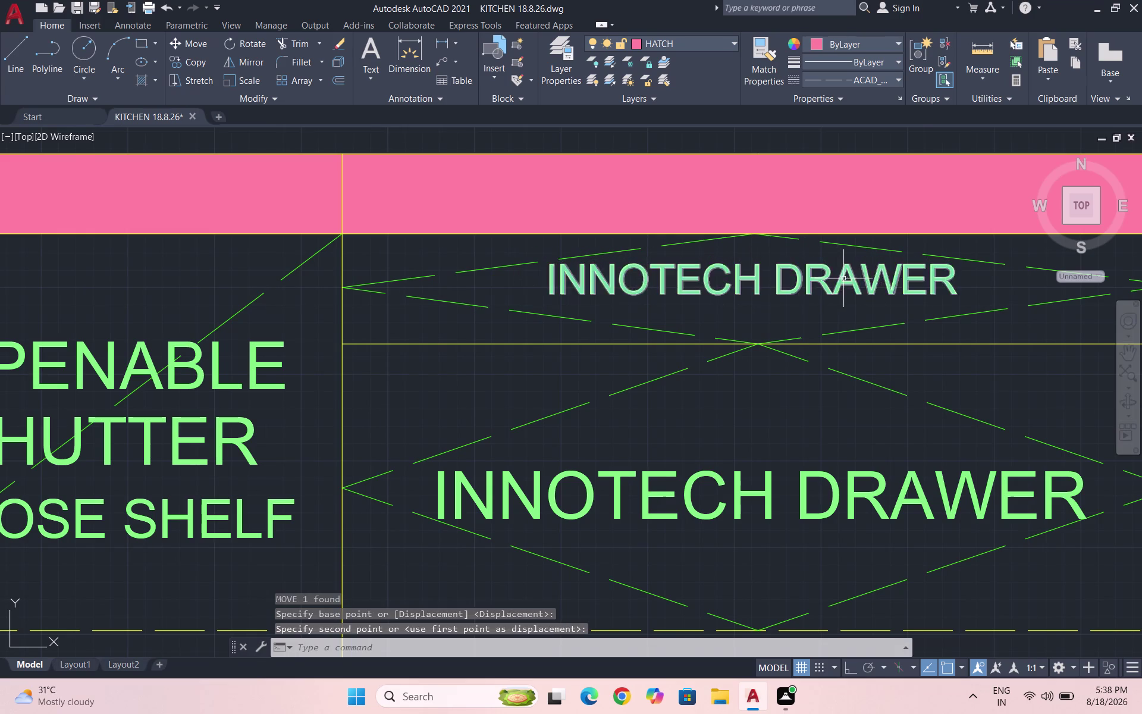
scroll(down, 3)
scroll(down, 3)
scroll(down, 3)
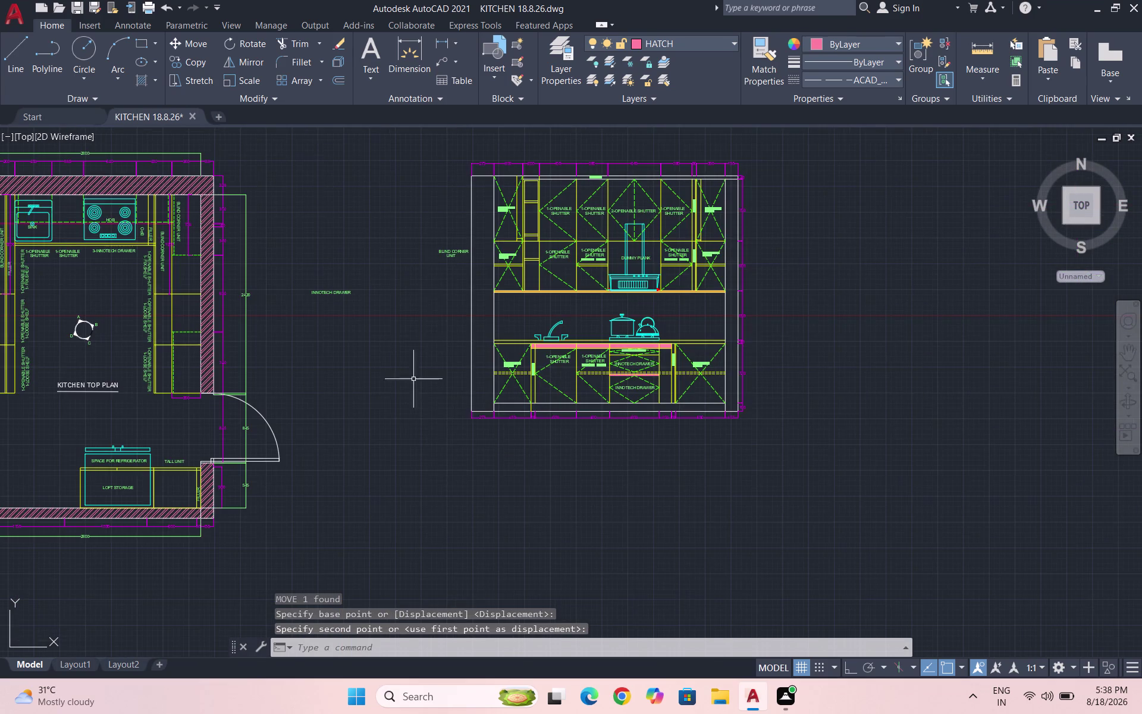
scroll(up, 3)
Retype the INNOTECH DRAWER label as (OVC CUTLERY TREY).
double_click(396, 321)
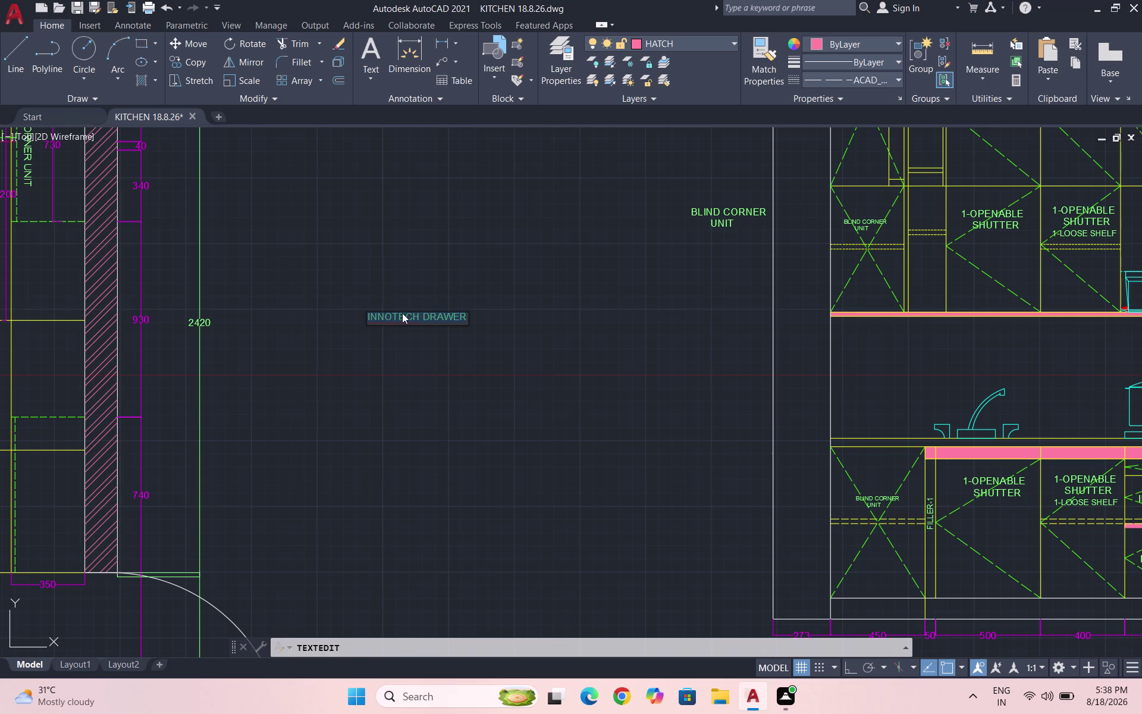
key(shift+parenleft)
text(OV)
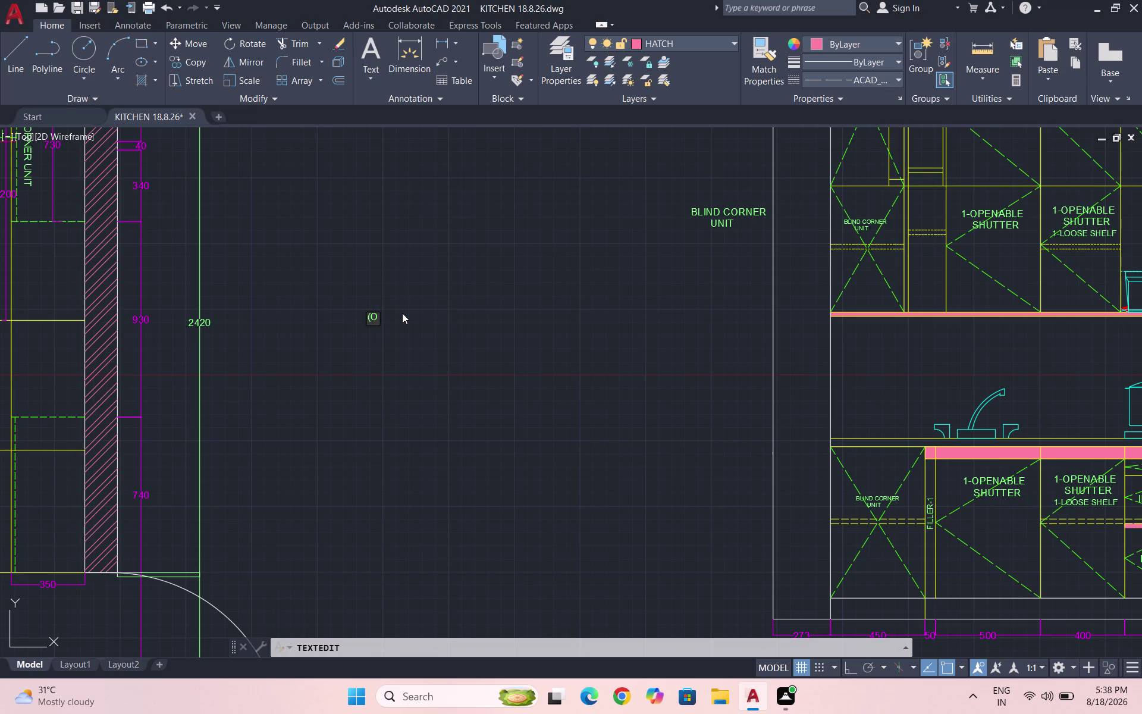
text(C)
key(space)
text(CUL)
key(t)
key(BackSpace)
key(BackSpace)
text(TL)
text(ER)
text(Y TRE)
text(Y)
key(shift+parenright)
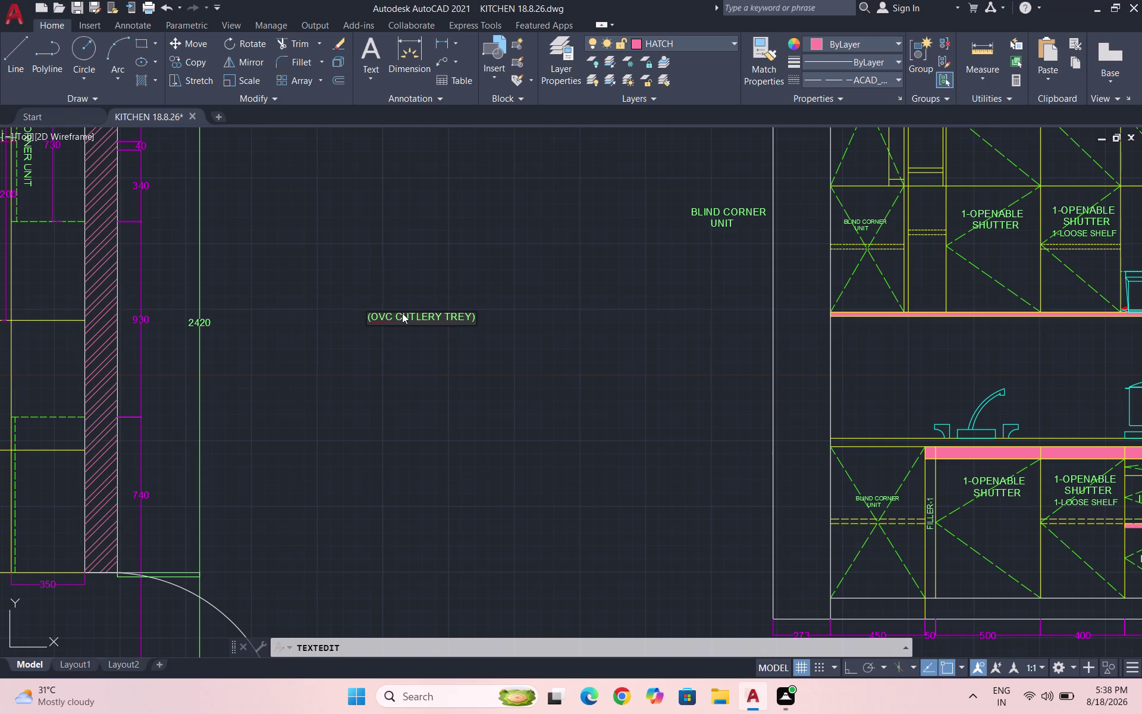
Correct the first letter so it reads PVC, close the editor, and select the label.
click(452, 374)
double_click(375, 311)
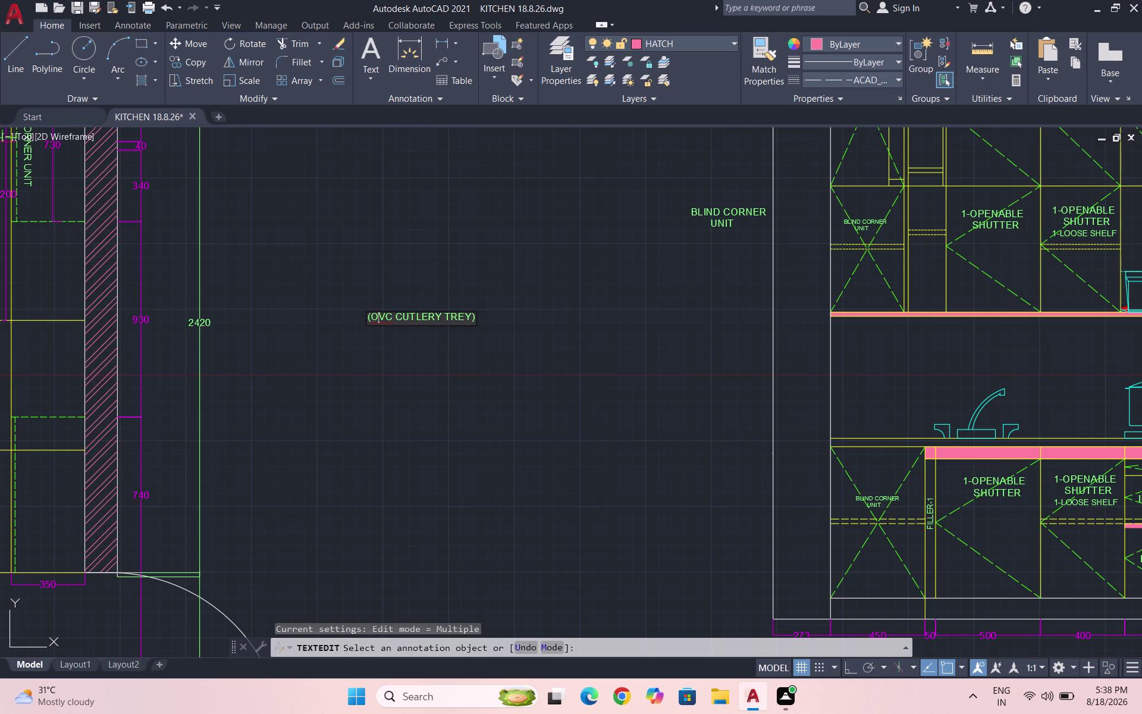
key(BackSpace)
key(p)
click(423, 386)
key(Escape)
drag(482, 355, 454, 341)
click(345, 278)
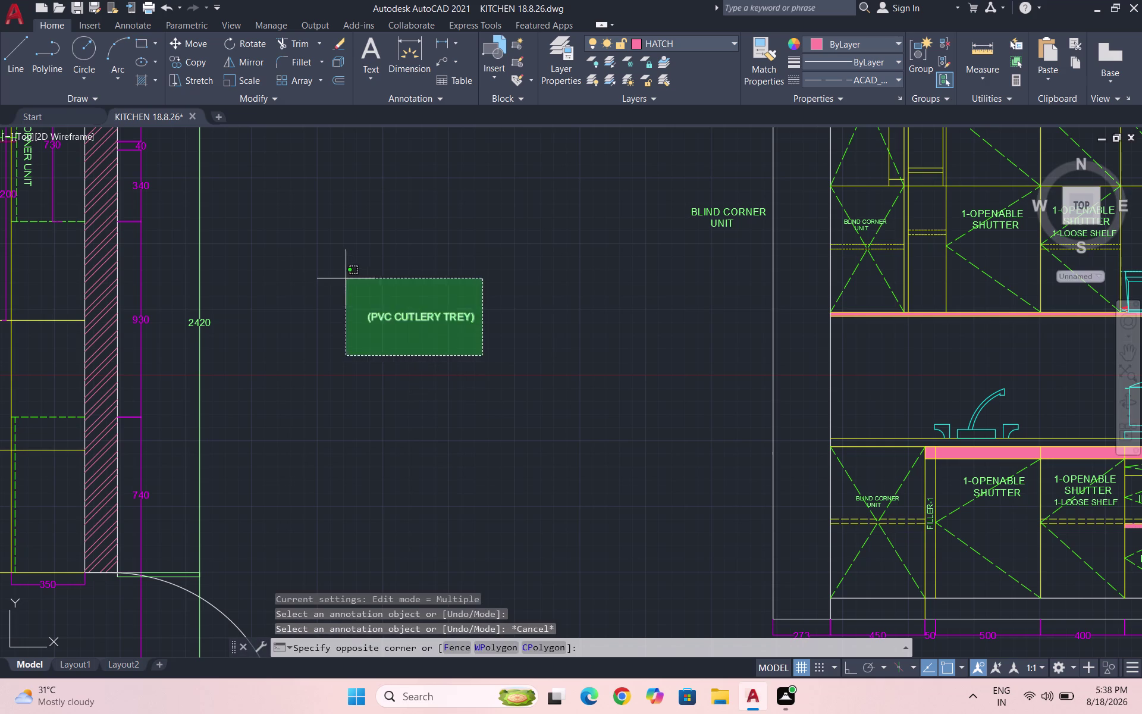
Copy the (PVC CUTLERY TREY) label onto the top drawer in the elevation.
text(CO)
key(Return)
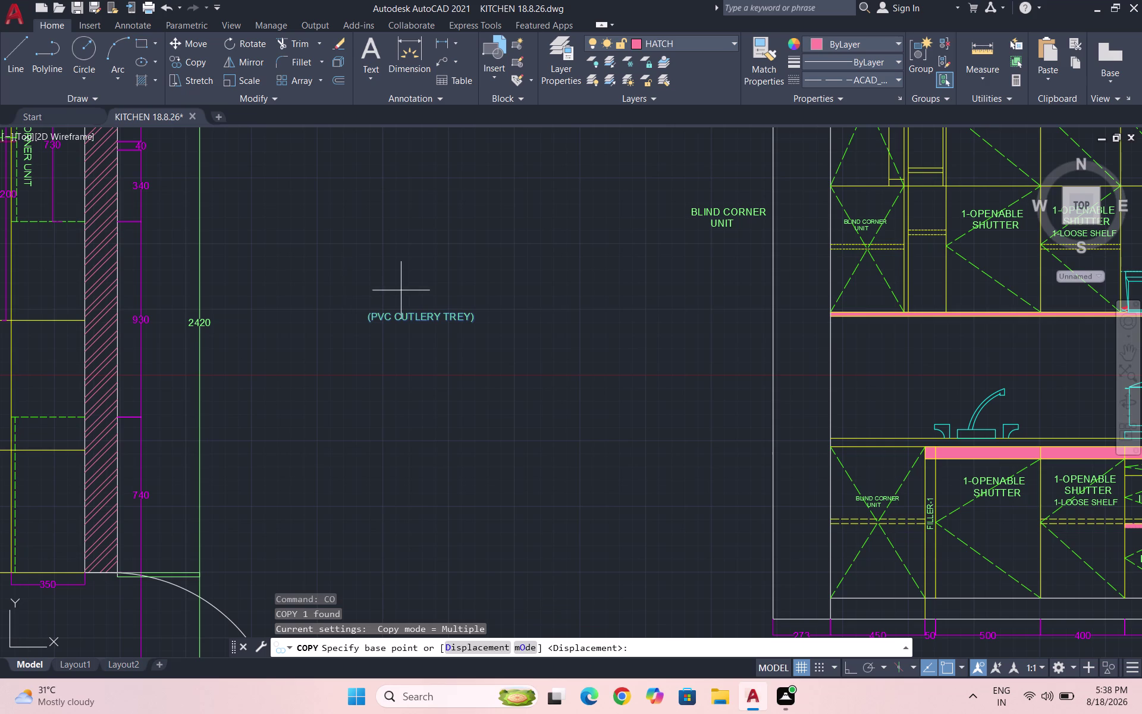
drag(412, 314, 415, 307)
scroll(down, 3)
scroll(up, 3)
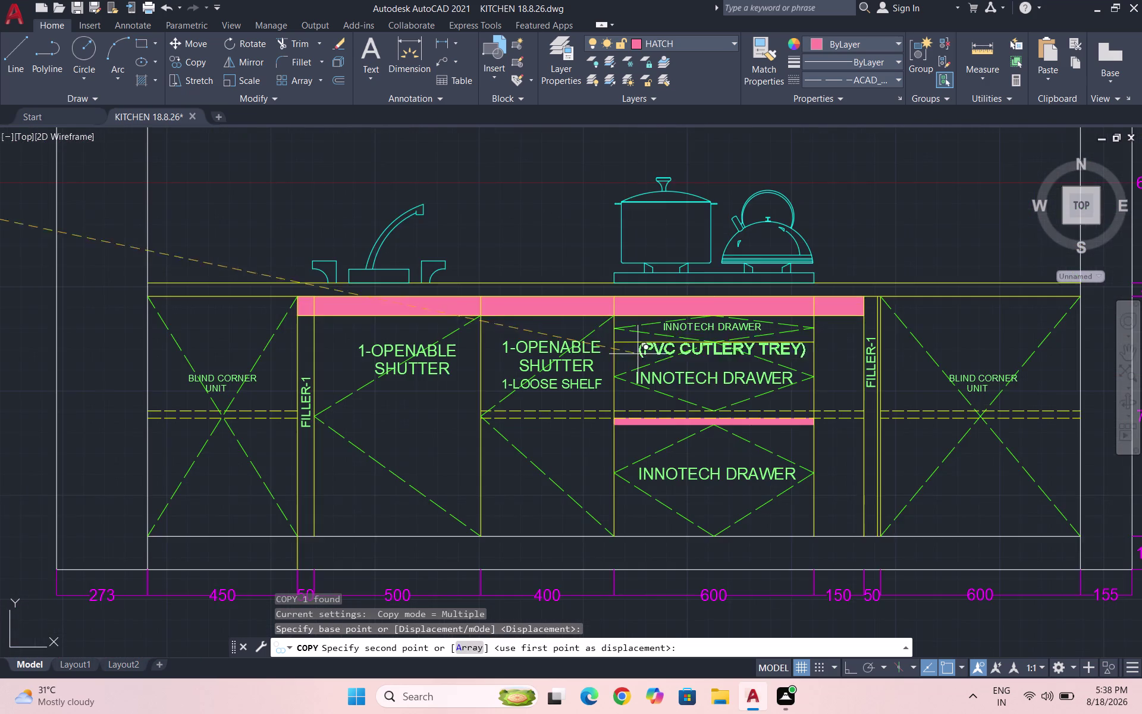
scroll(up, 3)
scroll(down, 3)
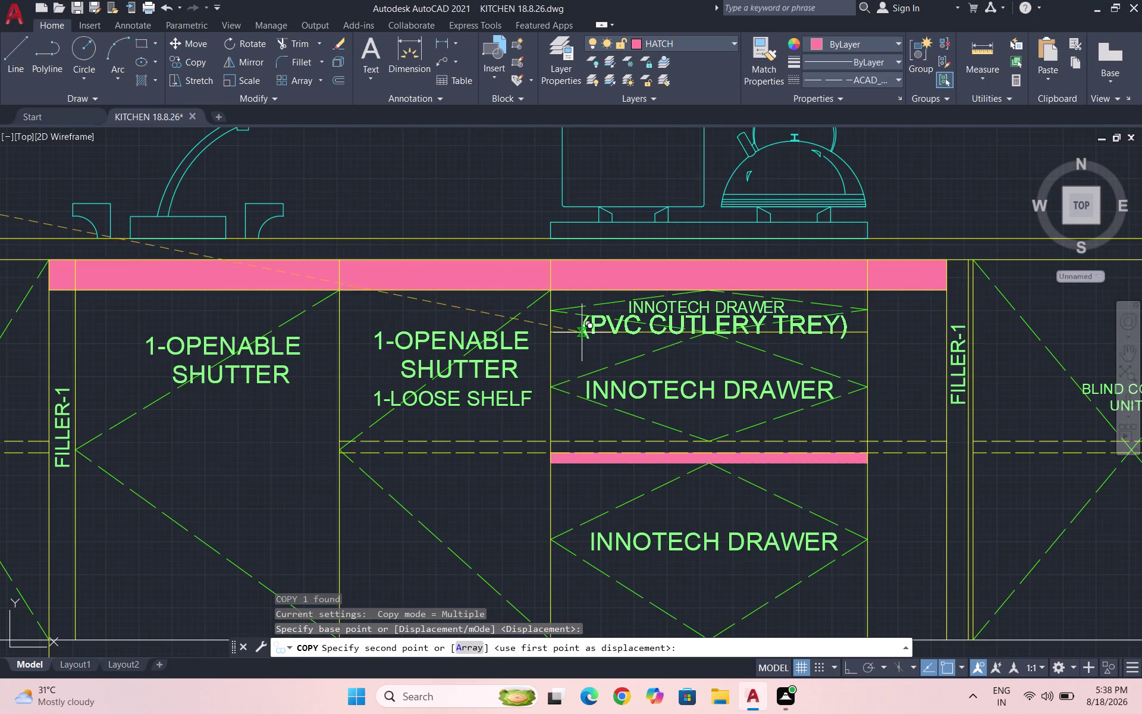
click(585, 329)
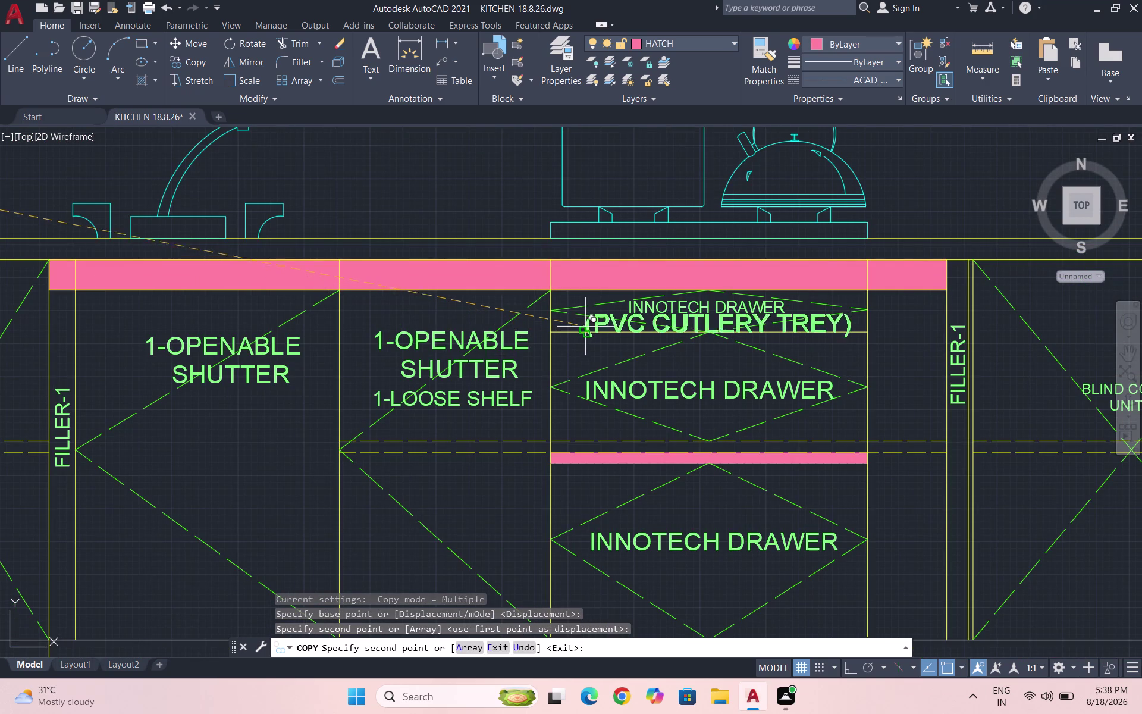
key(Escape)
scroll(up, 3)
Scale the copied (PVC CUTLERY TREY) label down to a smaller size.
drag(706, 346, 695, 341)
click(493, 320)
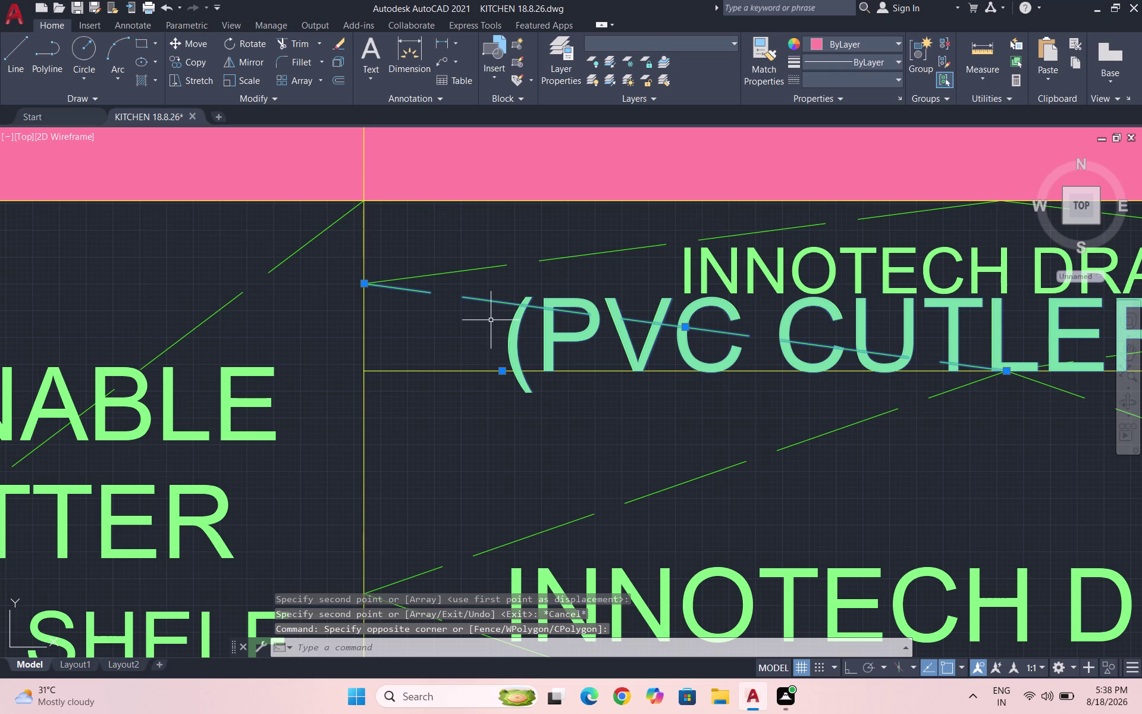
click(459, 311)
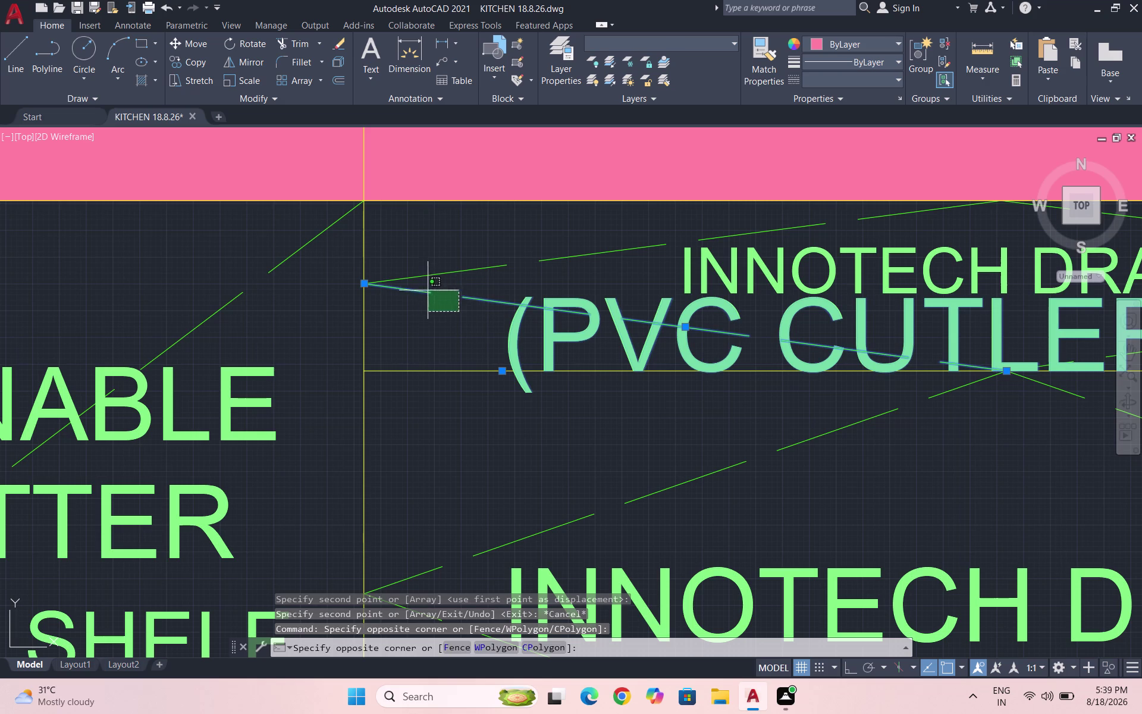
click(419, 287)
scroll(down, 3)
text(SC)
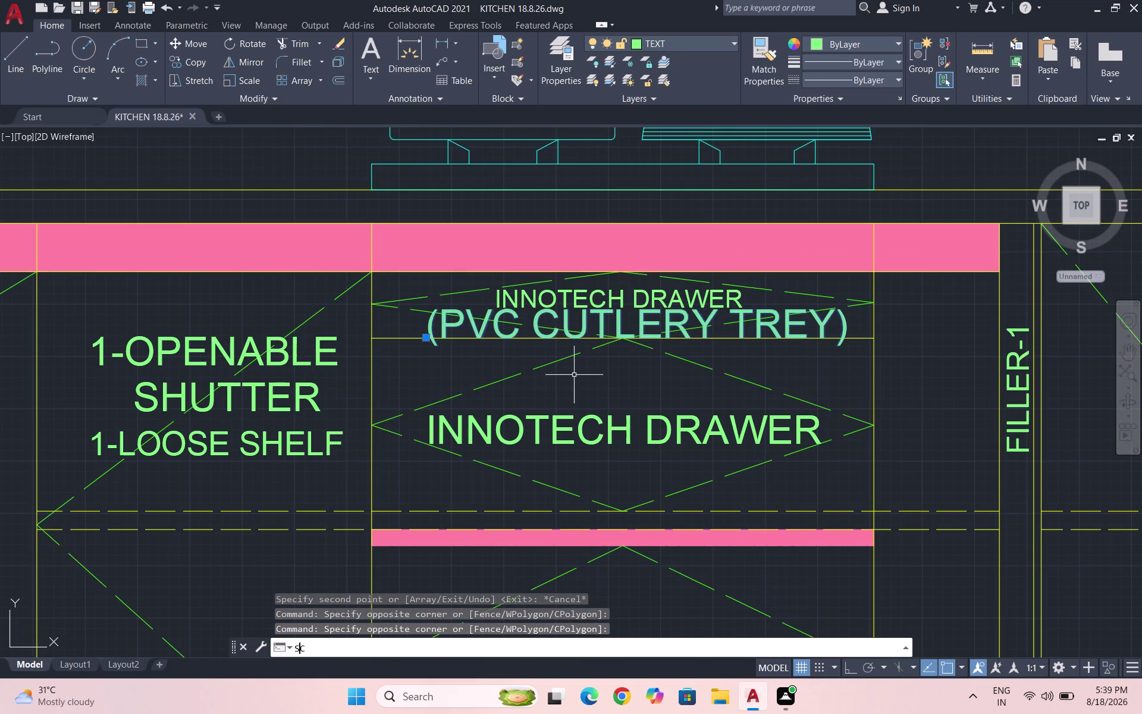
key(Return)
click(822, 331)
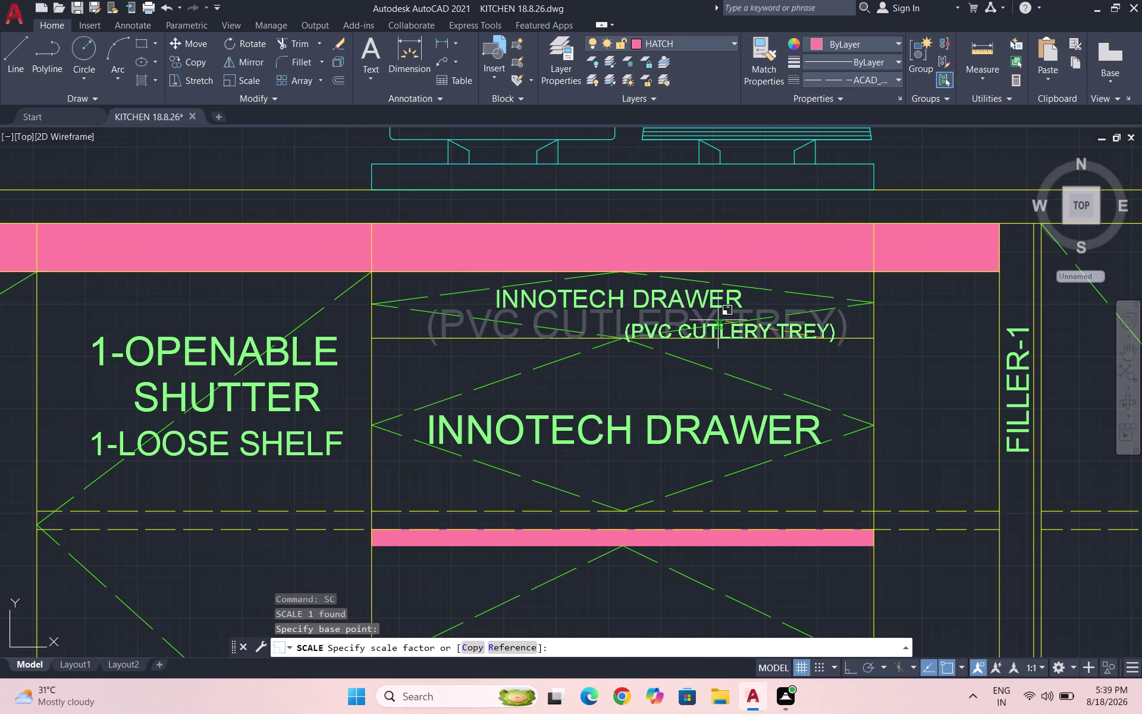
click(725, 323)
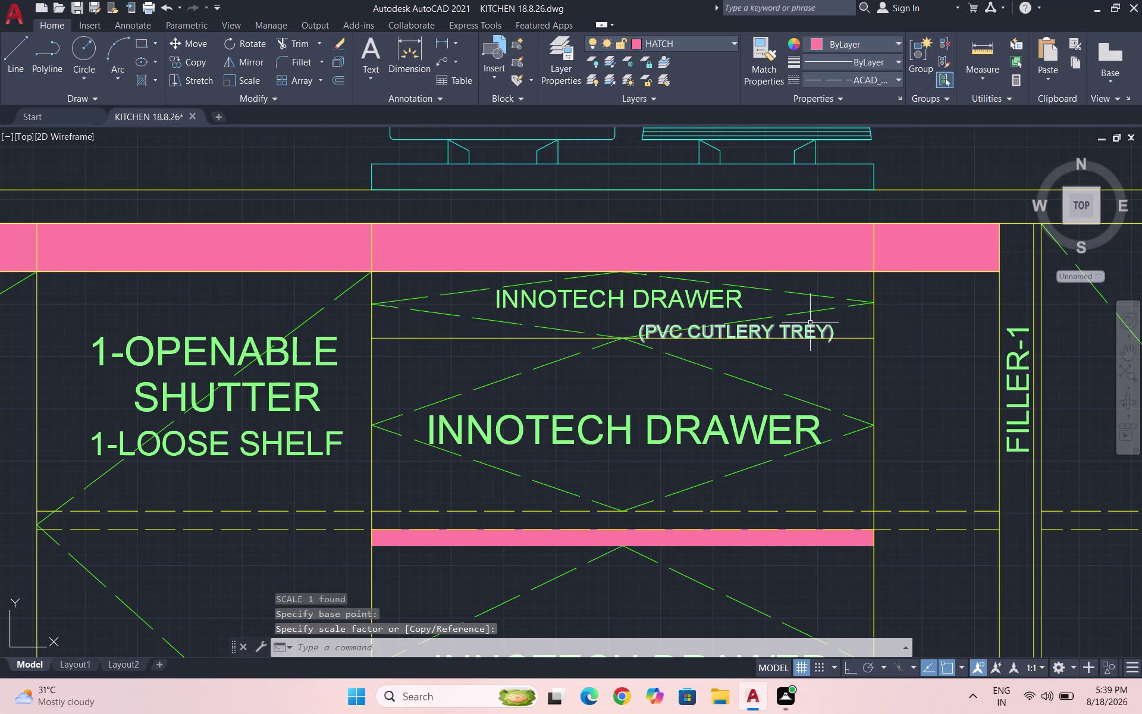
scroll(up, 3)
Move the shrunk note to sit just under the INNOTECH DRAWER label.
drag(873, 343, 858, 336)
click(746, 324)
key(m)
key(Return)
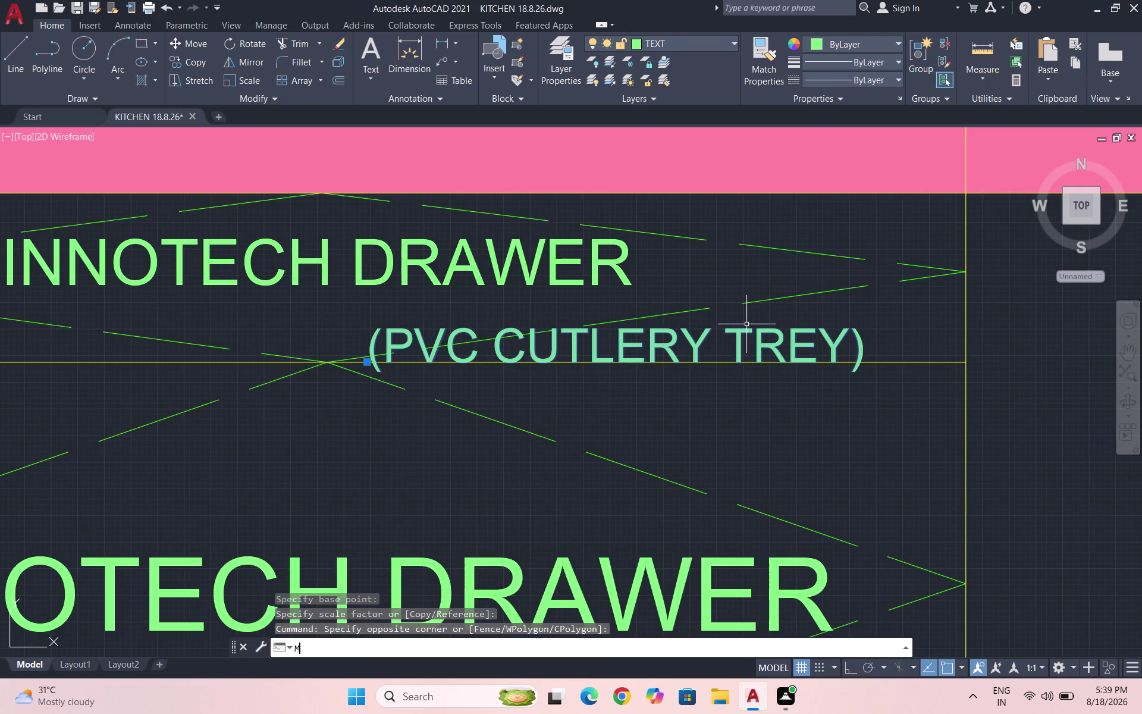
click(750, 351)
scroll(down, 3)
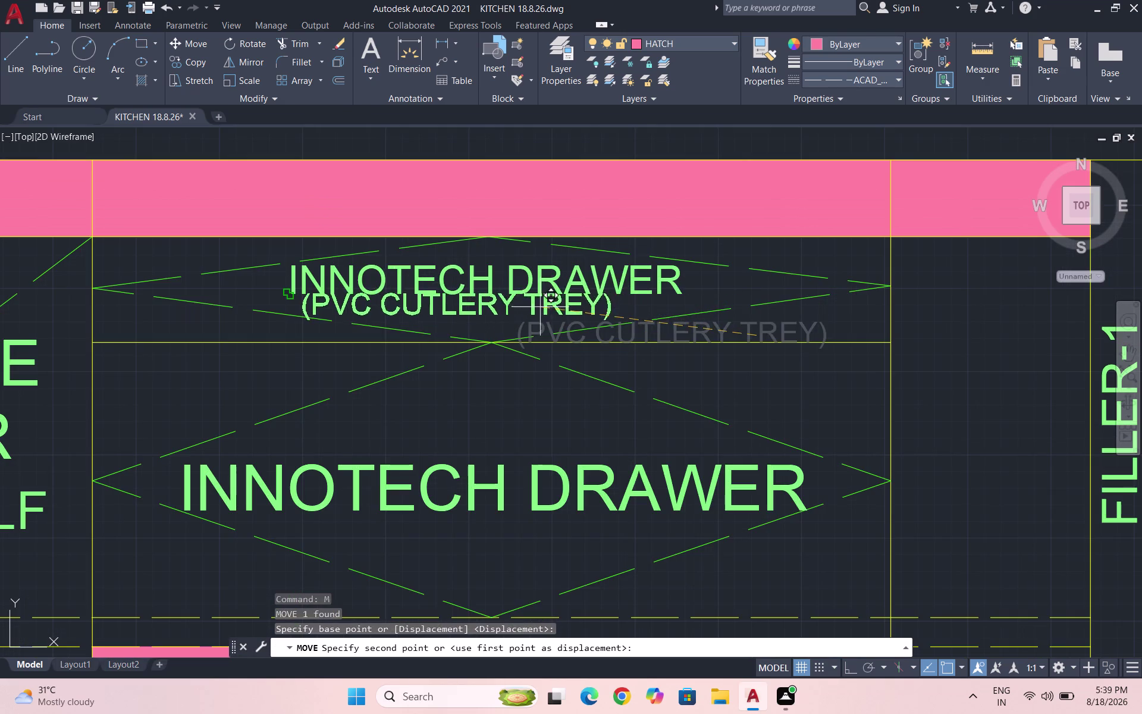
scroll(up, 3)
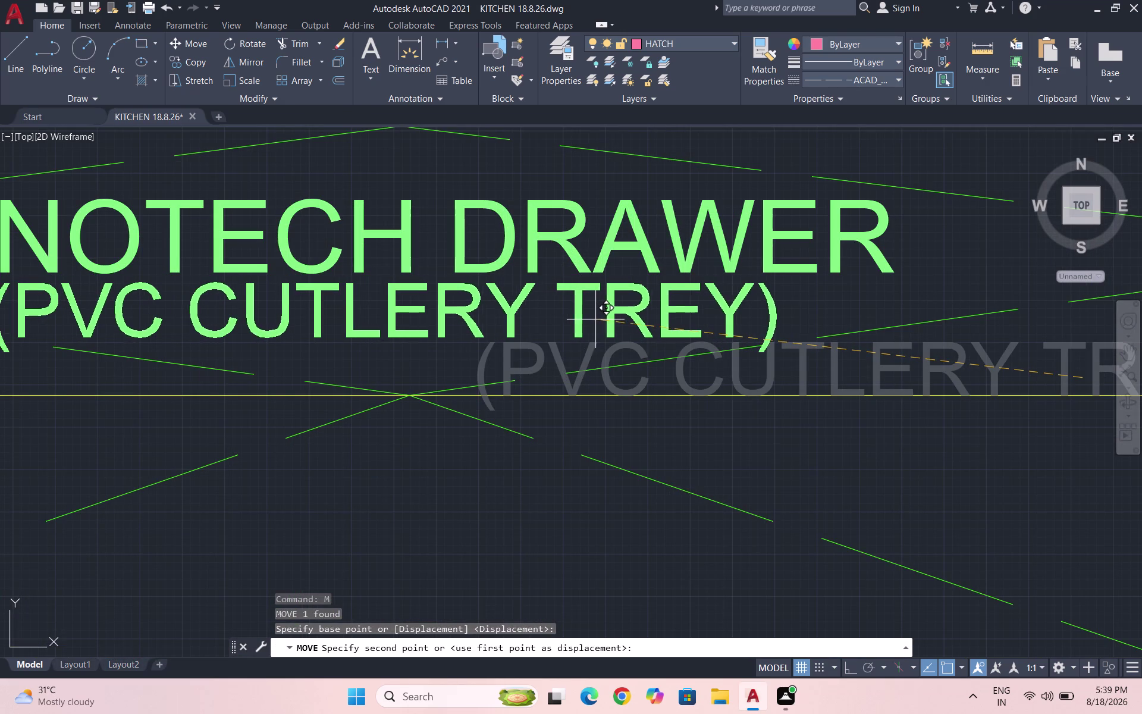
click(596, 320)
scroll(down, 3)
scroll(down, 3)
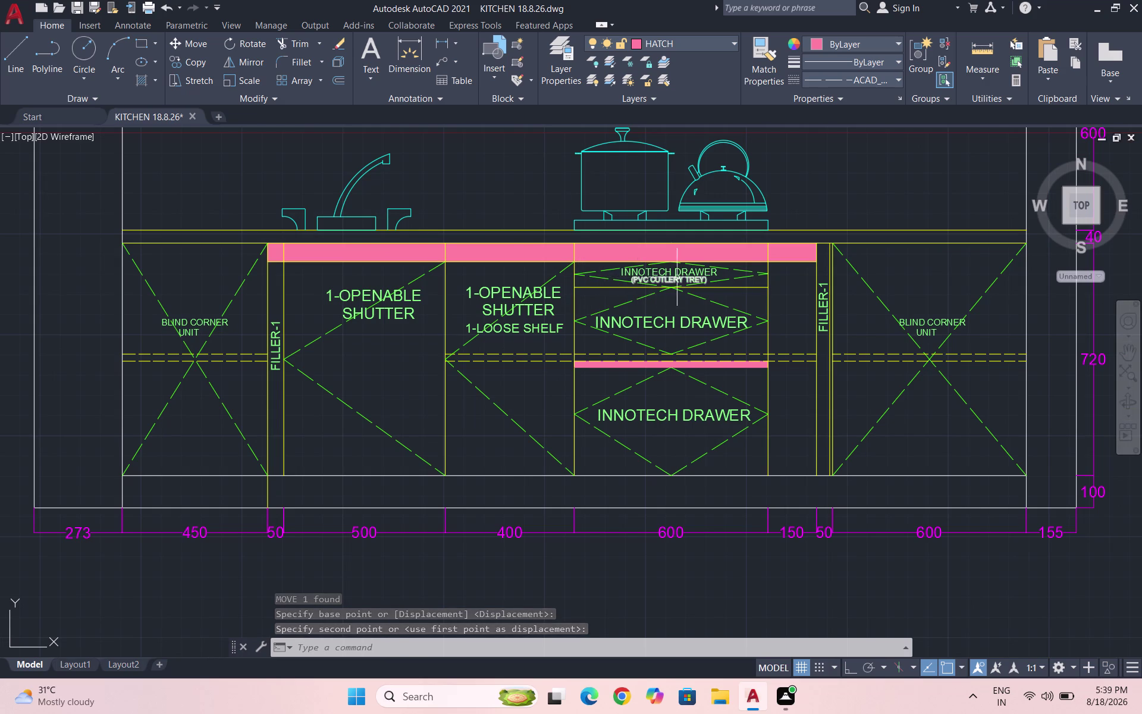
scroll(down, 3)
scroll(up, 3)
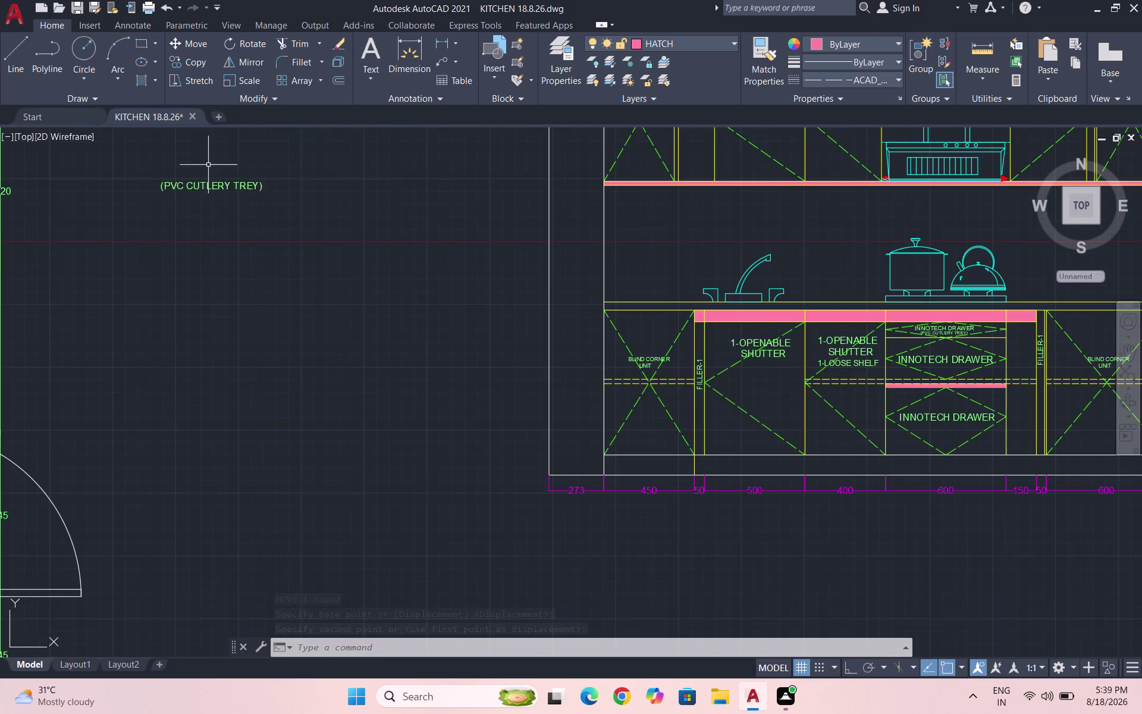
Open the loose label between plan and elevation for editing and erase its old wording.
scroll(up, 3)
double_click(200, 238)
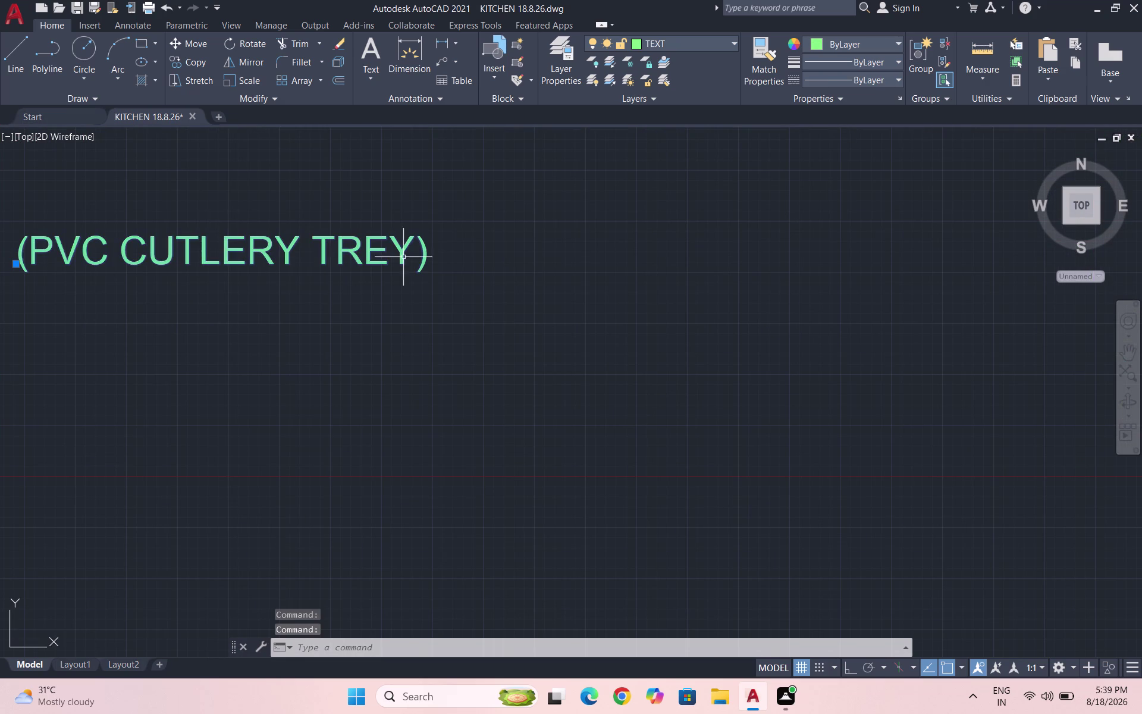
click(411, 256)
drag(405, 259, 406, 251)
click(405, 251)
double_click(397, 252)
click(408, 251)
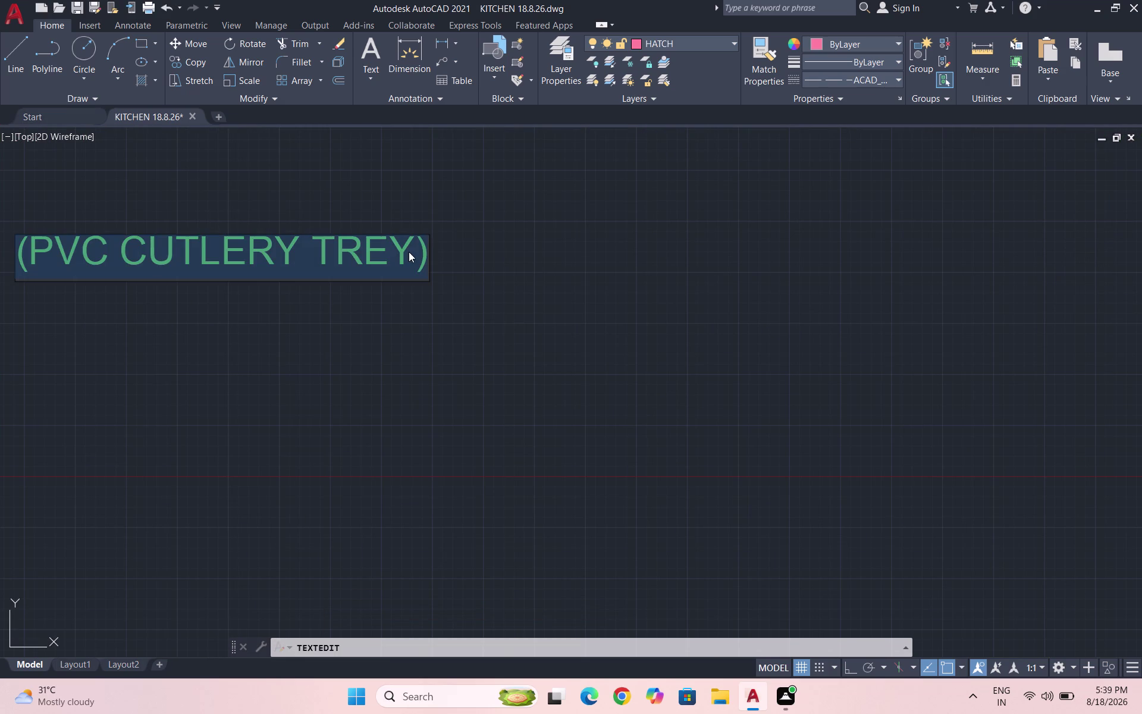
key(BackSpace)
key(BackSpace)
key(BackSpace)
key(BackSpace)
key(BackSpace)
key(BackSpace)
key(BackSpace)
key(BackSpace)
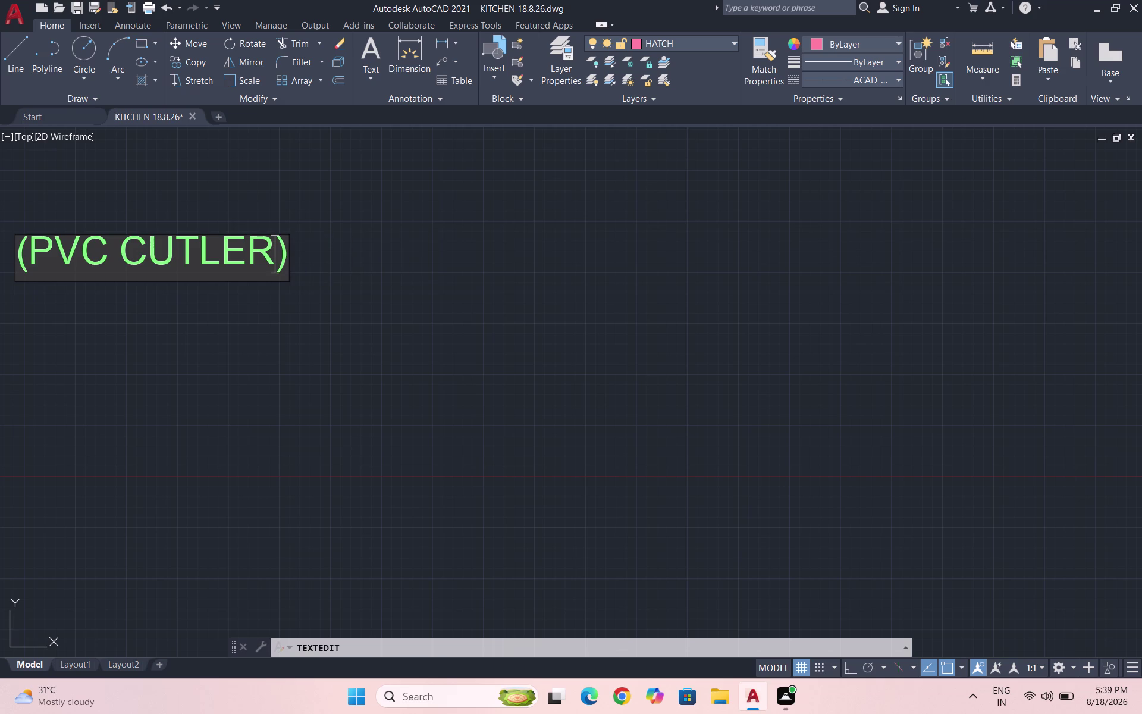
key(BackSpace)
key(BackSpace)
key(BackSpace)
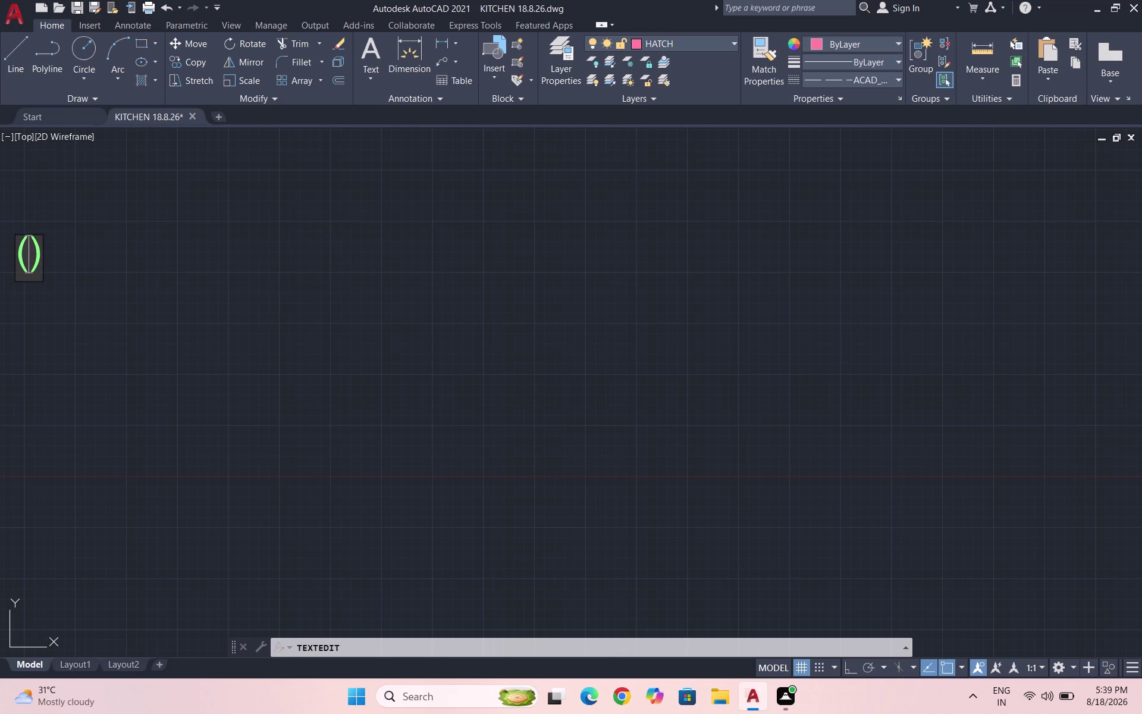
Type 'CARGO PLUS PLATE INLET' inside the brackets and close text editing.
text(CARGO)
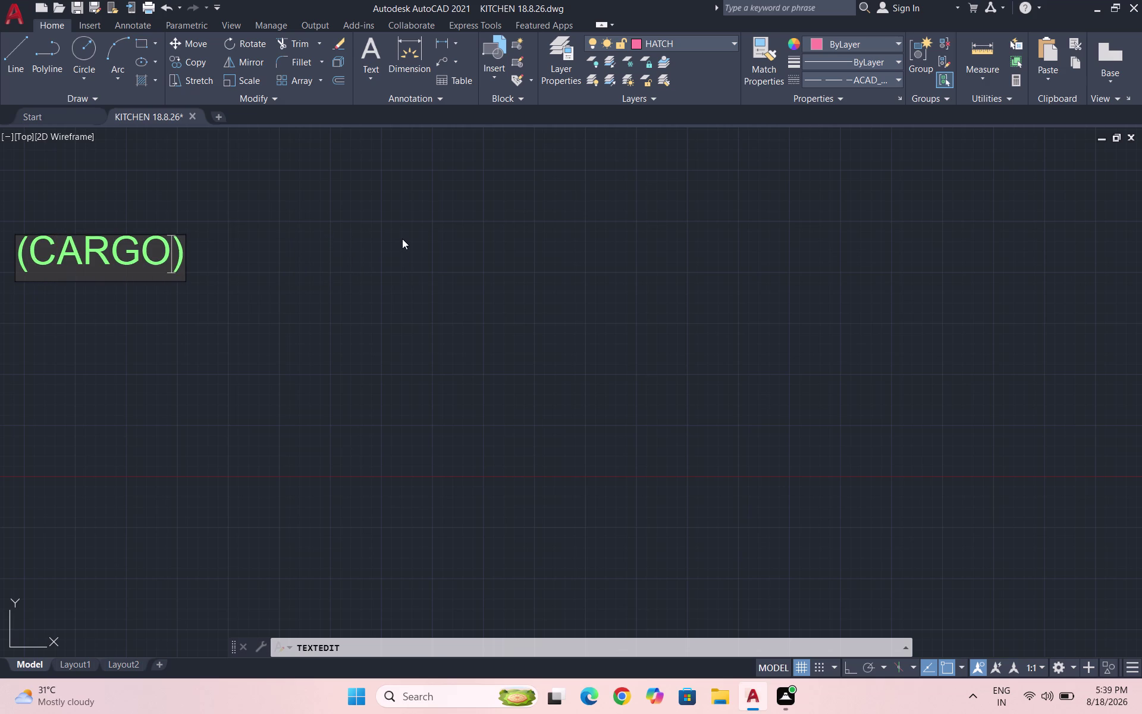
key(space)
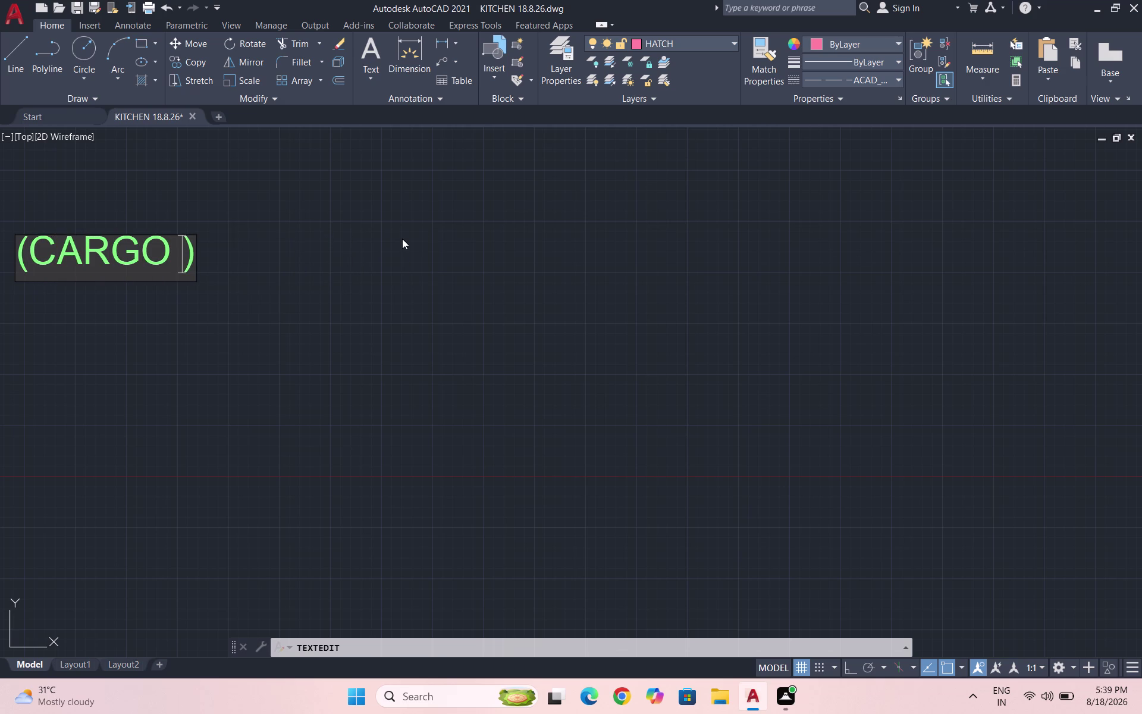
text(PLUS PL)
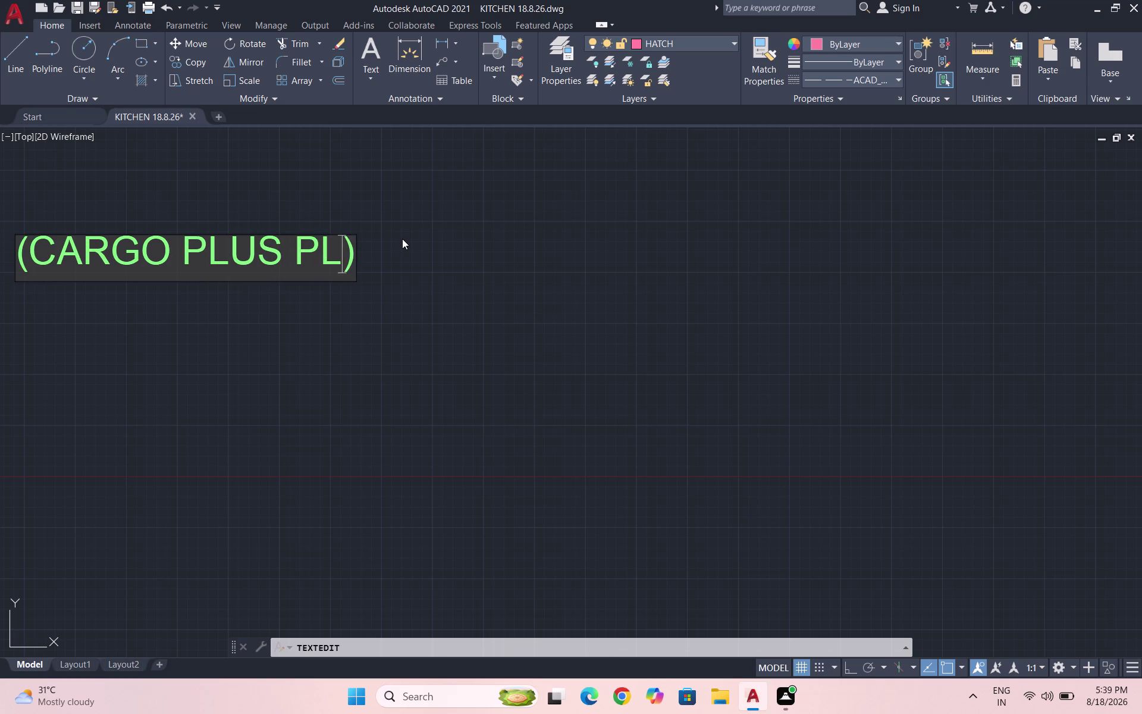
text(ATE)
key(space)
text(I)
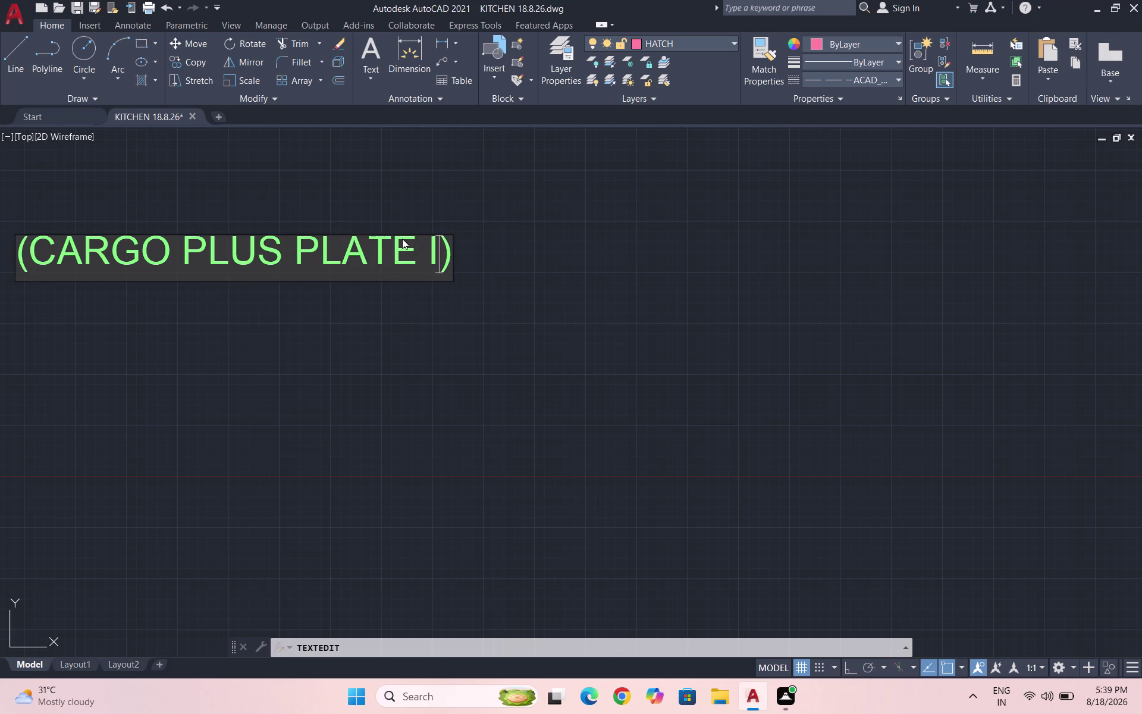
text(NLET)
click(591, 395)
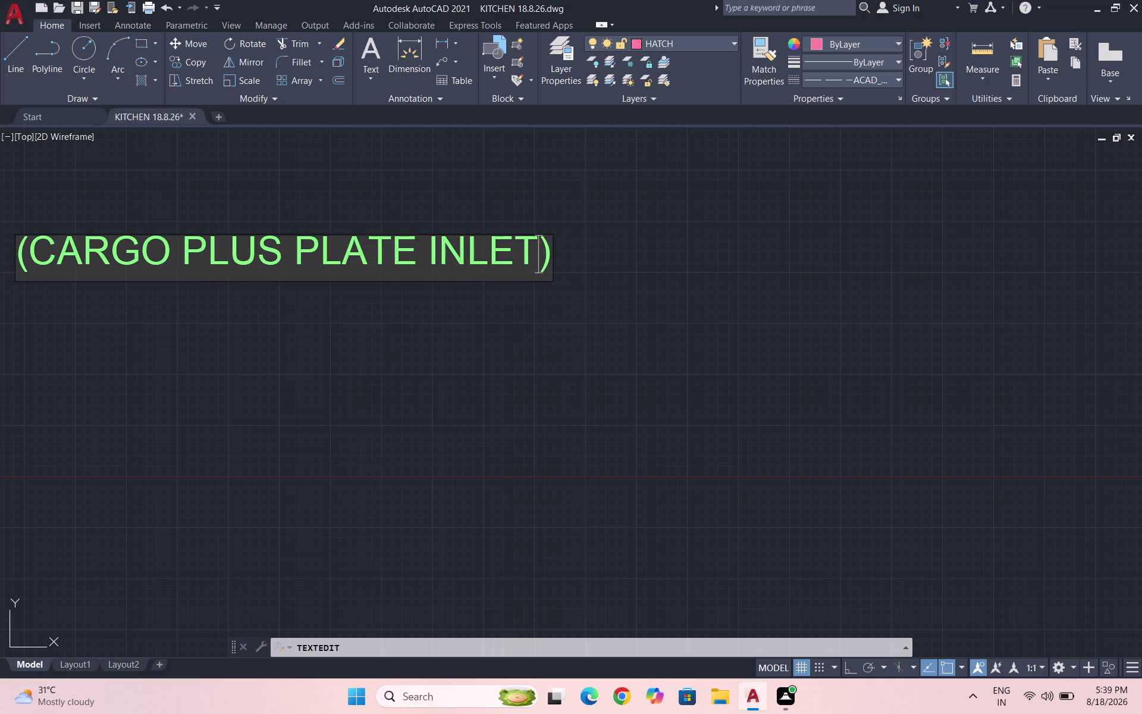
key(Escape)
scroll(down, 3)
scroll(up, 3)
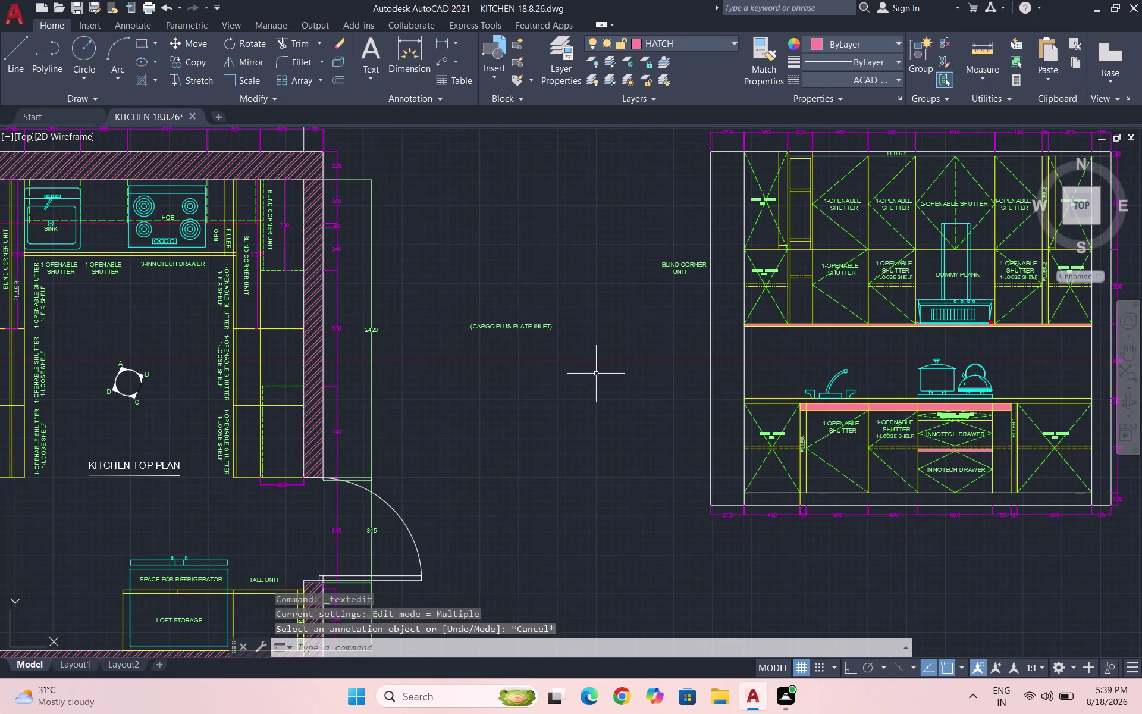
Copy the (CARGO PLUS PLATE INLET) label into the lower elevation drawer.
drag(596, 374, 575, 365)
click(440, 284)
text(CO)
key(Return)
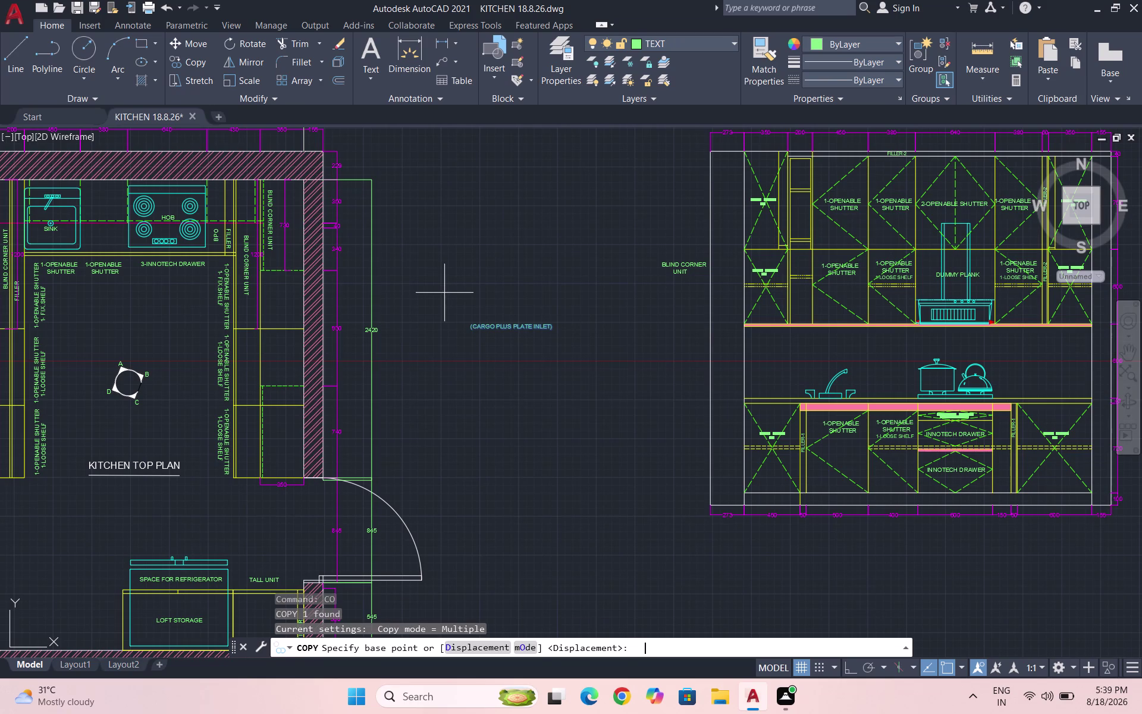
click(507, 330)
scroll(down, 3)
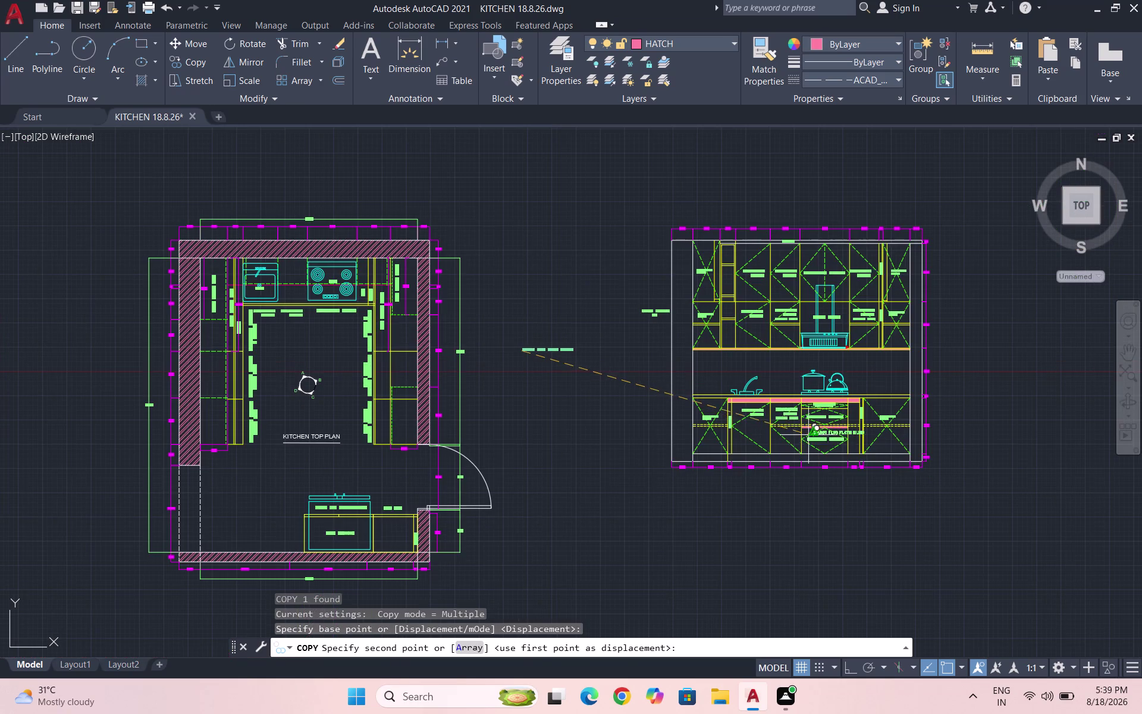
scroll(up, 3)
scroll(up, 3)
scroll(down, 3)
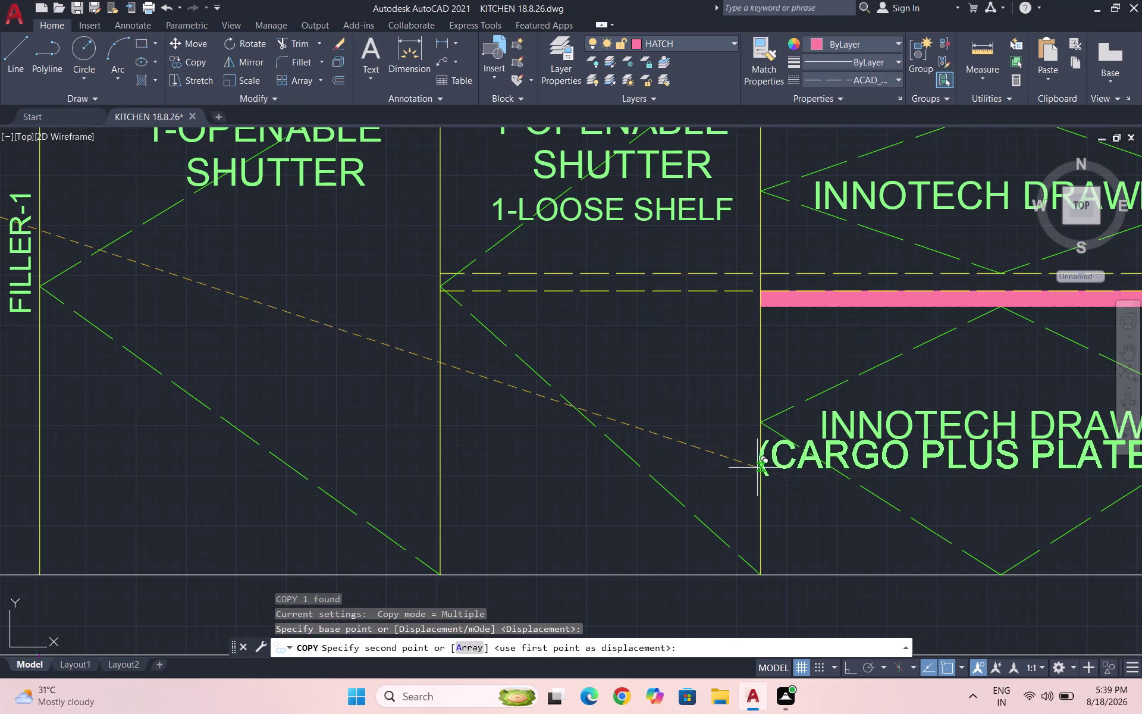
scroll(down, 3)
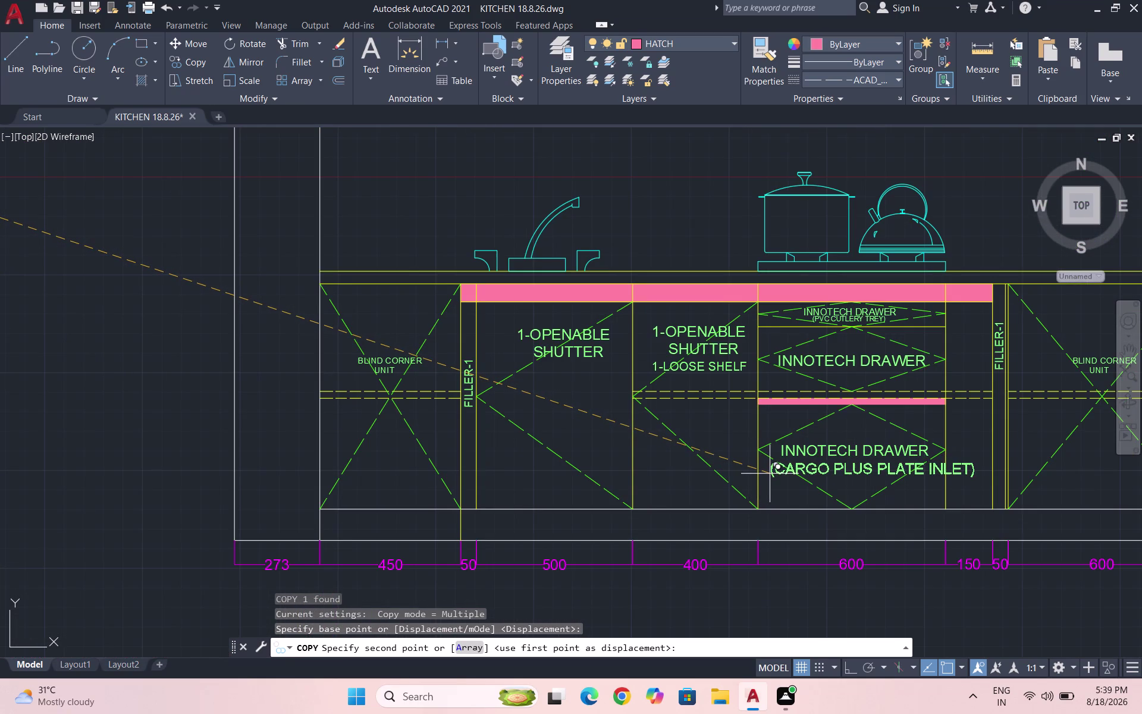
click(766, 472)
key(Escape)
Scale the copied cargo label down to fit the lower drawer.
click(845, 472)
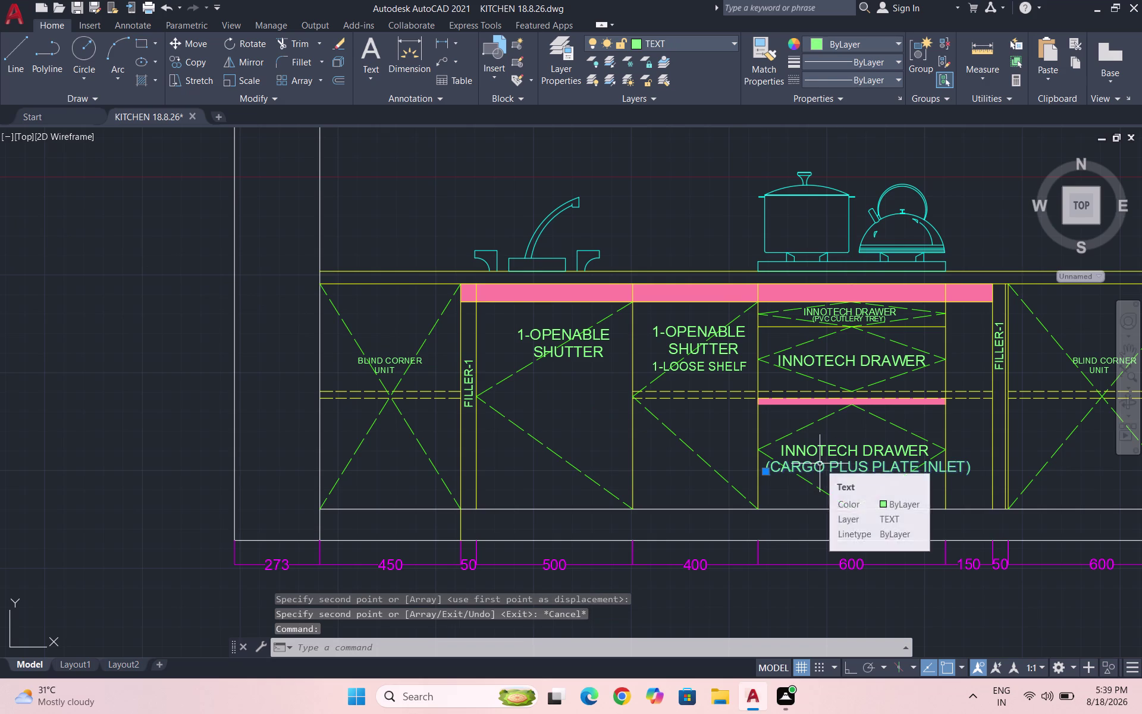
key(Escape)
click(819, 465)
text(SC)
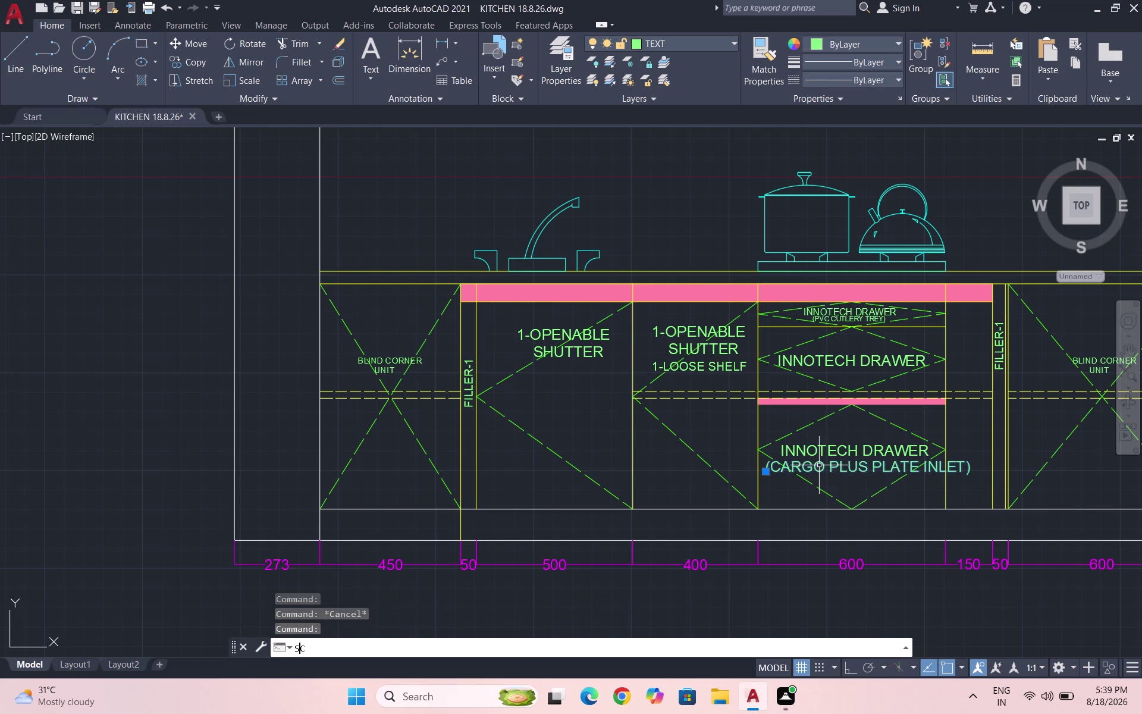
key(Return)
click(972, 462)
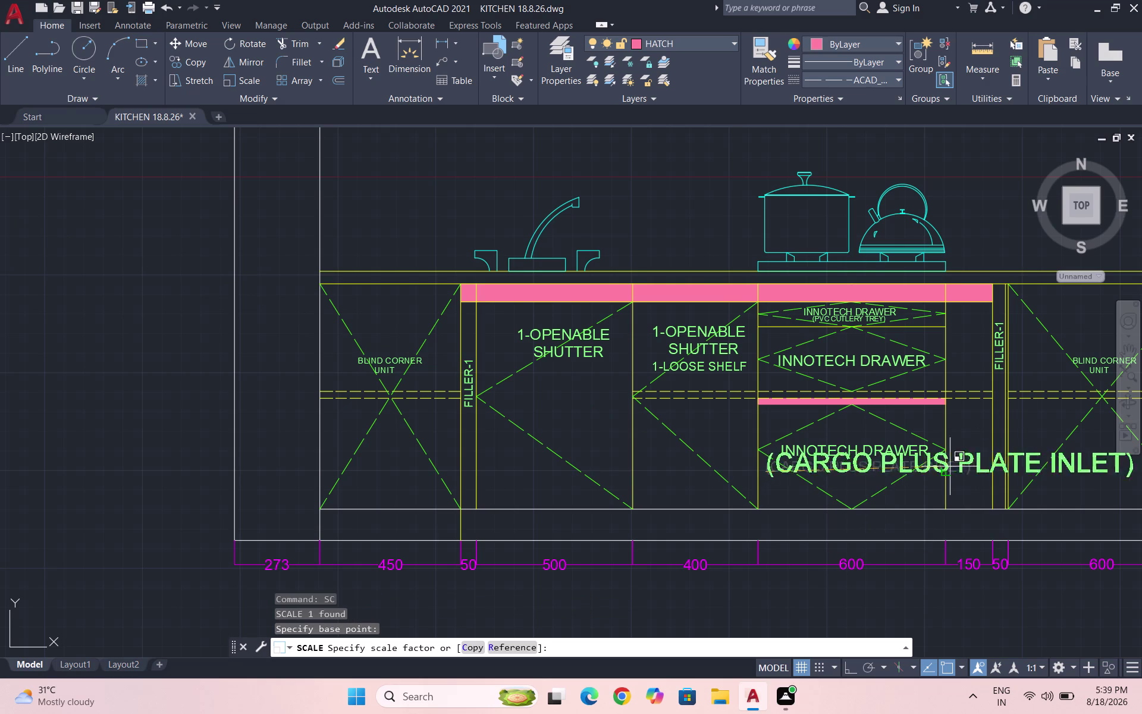
click(854, 472)
click(844, 485)
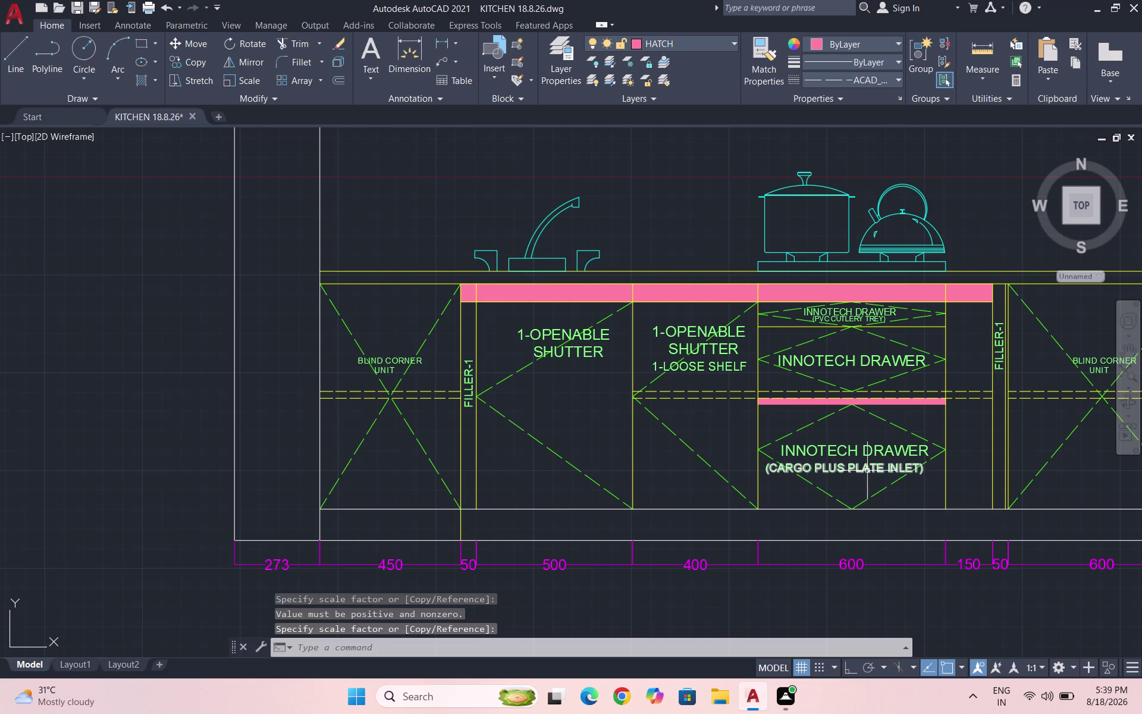
scroll(up, 3)
Move the cargo label centred under the lower INNOTECH DRAWER label and save the drawing.
drag(855, 484, 849, 478)
click(809, 463)
key(m)
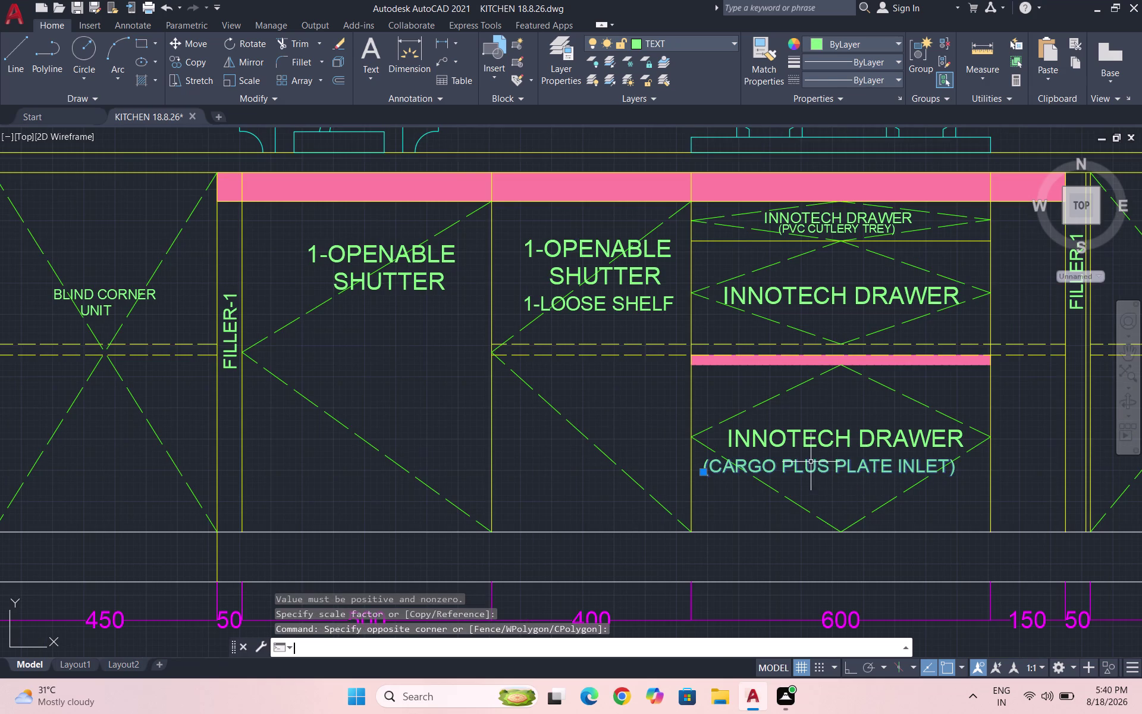
key(Return)
scroll(up, 3)
click(836, 477)
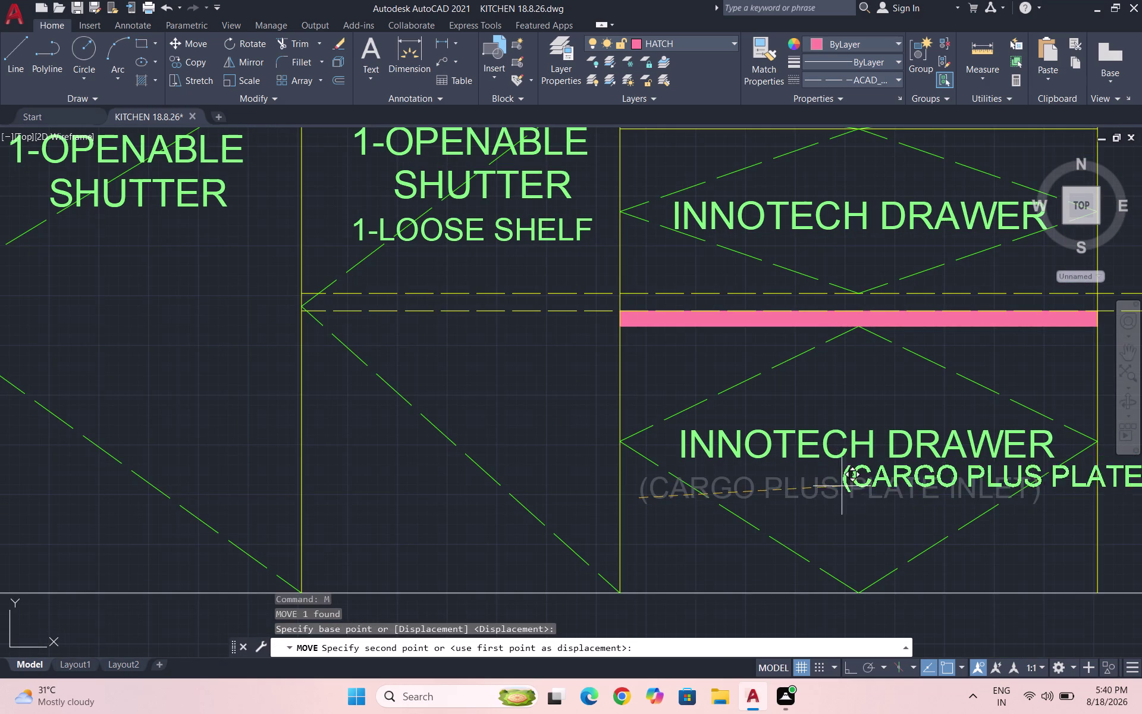
click(665, 495)
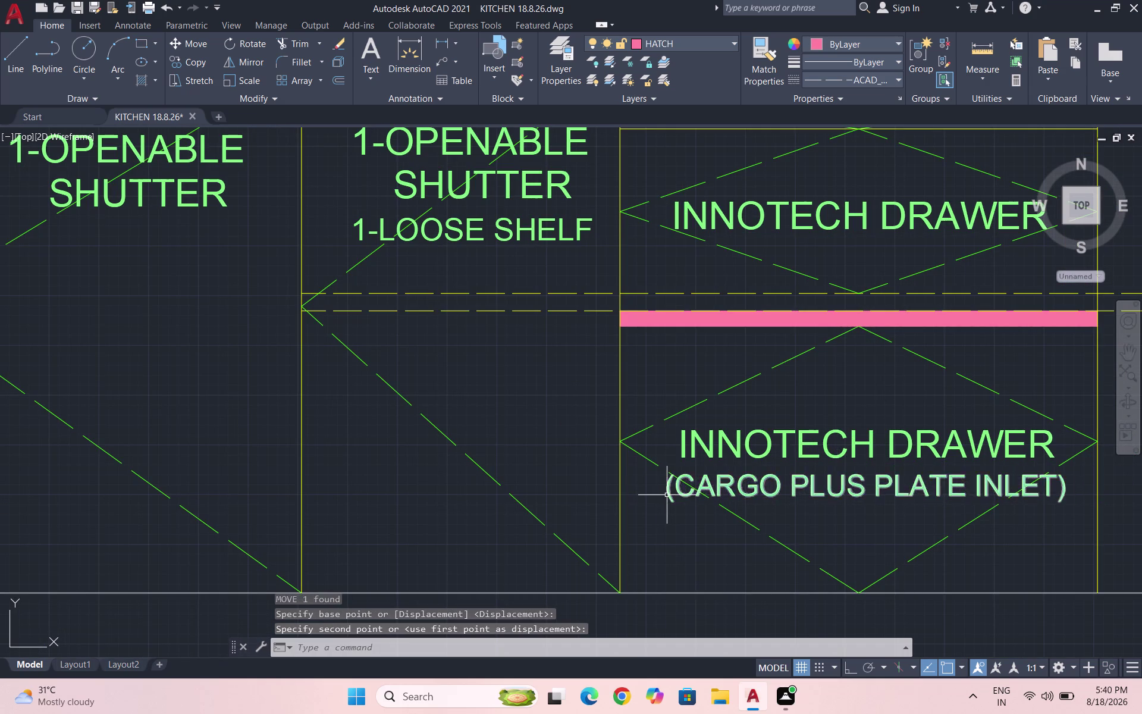
scroll(down, 3)
key(Escape)
key(ctrl+s)
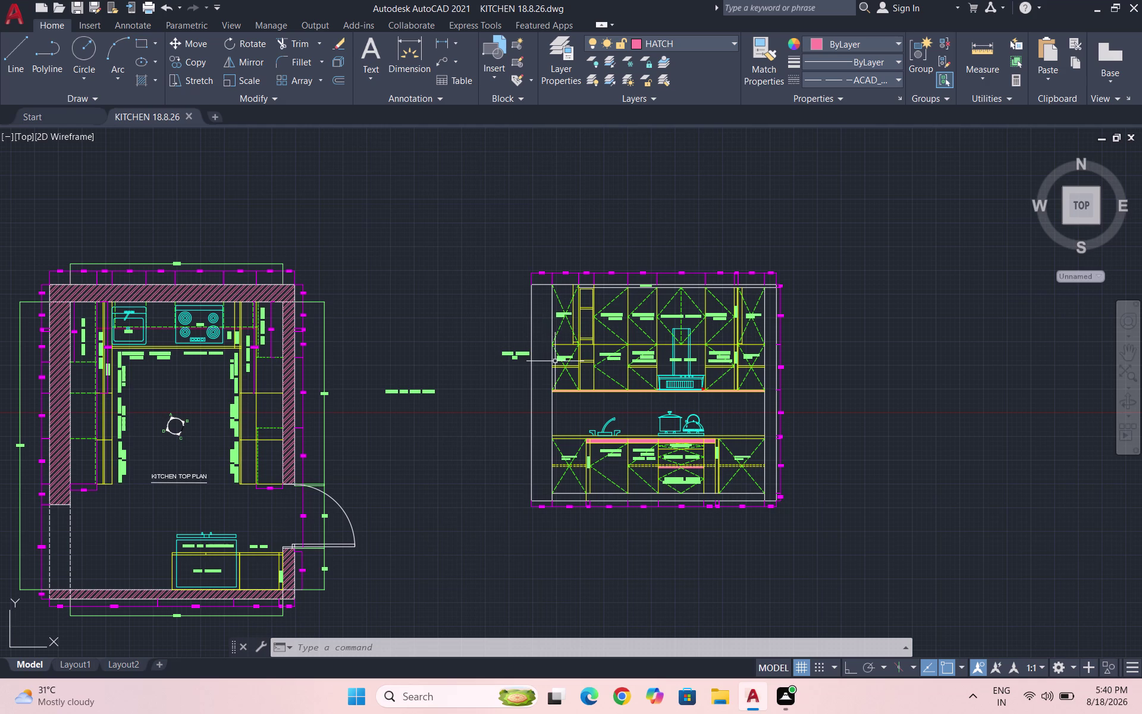
Copy the vertical BLIND CORNER UNIT label to the right of the kitchen plan.
scroll(up, 3)
scroll(down, 3)
scroll(up, 3)
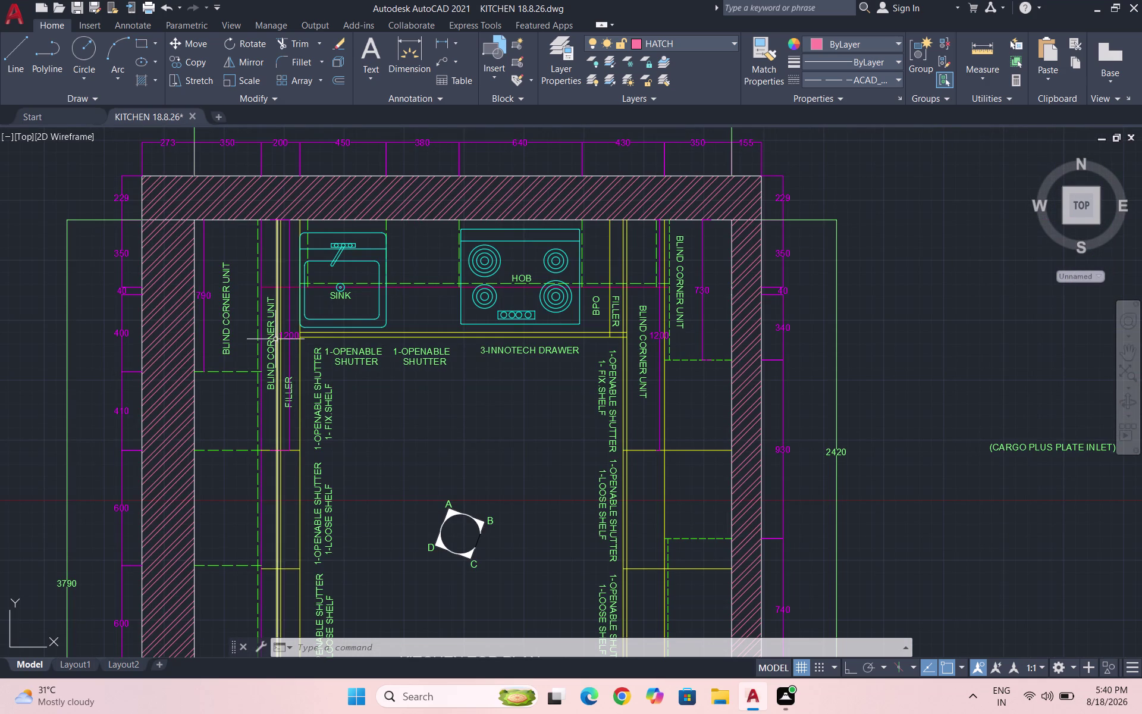
click(268, 336)
text(CO)
key(Return)
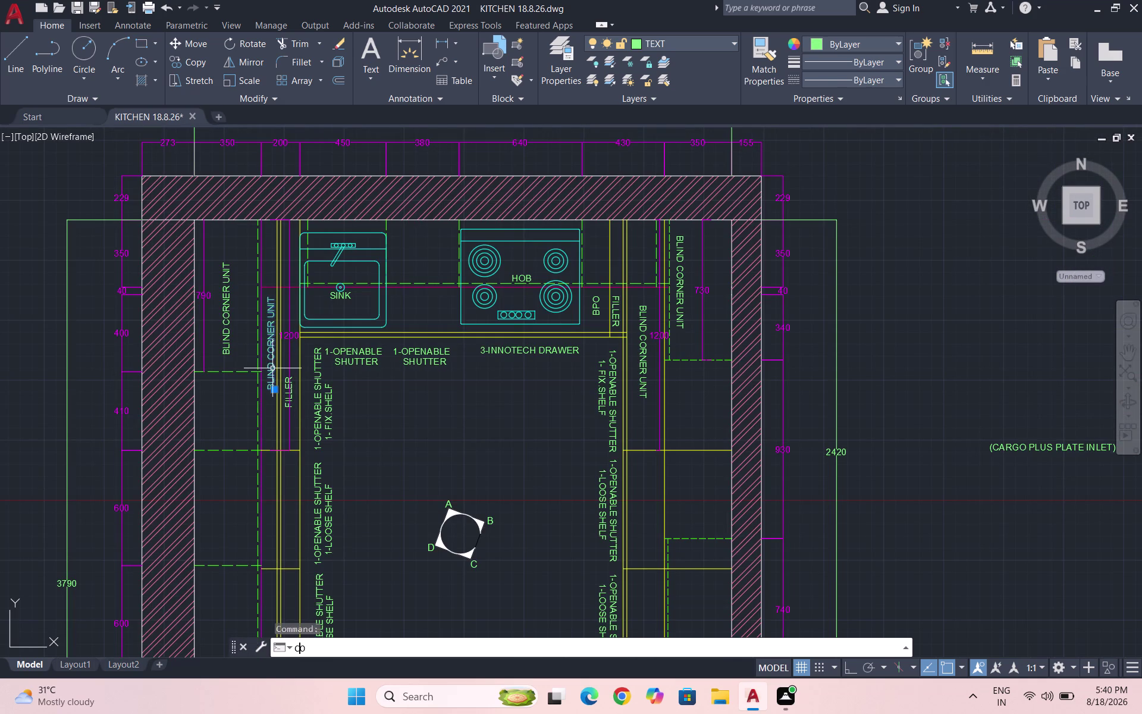
drag(271, 366, 281, 366)
scroll(down, 3)
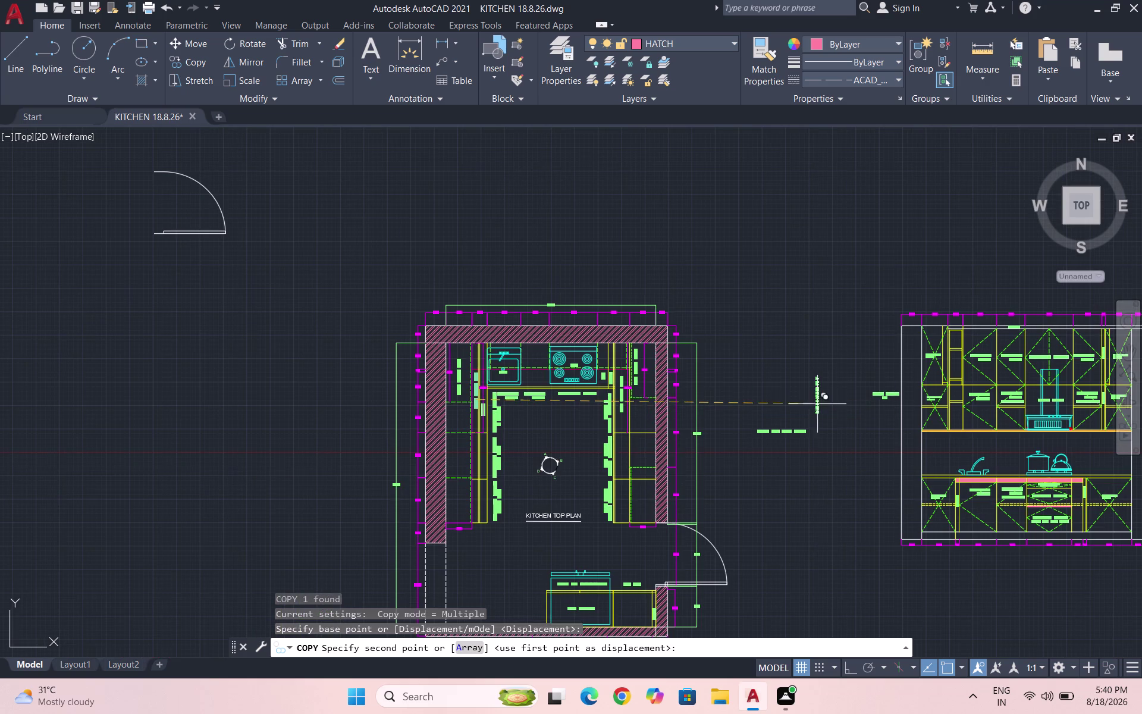
click(786, 402)
key(Escape)
scroll(up, 3)
Open the copied vertical label for editing and clear its BLIND CORNER UNIT wording.
double_click(746, 414)
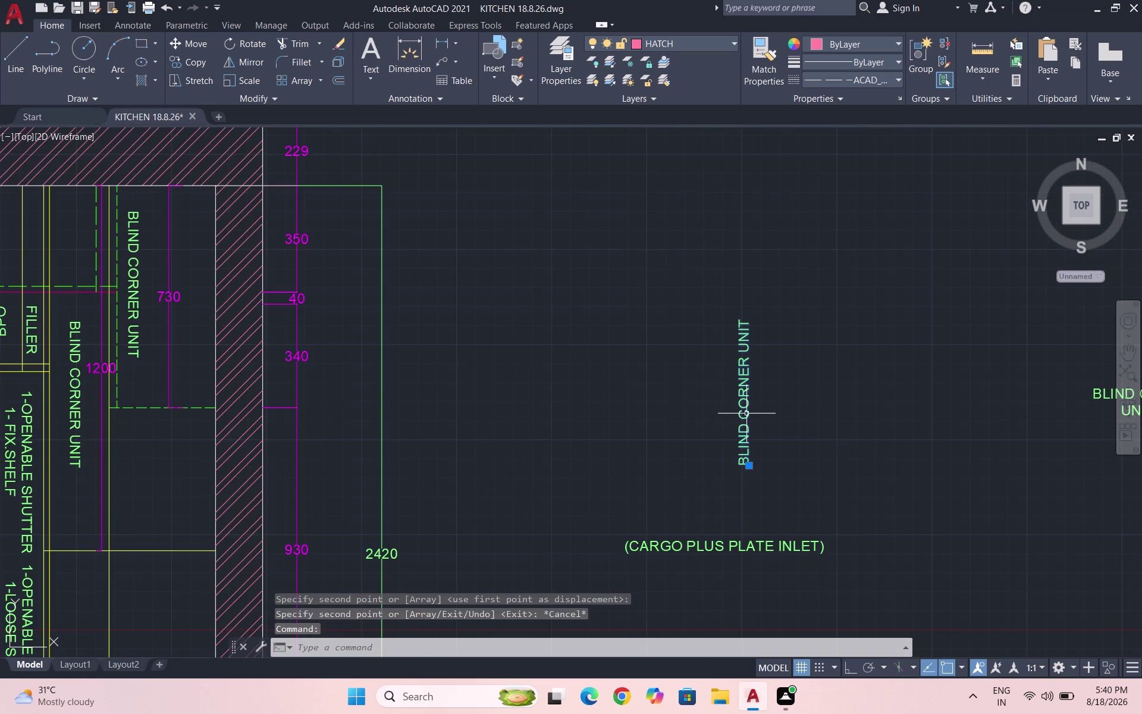
click(749, 413)
double_click(741, 411)
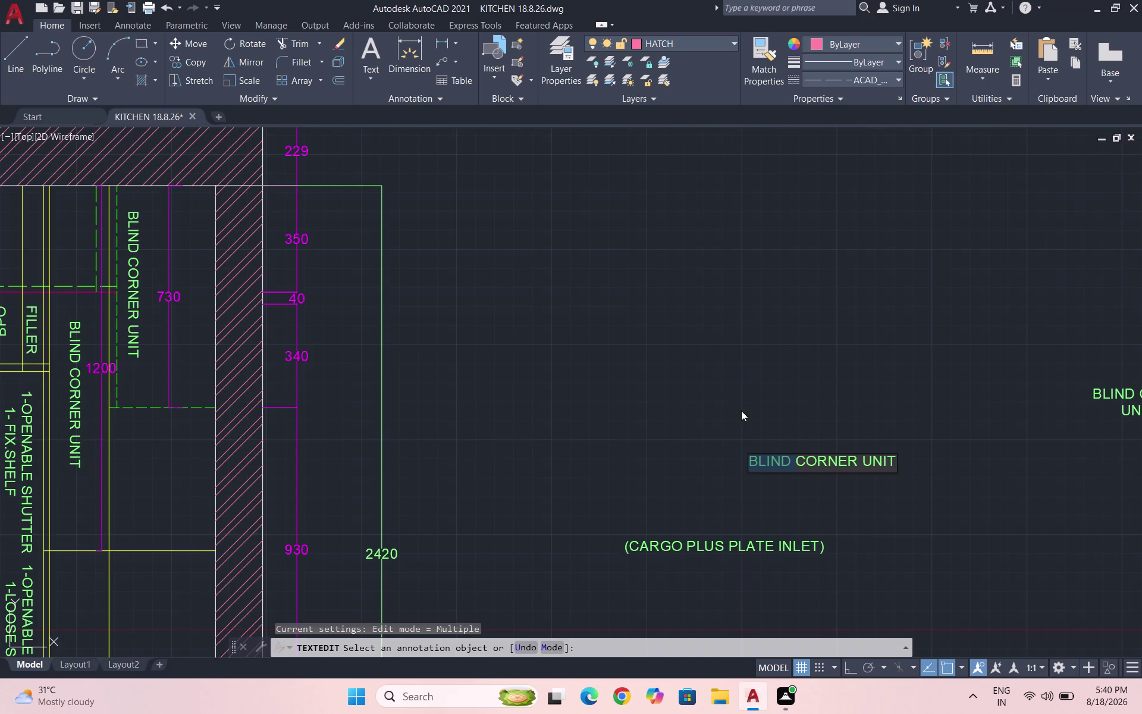
click(894, 464)
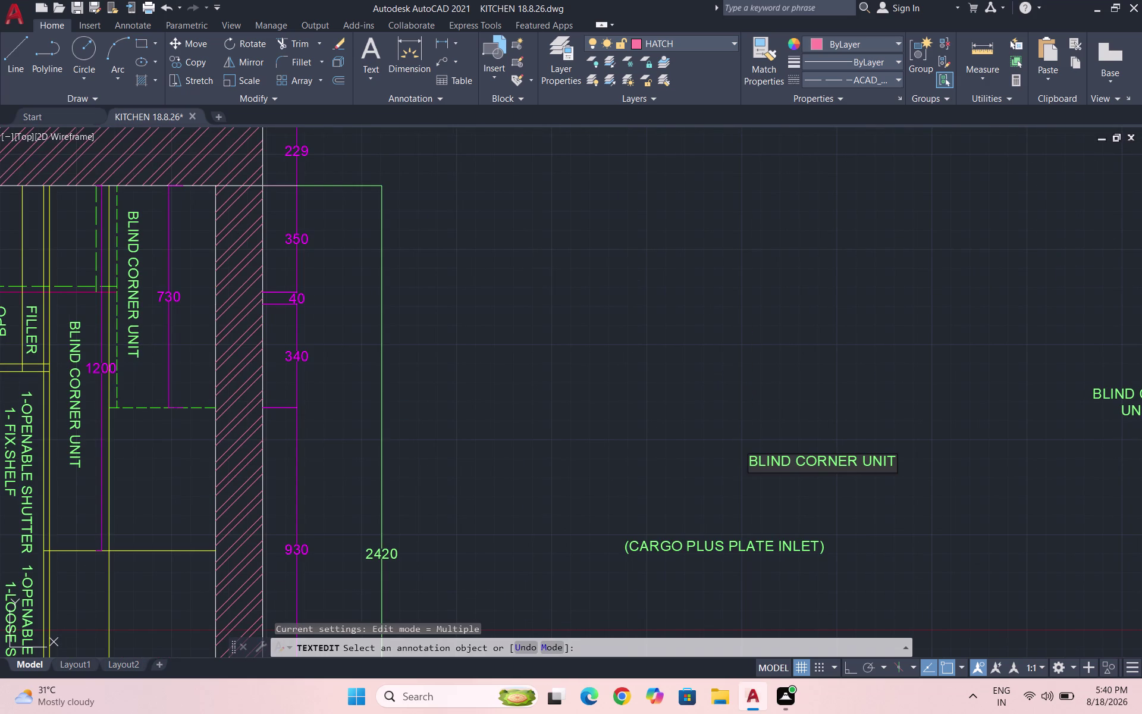
key(BackSpace)
key(BackSpace)
key(BackSpace)
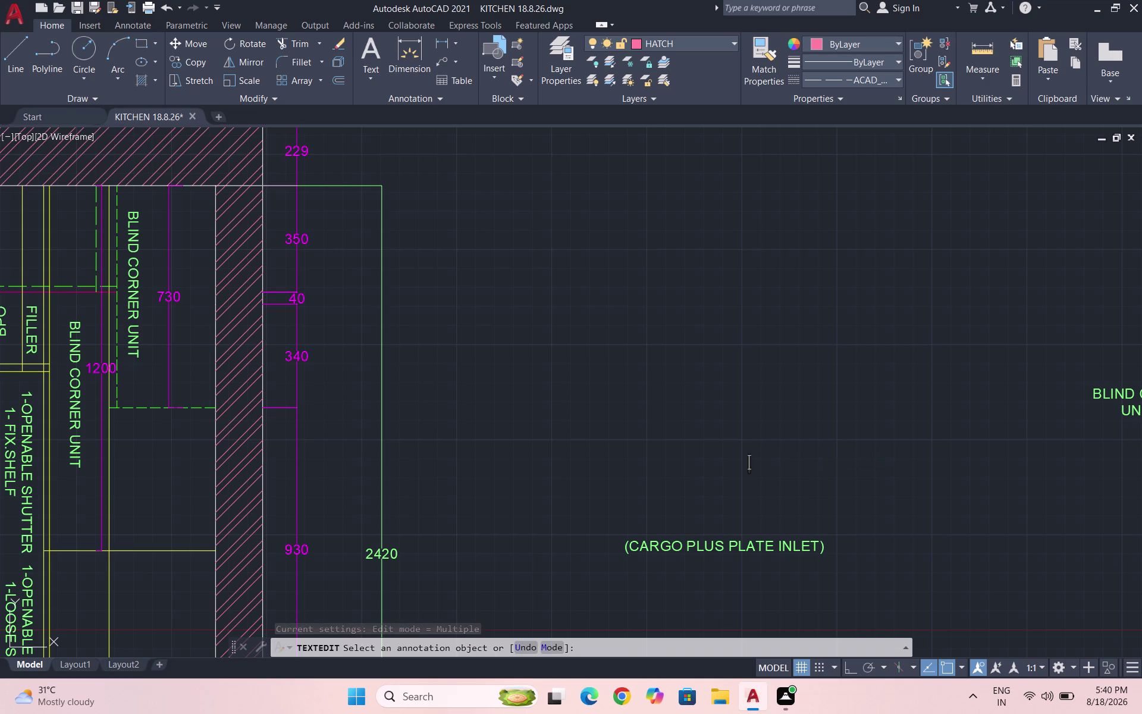
Type 'OPEN UNIT' as the copied label's new wording and close text editing.
text(O)
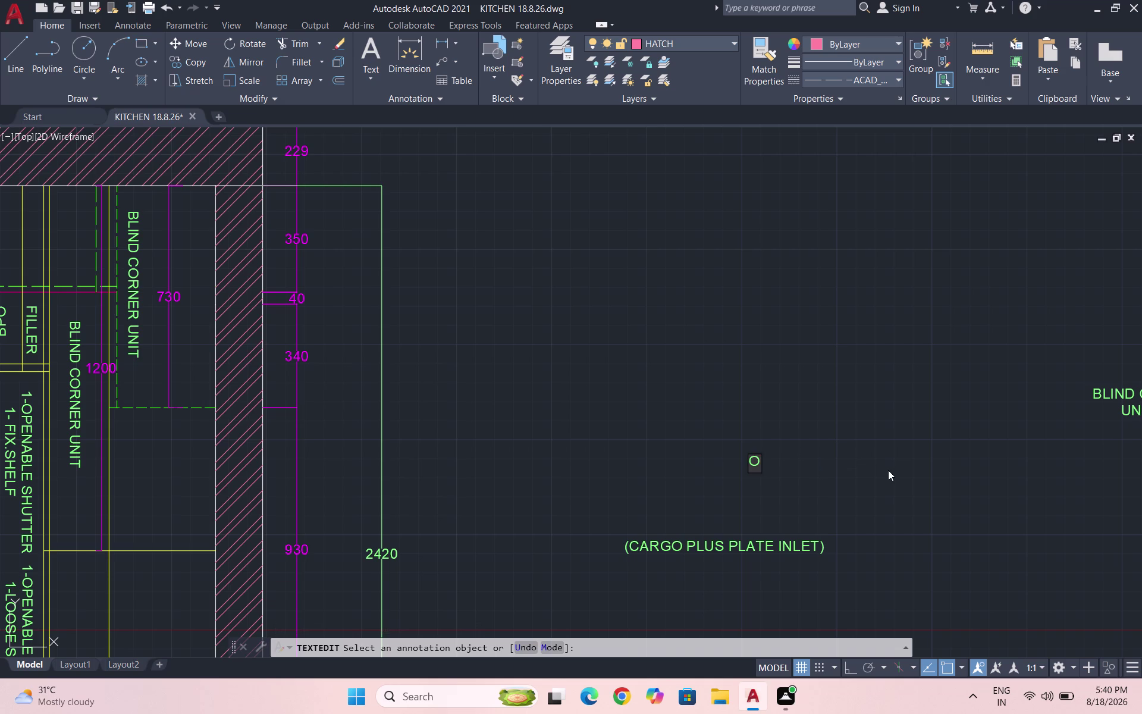
text(PEN UNTI)
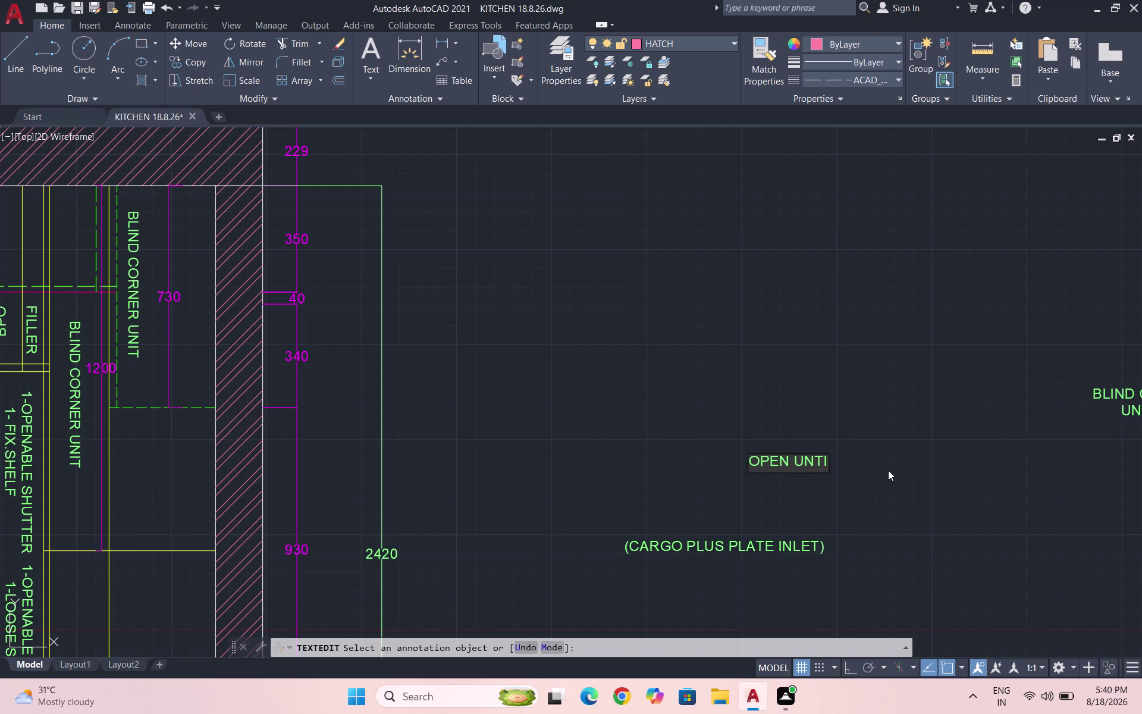
key(BackSpace)
key(BackSpace)
text(IT)
click(877, 492)
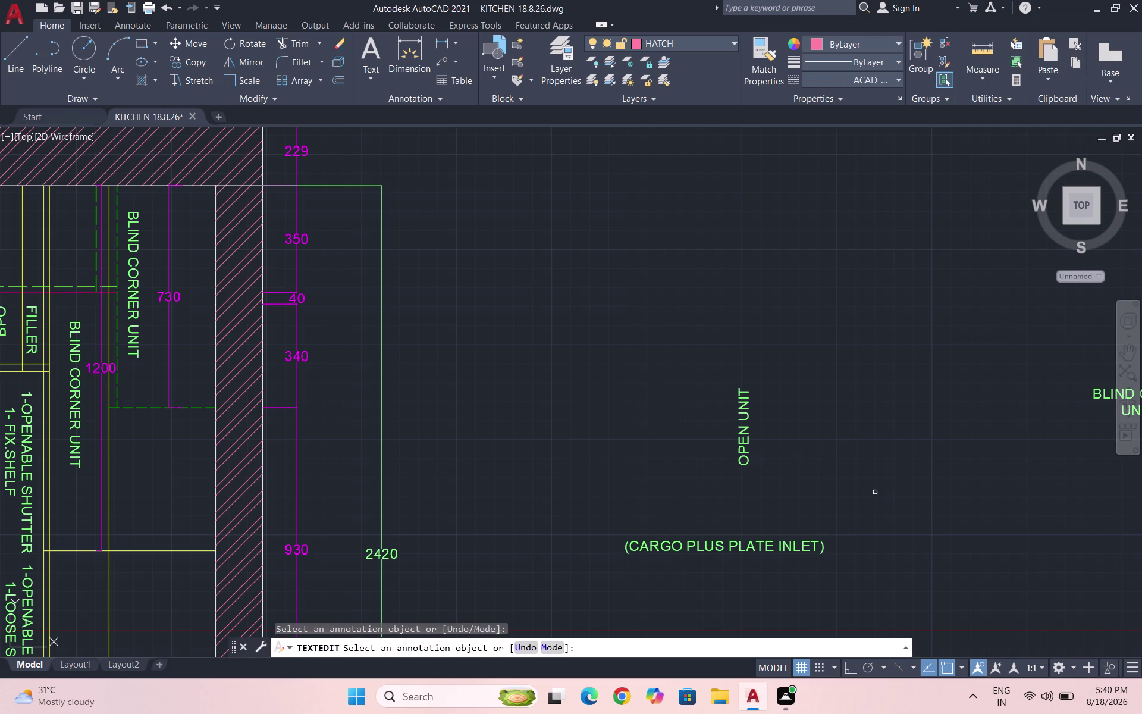
key(Escape)
drag(832, 469, 813, 457)
click(728, 378)
Copy the OPEN UNIT label into the elevation's narrow open cabinet column.
text(CO)
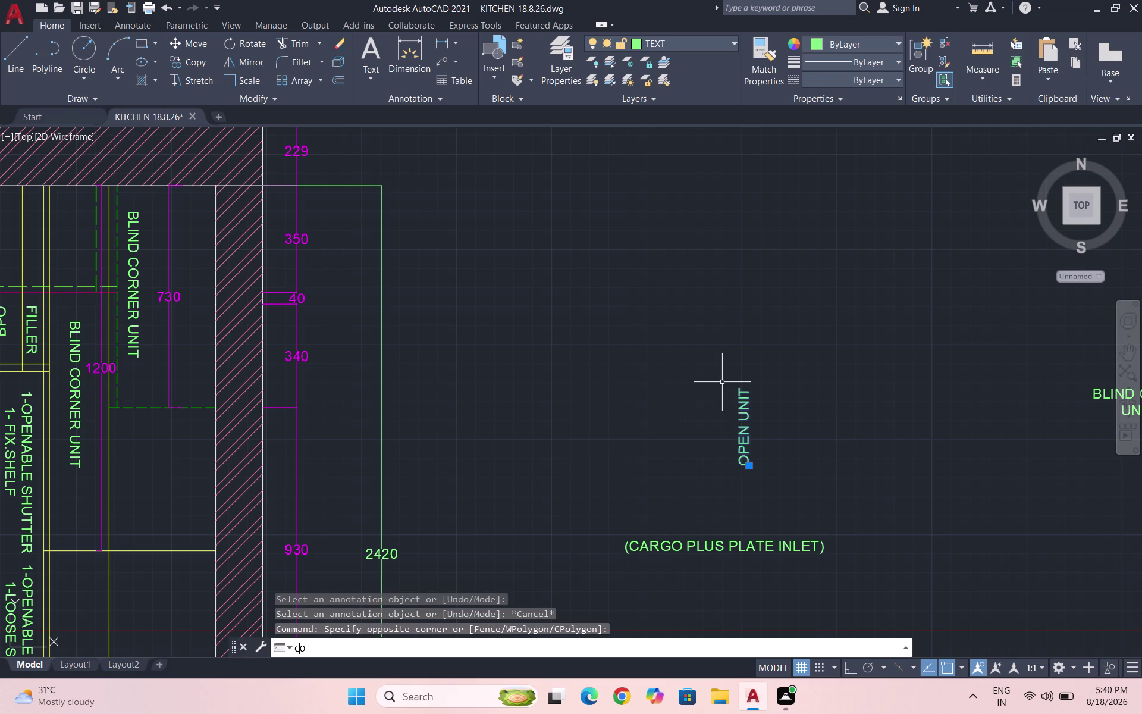
key(Return)
scroll(down, 3)
click(728, 410)
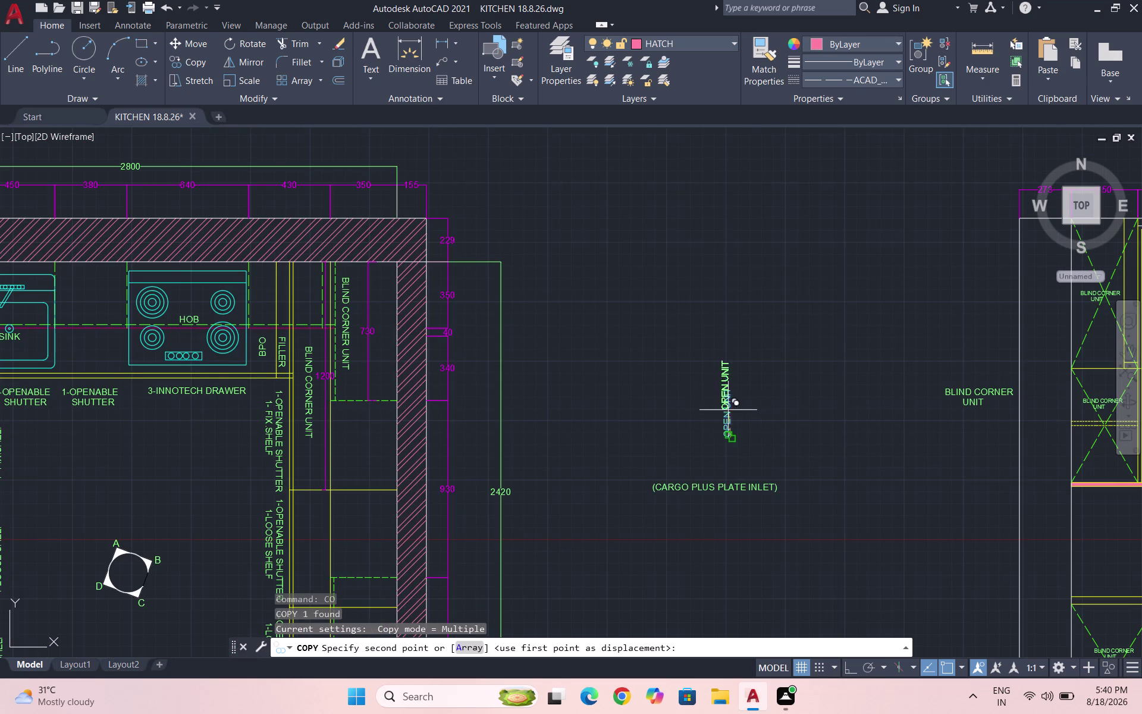
scroll(down, 3)
scroll(up, 3)
scroll(up, 3)
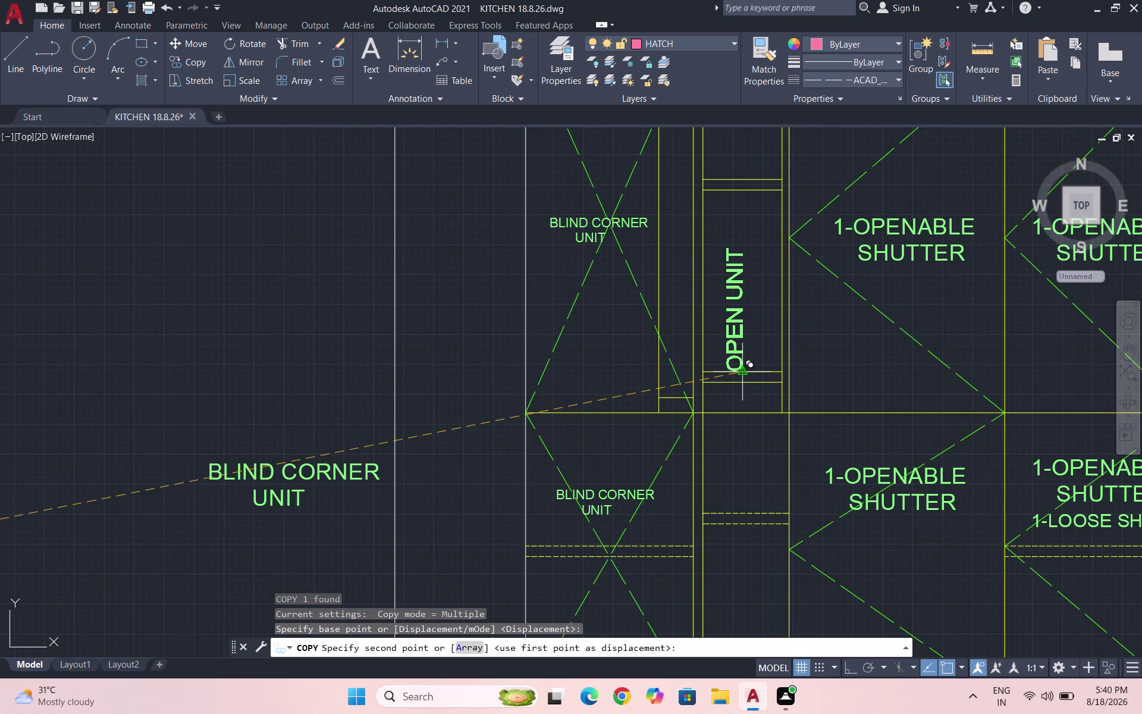
scroll(down, 3)
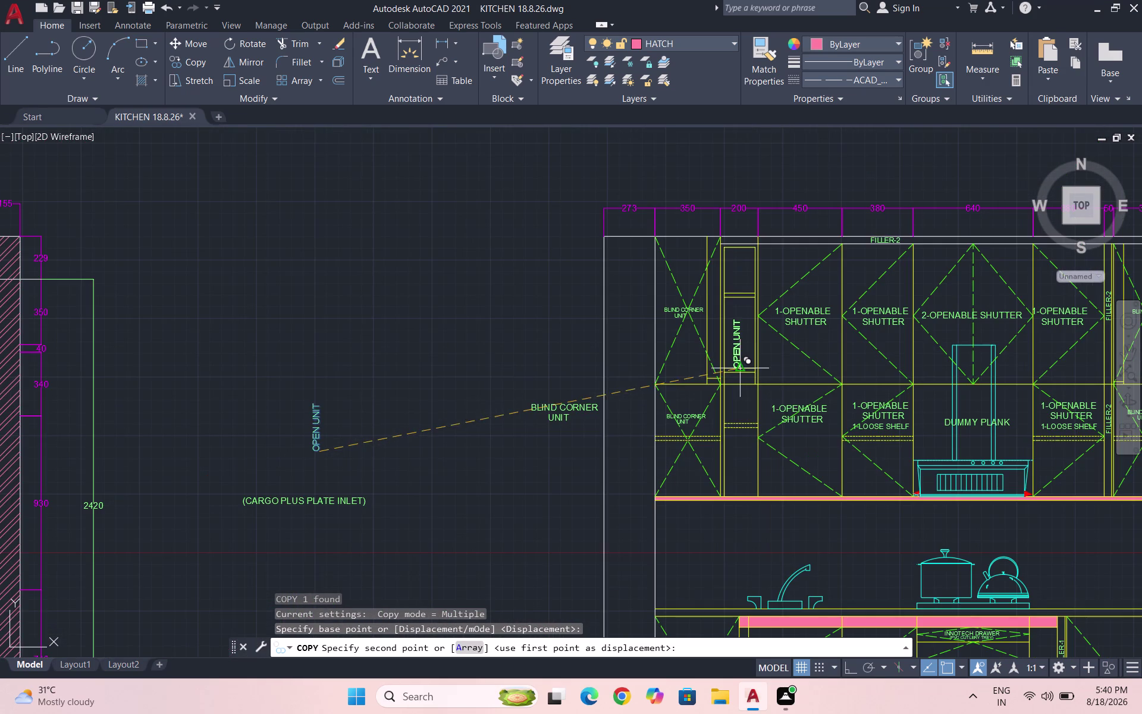
scroll(up, 3)
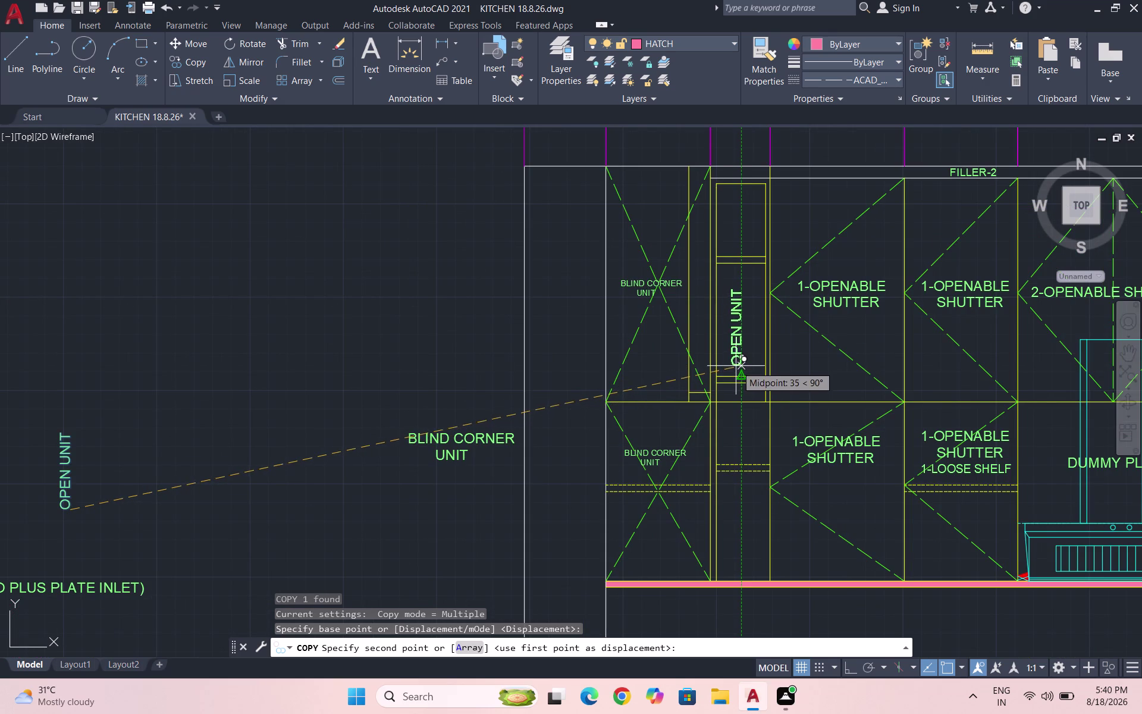
scroll(up, 3)
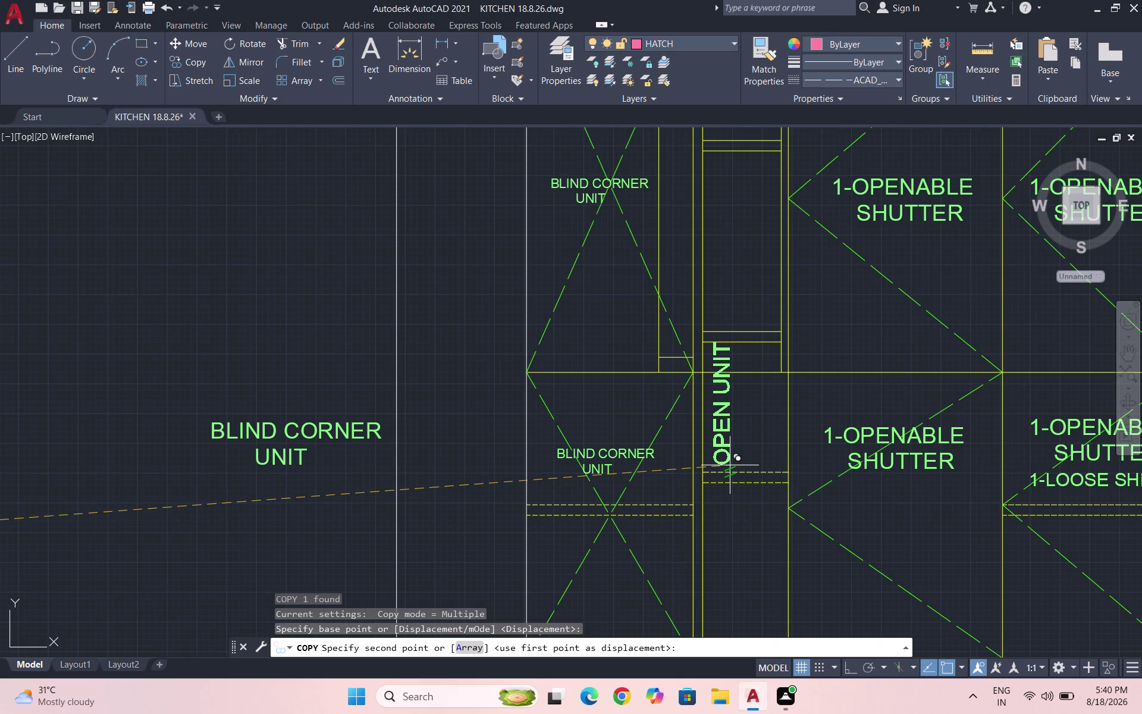
click(730, 465)
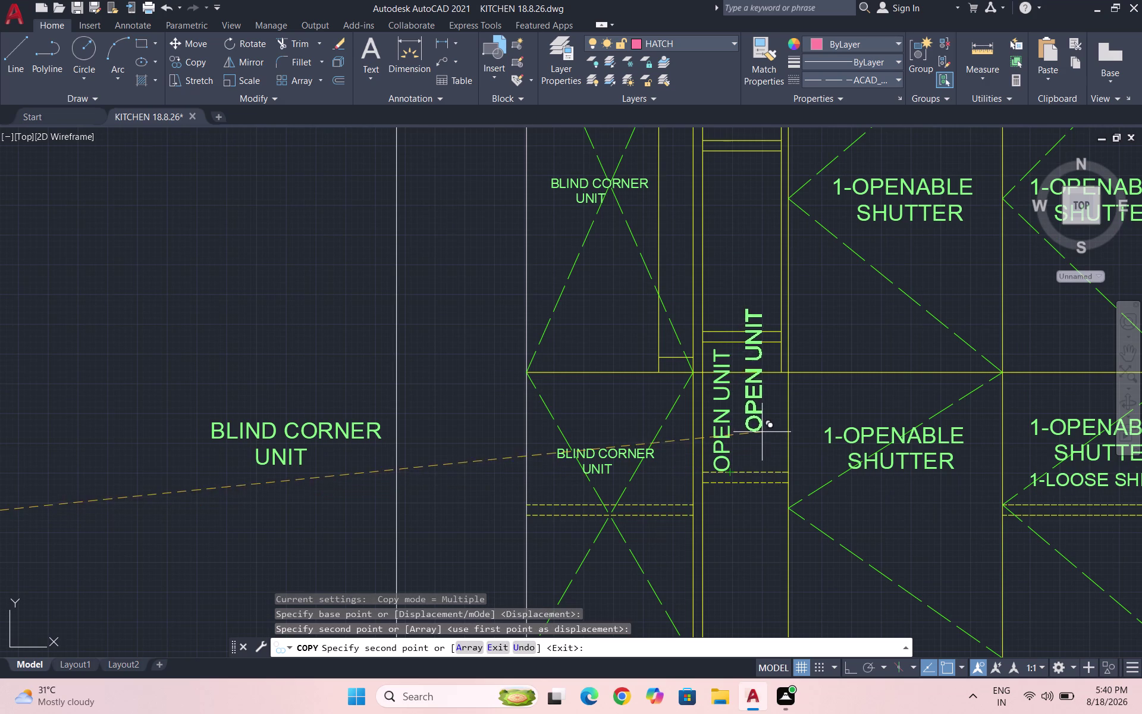
key(Escape)
Trim the stray lines crossing the OPEN UNIT cabinet column with fence cuts.
text(TR)
key(Return)
key(Return)
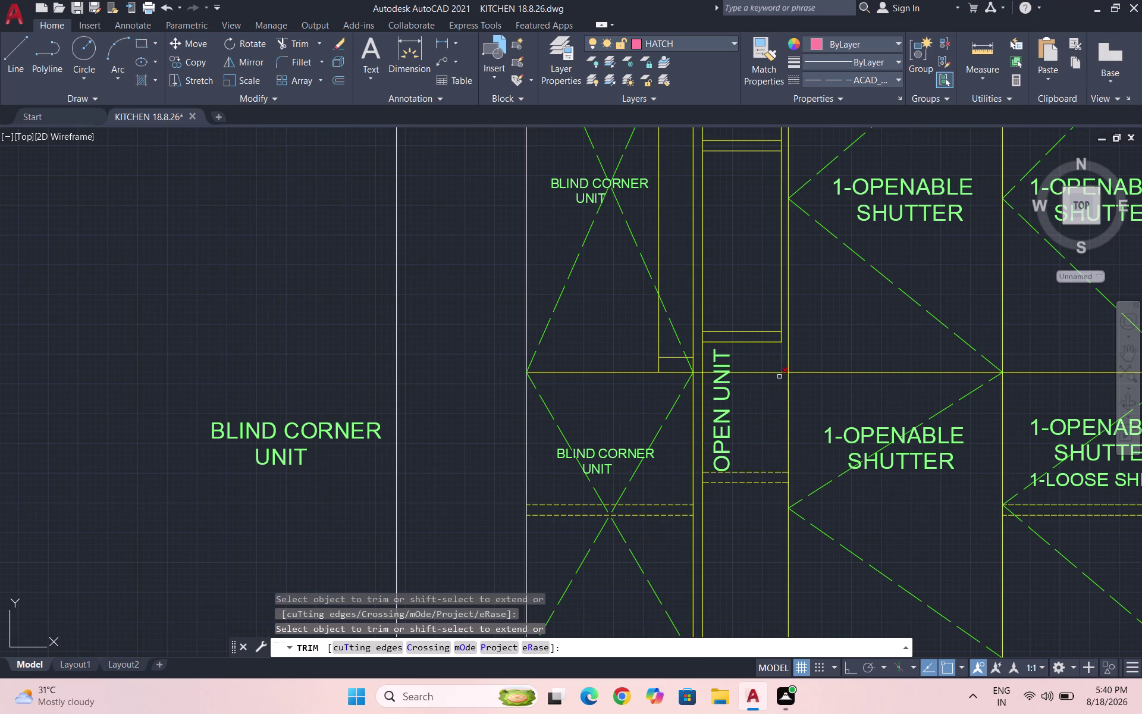
drag(763, 369, 764, 393)
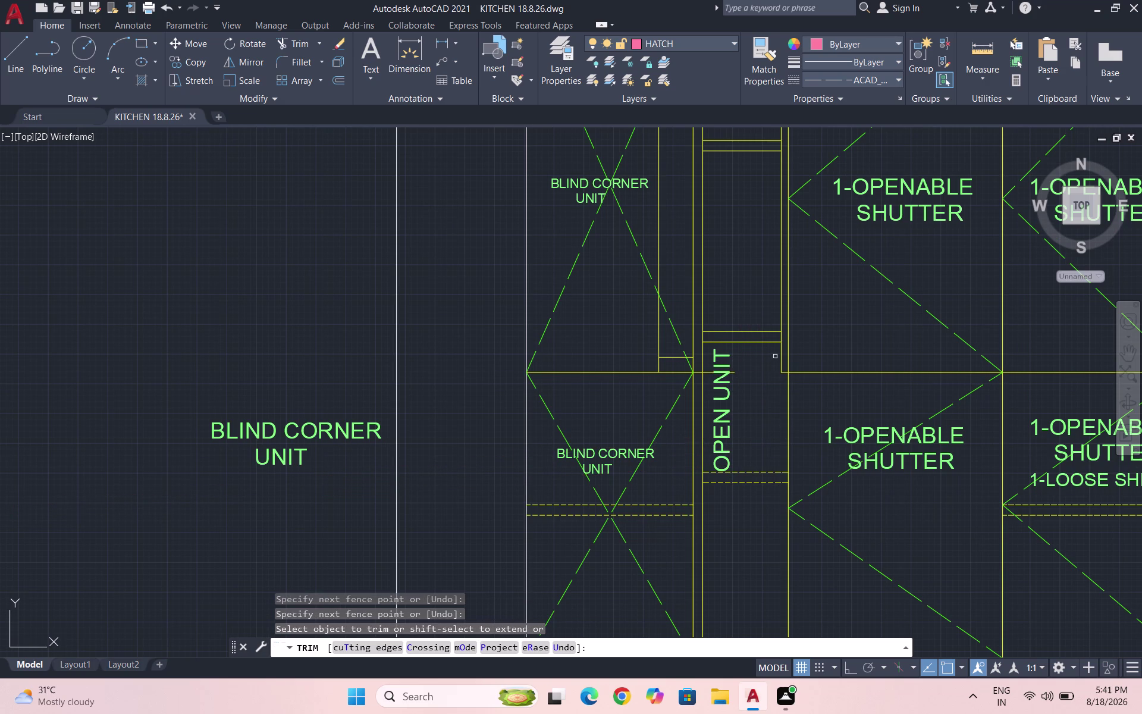
drag(782, 362, 784, 384)
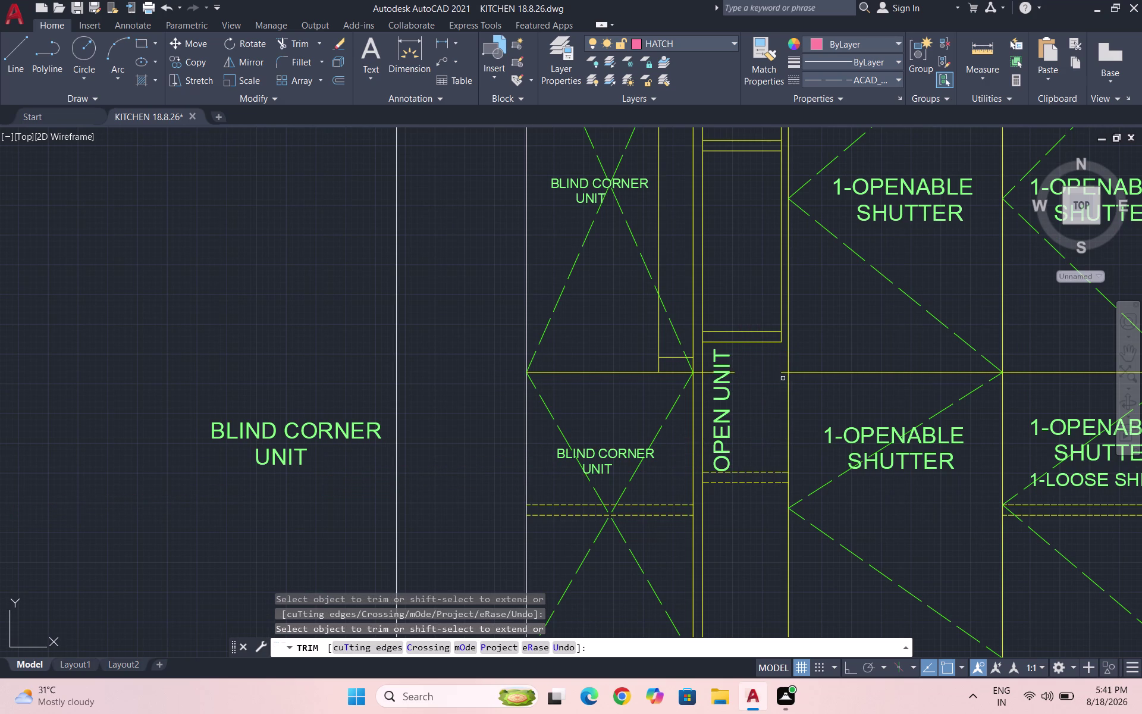
click(782, 371)
click(704, 372)
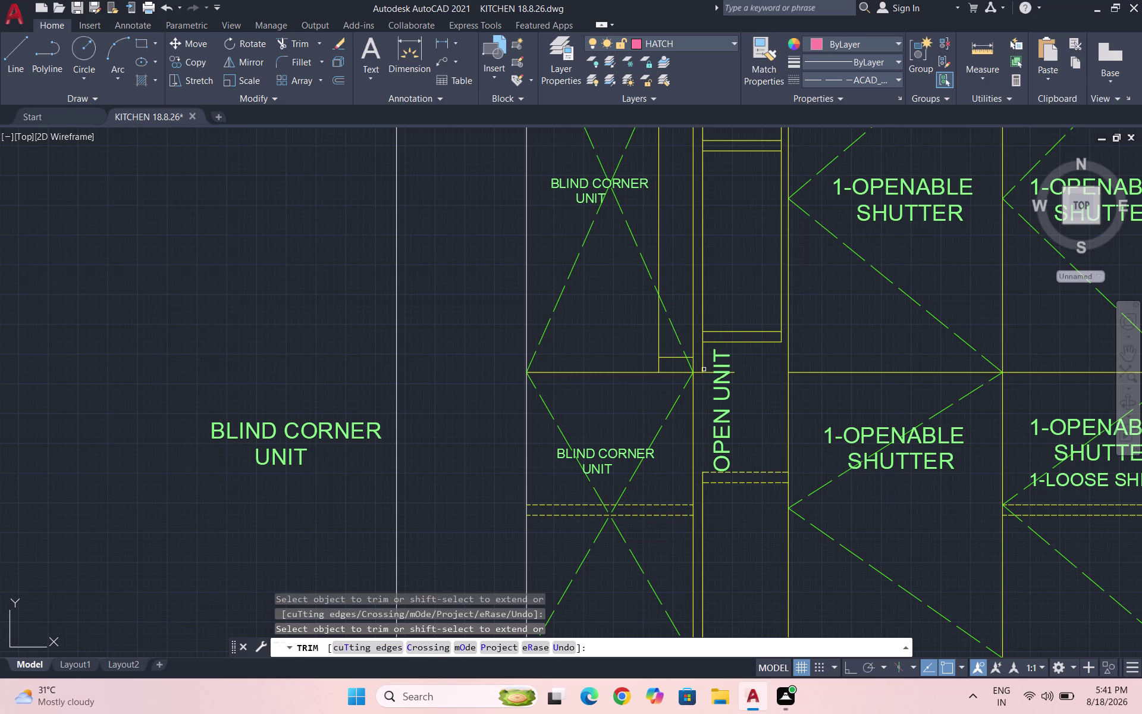
click(703, 362)
click(702, 375)
click(707, 360)
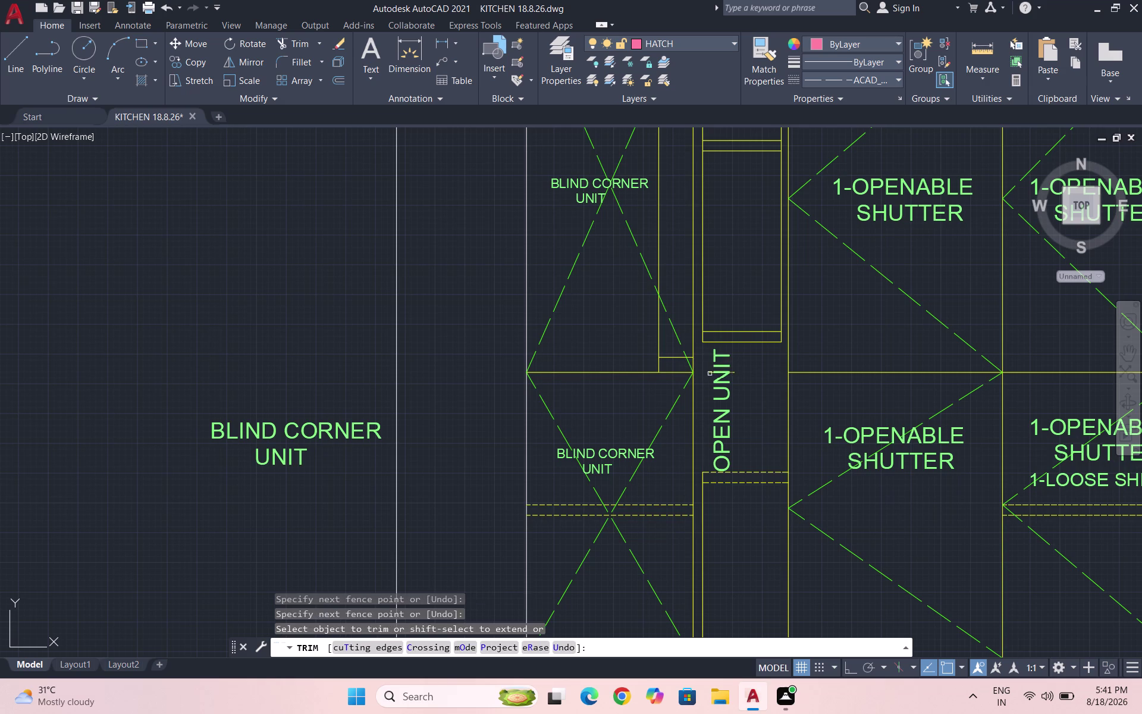
scroll(up, 3)
drag(756, 377, 759, 406)
key(Escape)
scroll(down, 3)
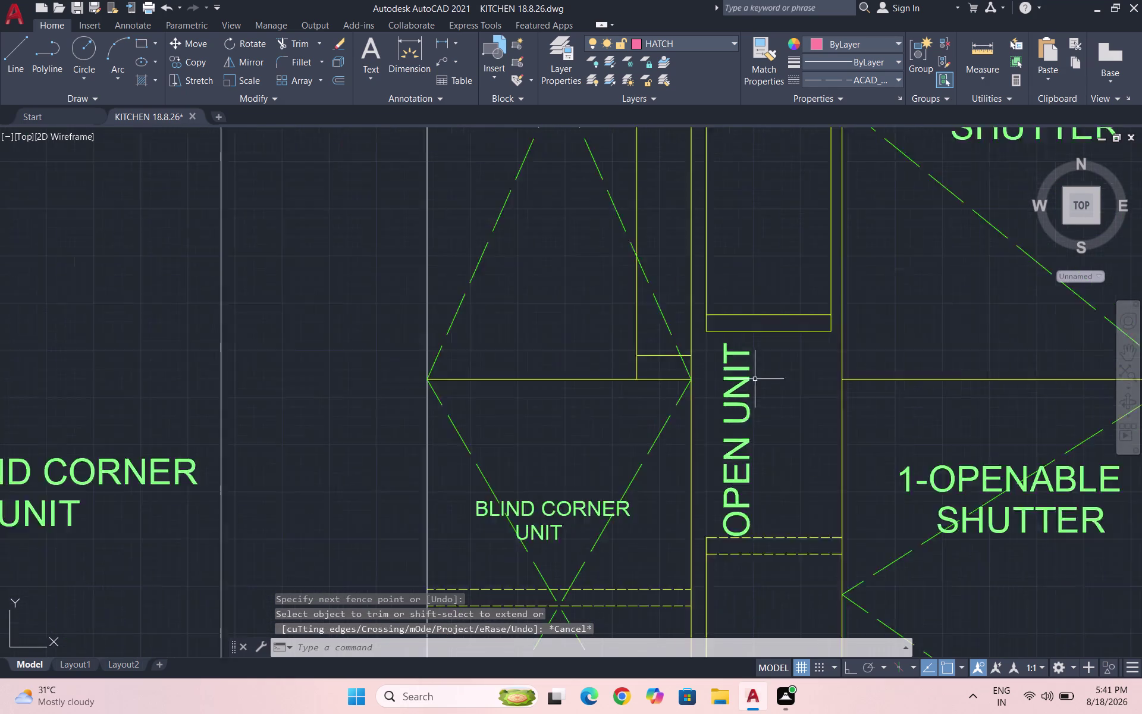
scroll(down, 3)
Retype the spare OPEN UNIT label as 'FIX. SHELVES SHOULD BE EQ.SPACE' and select it.
scroll(up, 3)
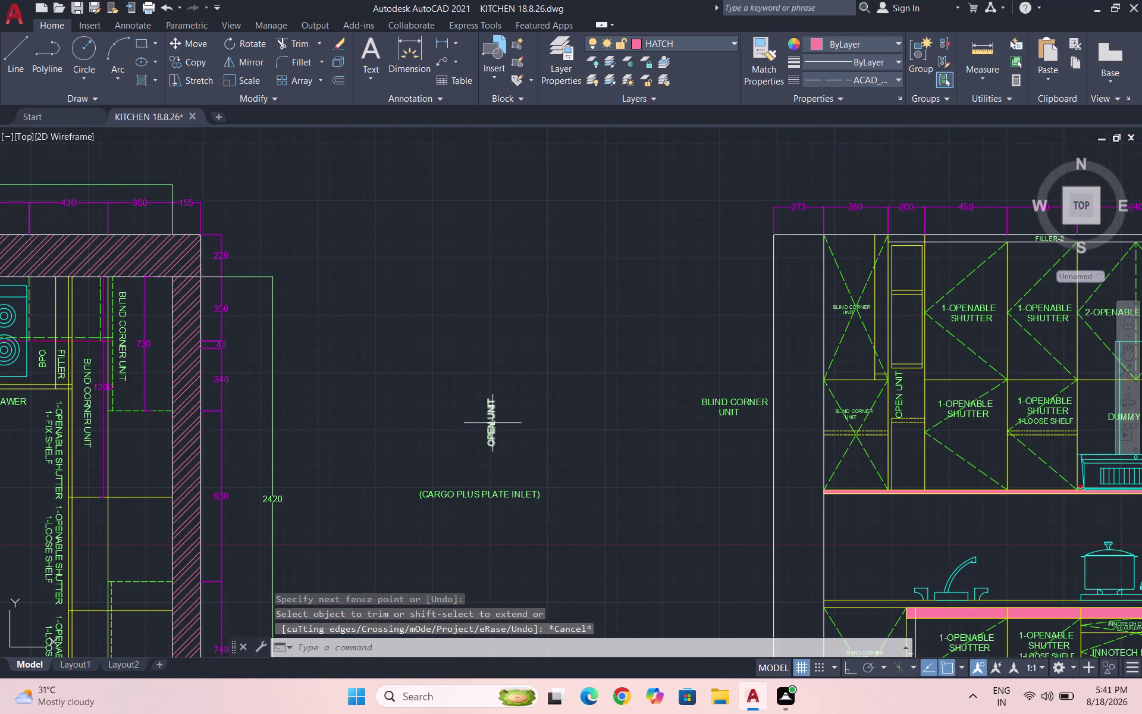
double_click(492, 423)
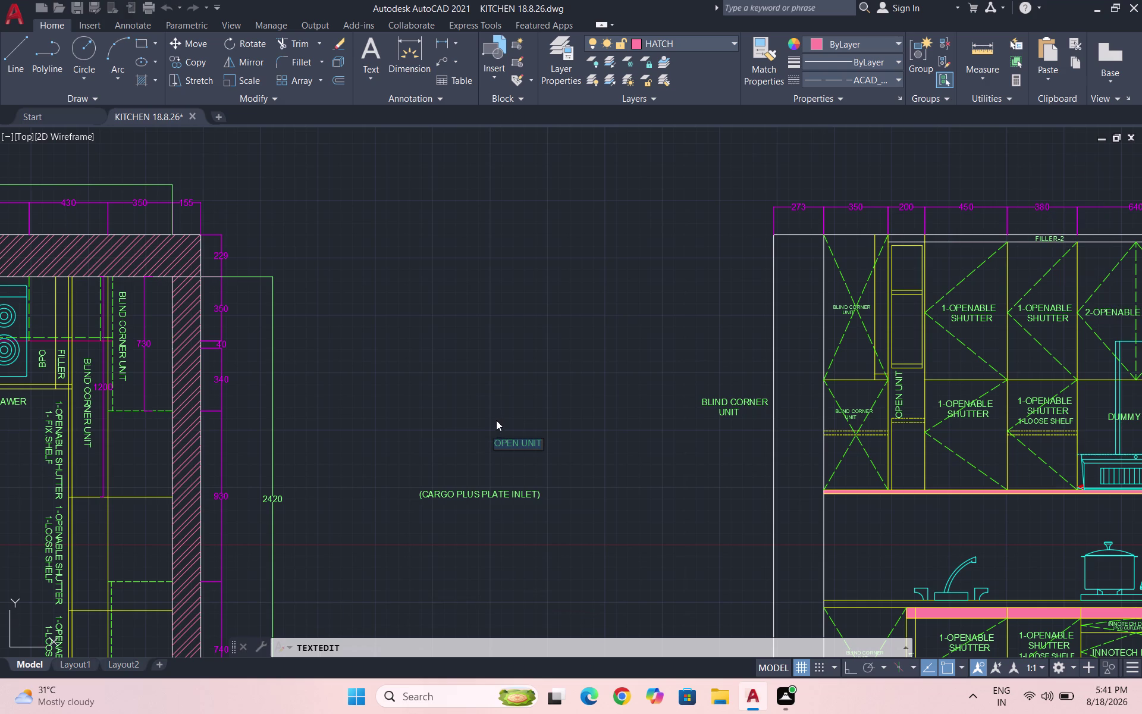
scroll(up, 3)
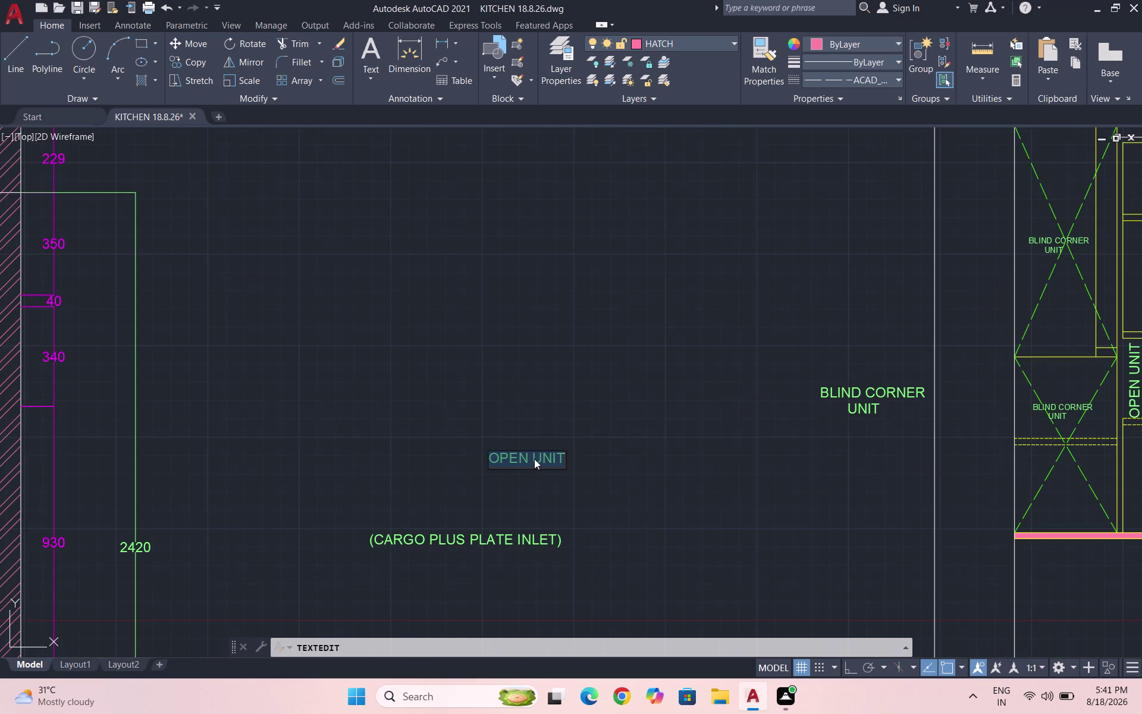
key(f)
text(I)
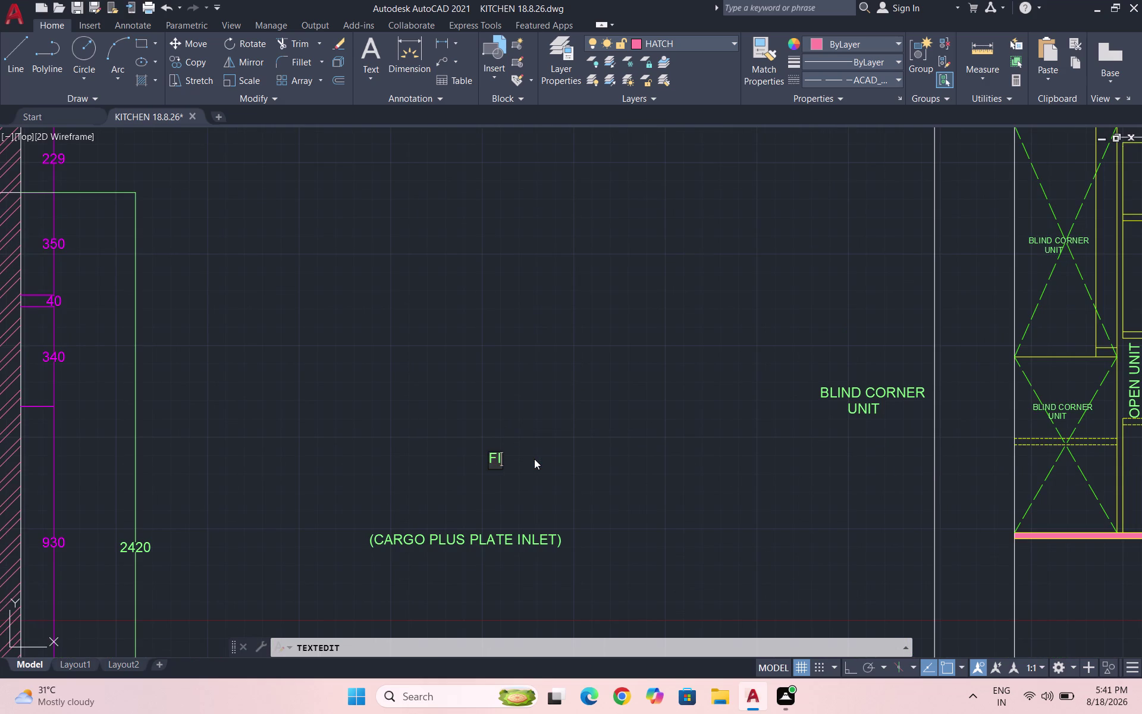
text(X.)
key(space)
text(SH)
text(EL)
text(VES)
key(space)
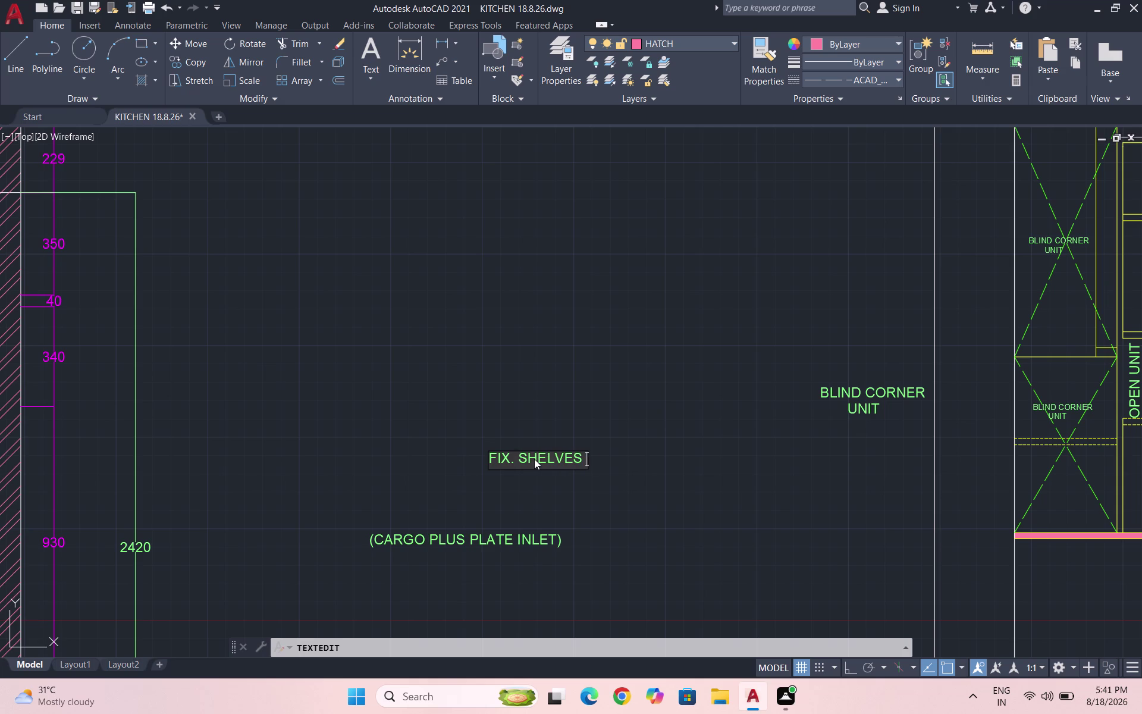
text(SHOULD)
key(space)
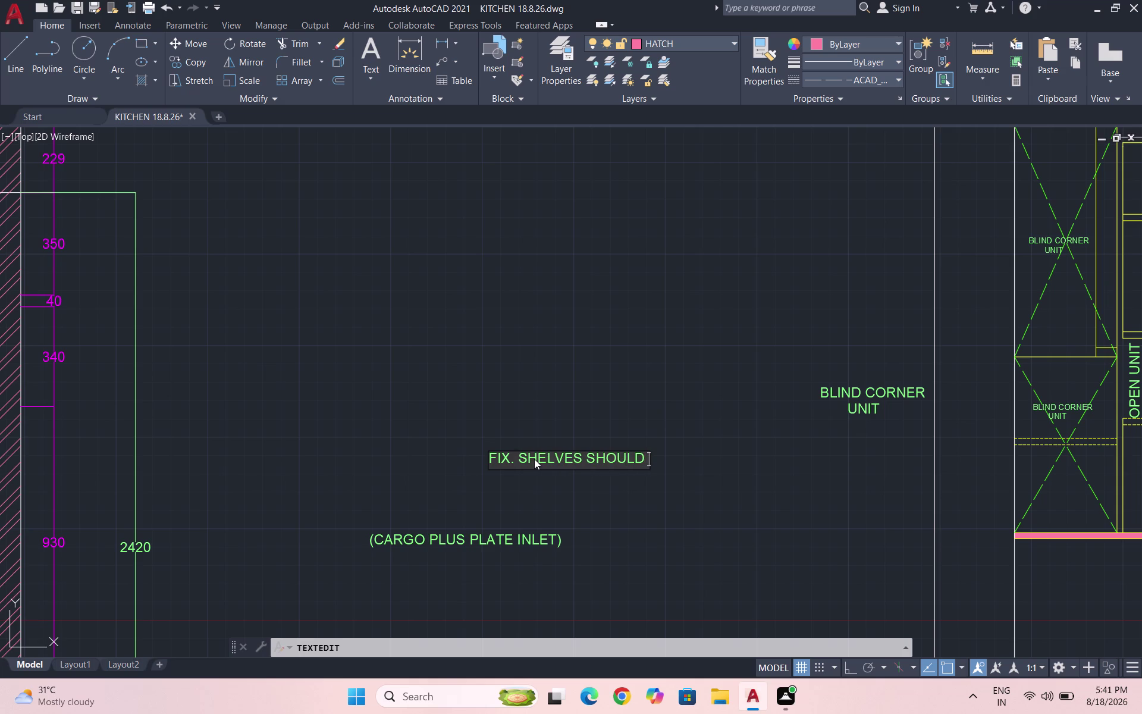
text(BE)
key(space)
text(E)
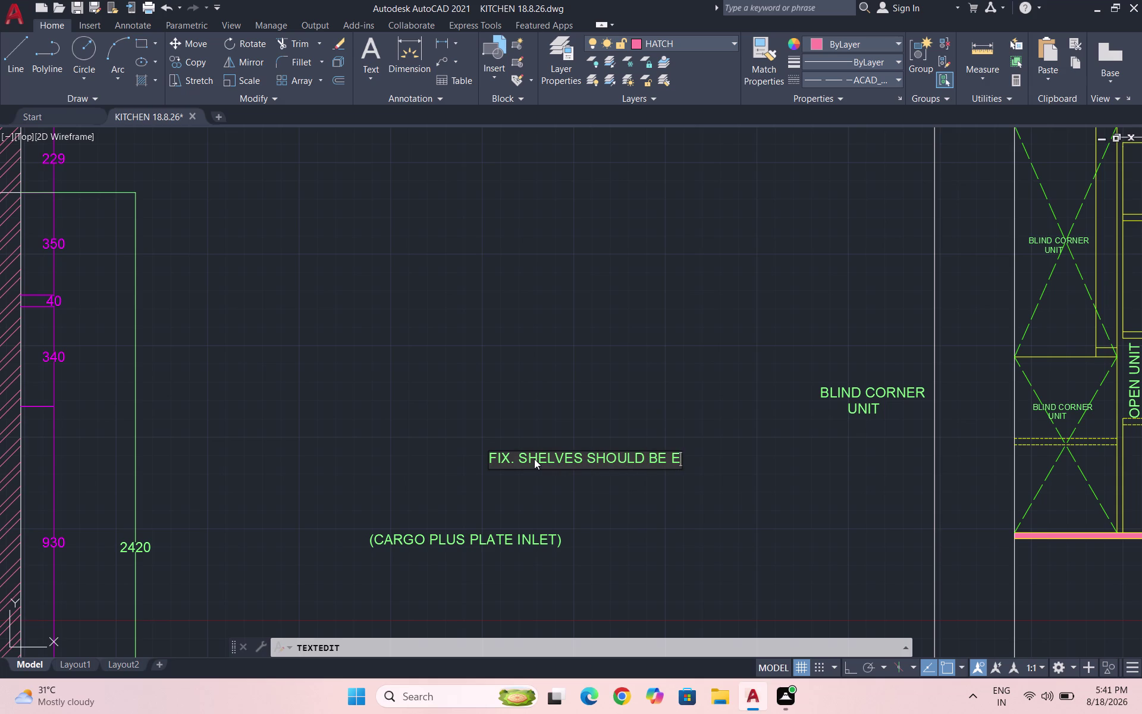
text(Q.)
text(S)
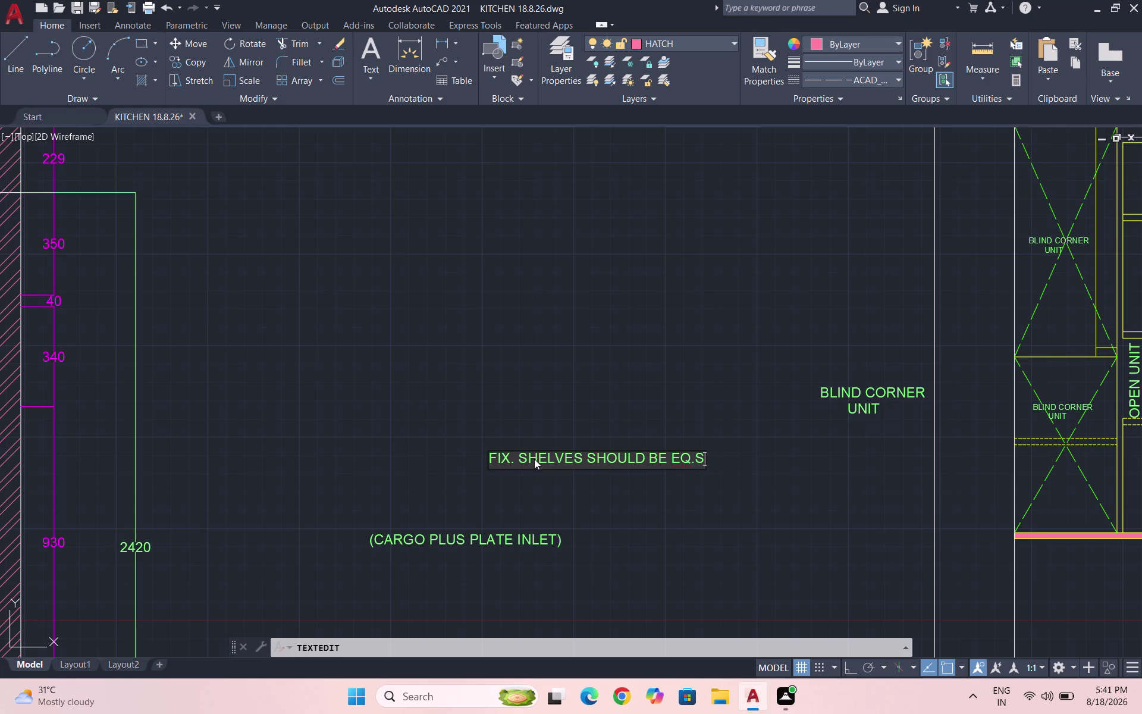
text(PACE)
click(760, 530)
key(Escape)
drag(546, 309, 532, 303)
click(446, 269)
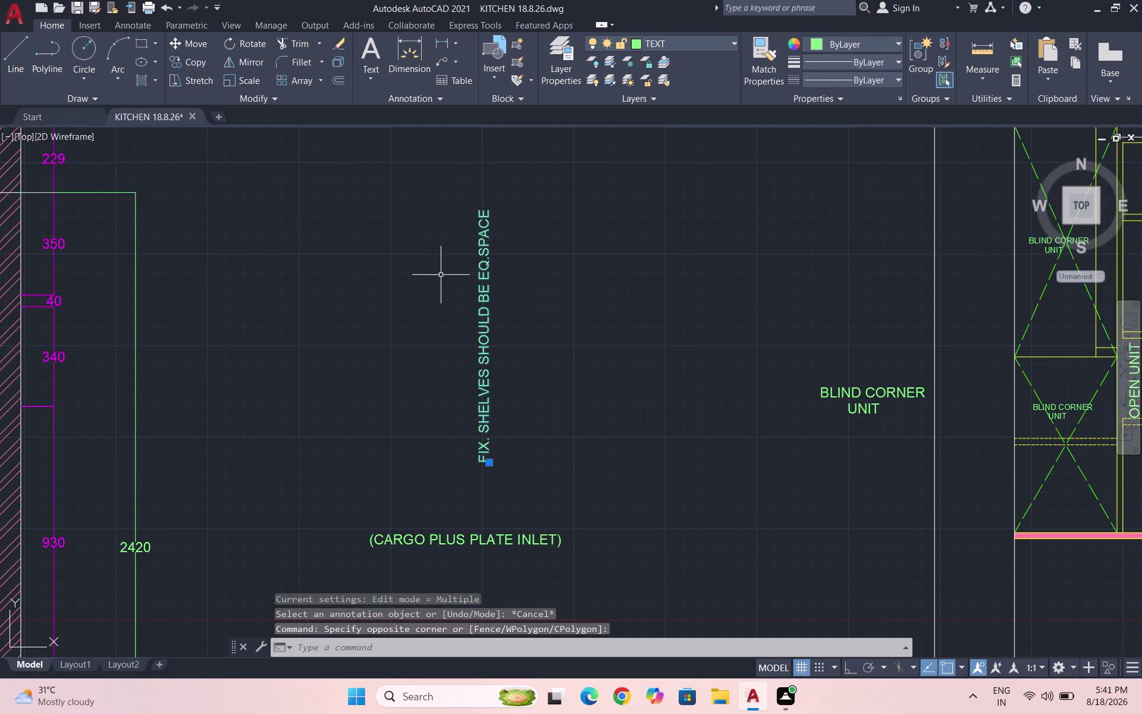
Copy the shelf note beside the OPEN UNIT cabinet in the elevation.
text(CPO)
key(BackSpace)
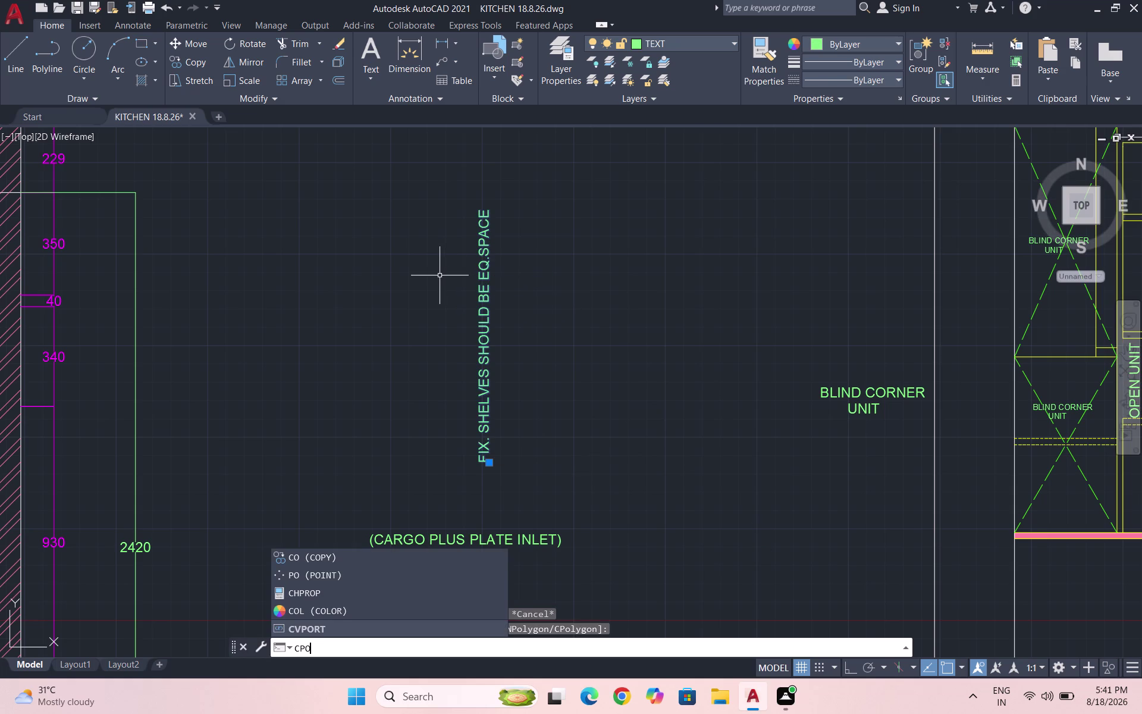
key(BackSpace)
key(o)
key(Return)
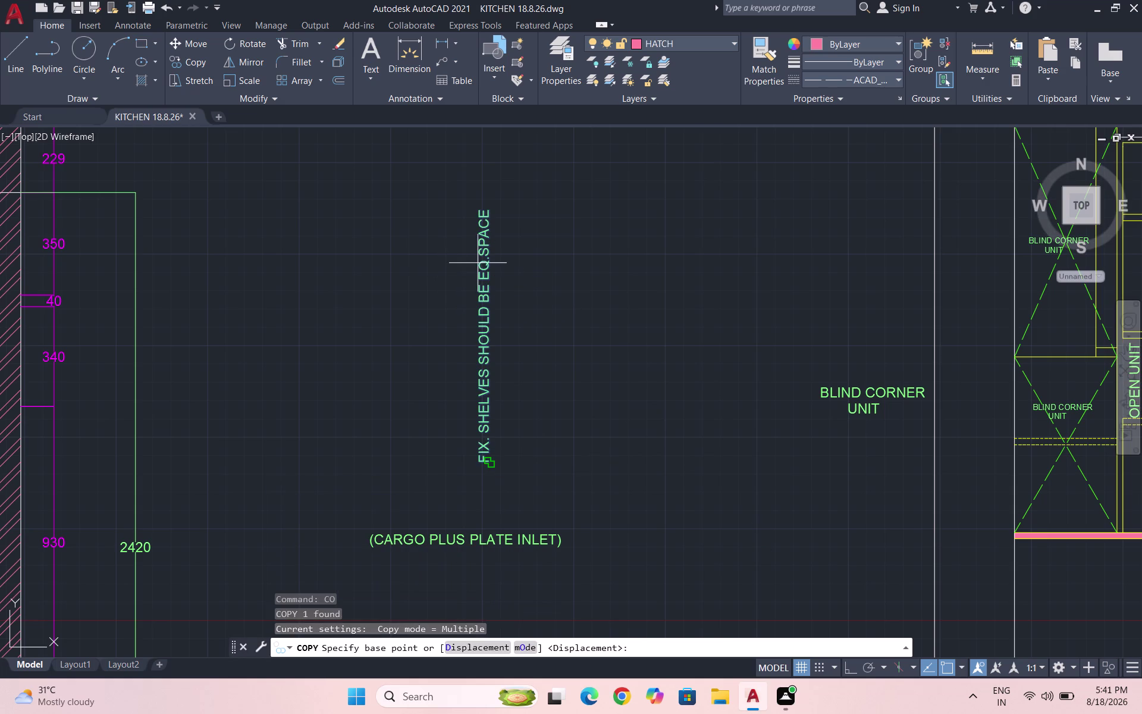
scroll(down, 3)
click(485, 288)
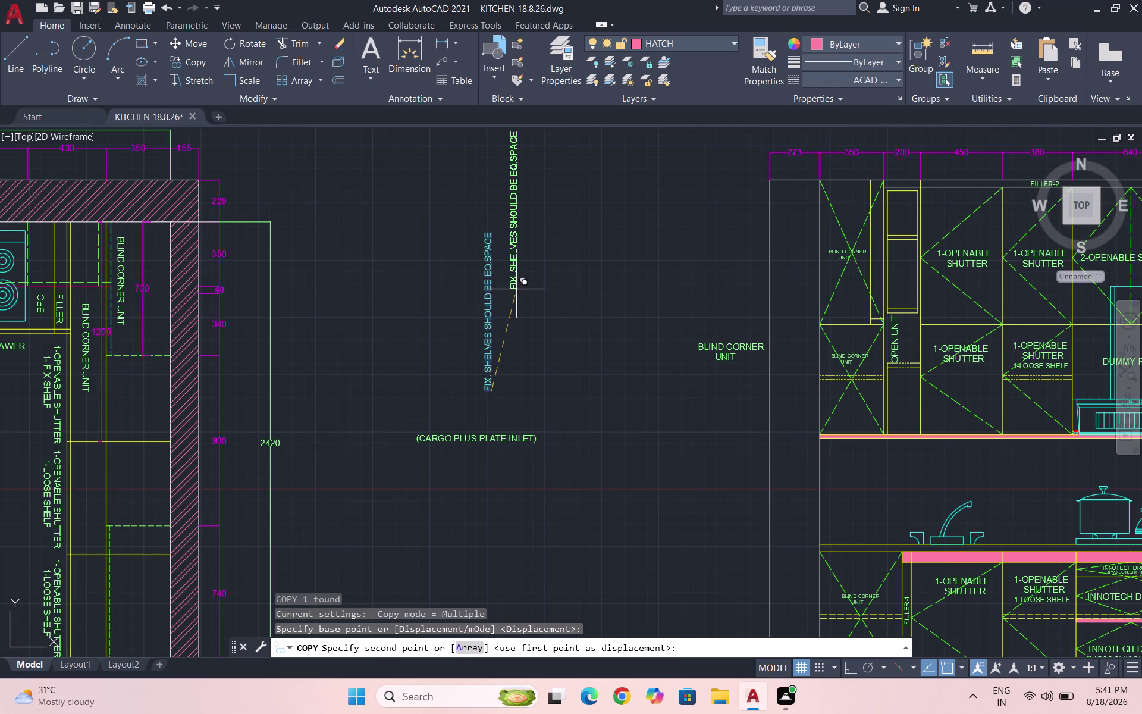
scroll(up, 3)
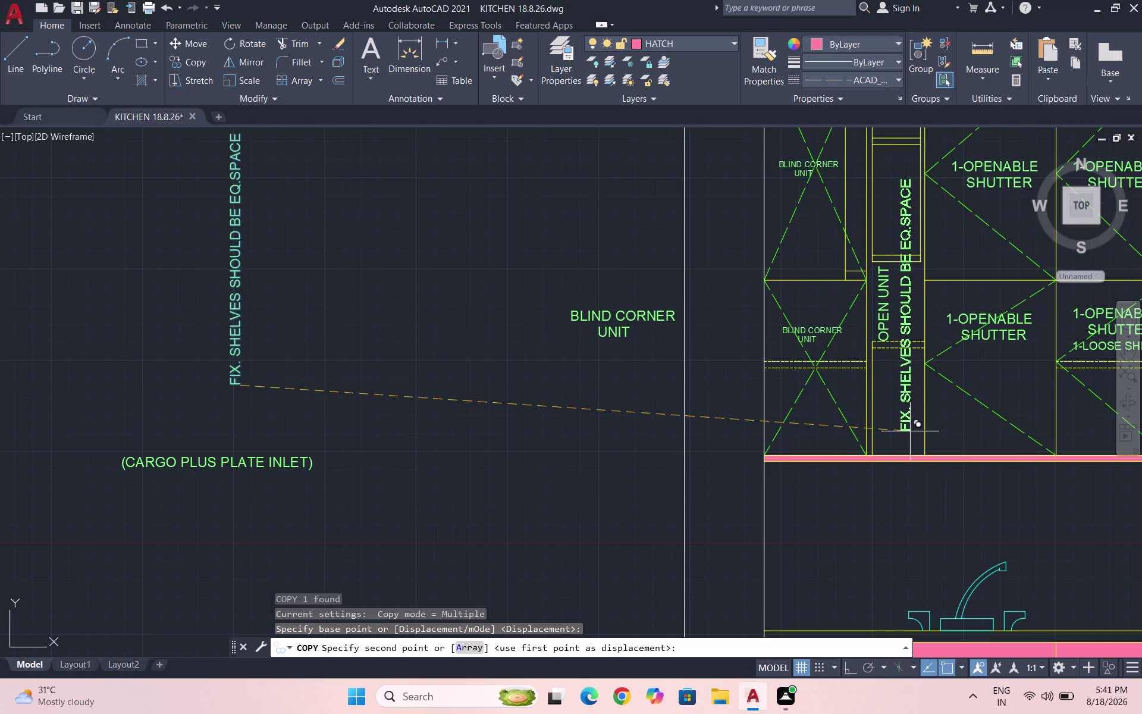
click(910, 431)
key(Escape)
scroll(down, 3)
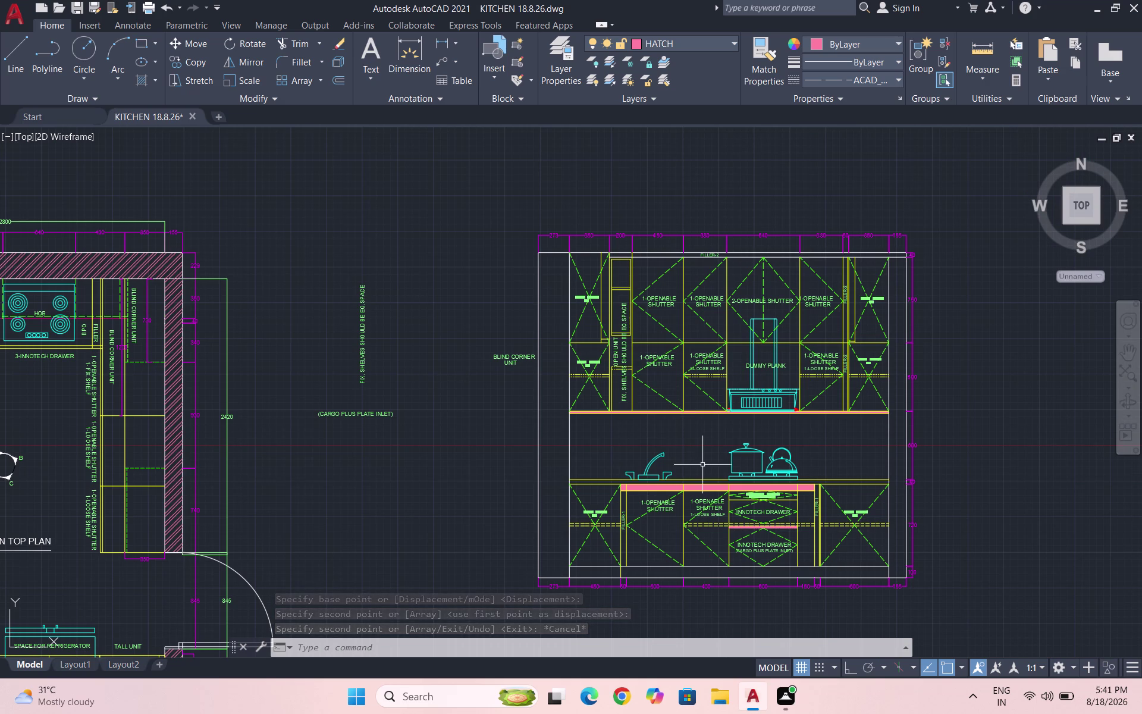
Save the drawing.
key(ctrl+s)
scroll(down, 3)
scroll(up, 3)
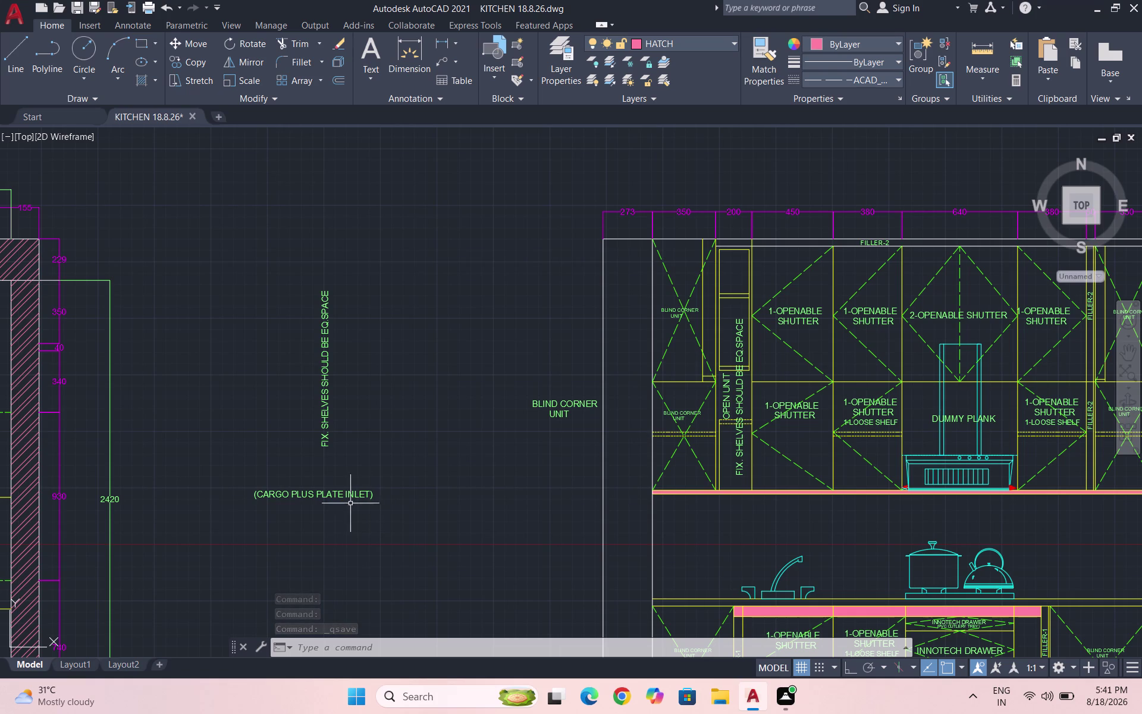
Retype the spare CARGO PLUS PLATE INLET label as 'RO UNIT' and select it.
double_click(340, 491)
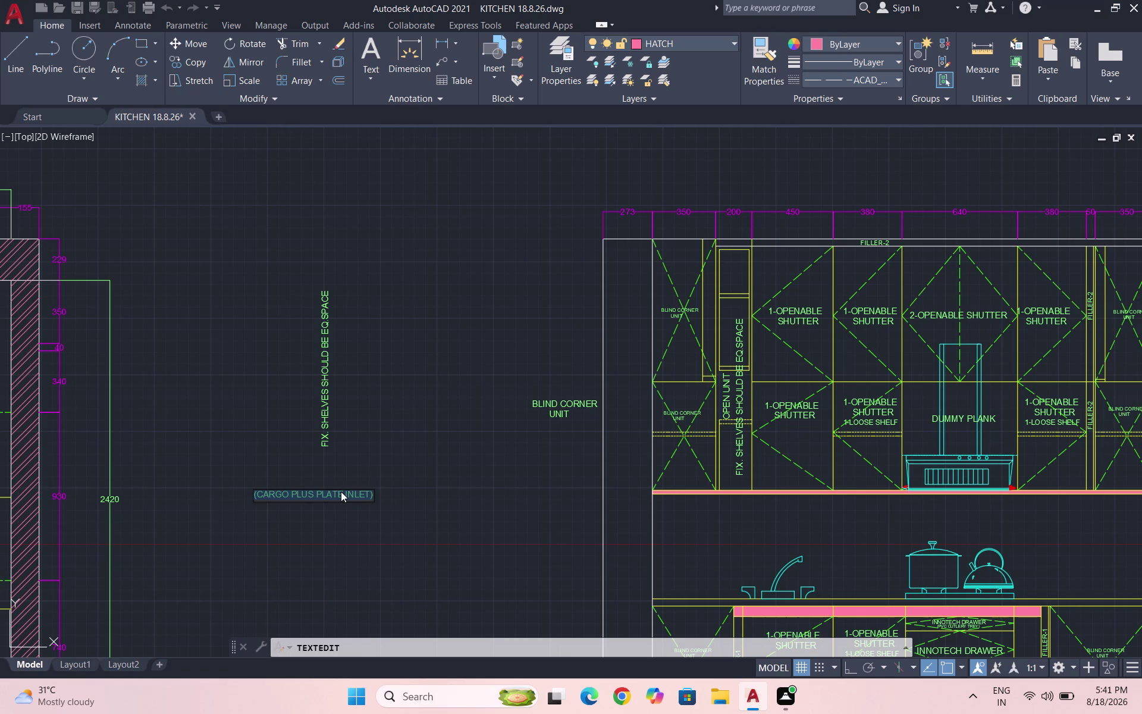
text(RO)
key(space)
text(UN)
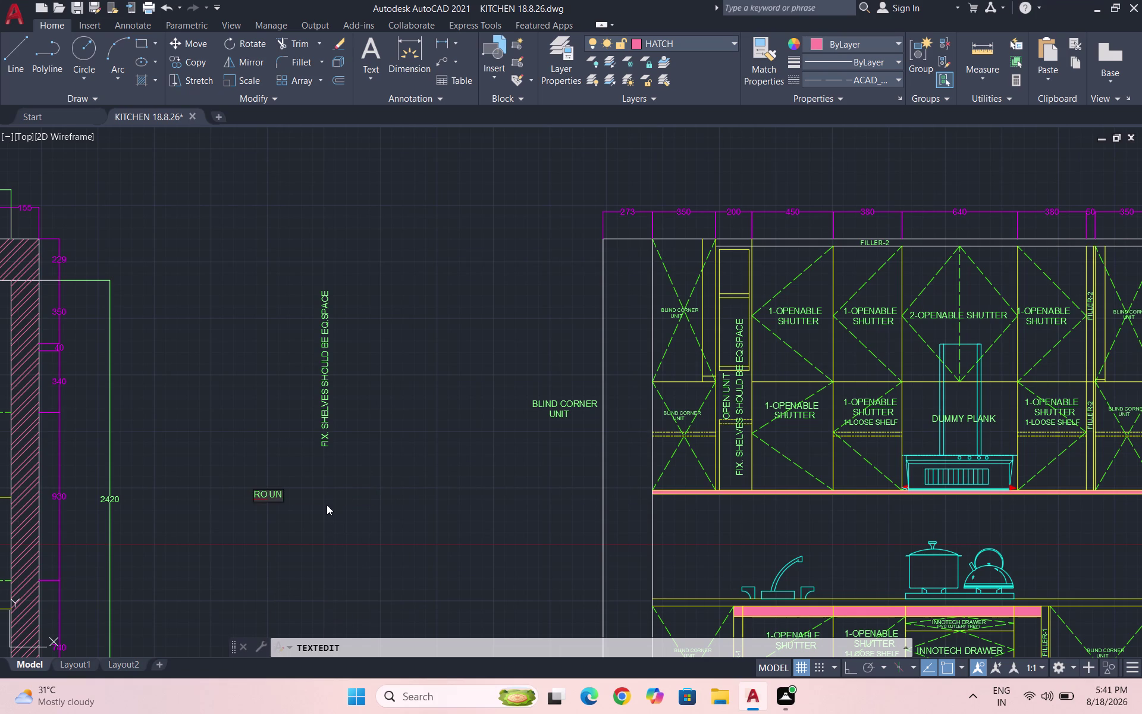
text(IT)
click(319, 526)
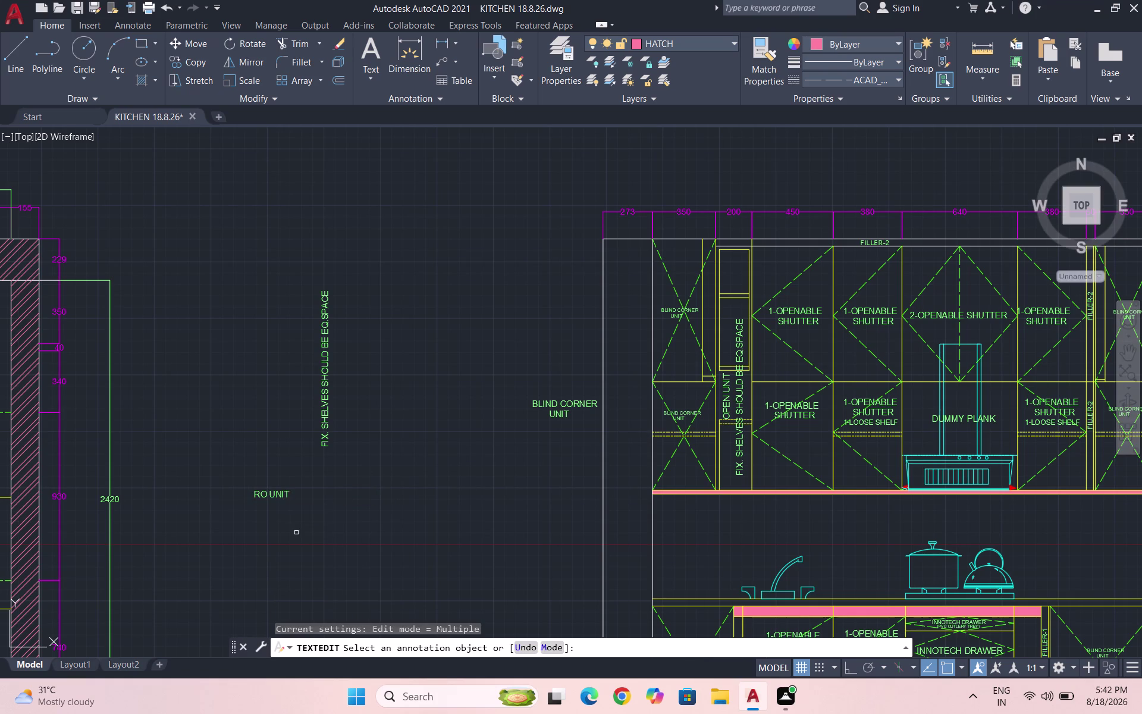
key(Escape)
drag(298, 526, 288, 512)
click(212, 470)
Copy the RO UNIT label into the upper cabinet left of the hood.
text(CO)
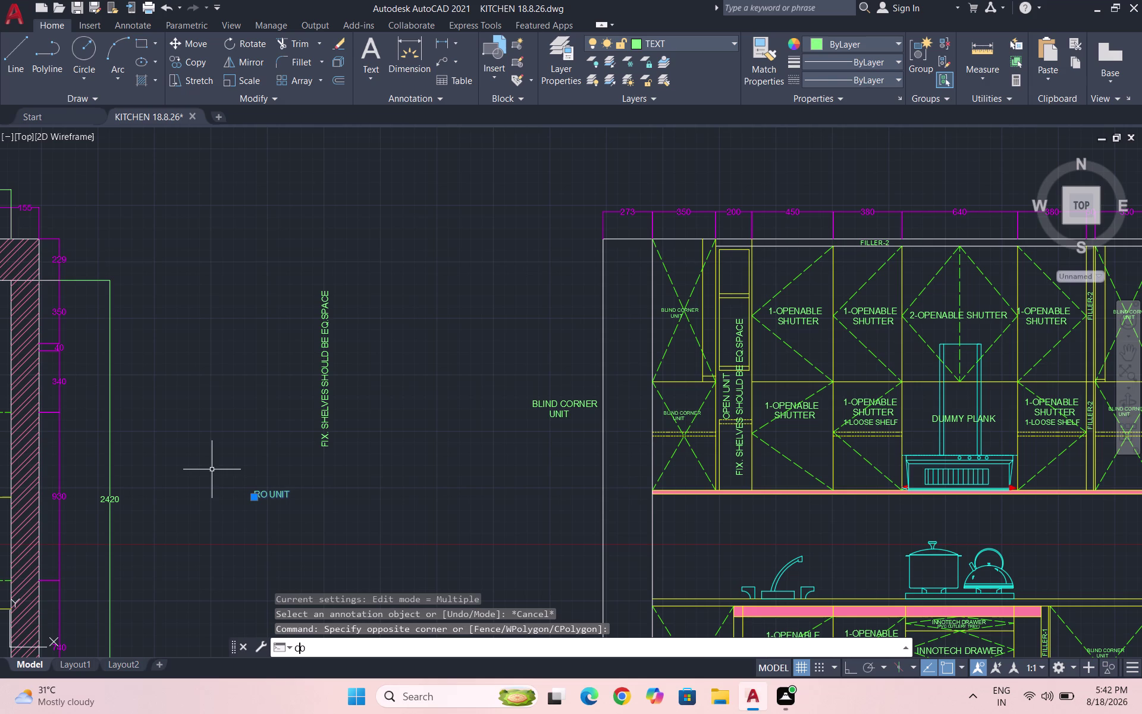
key(Return)
click(278, 492)
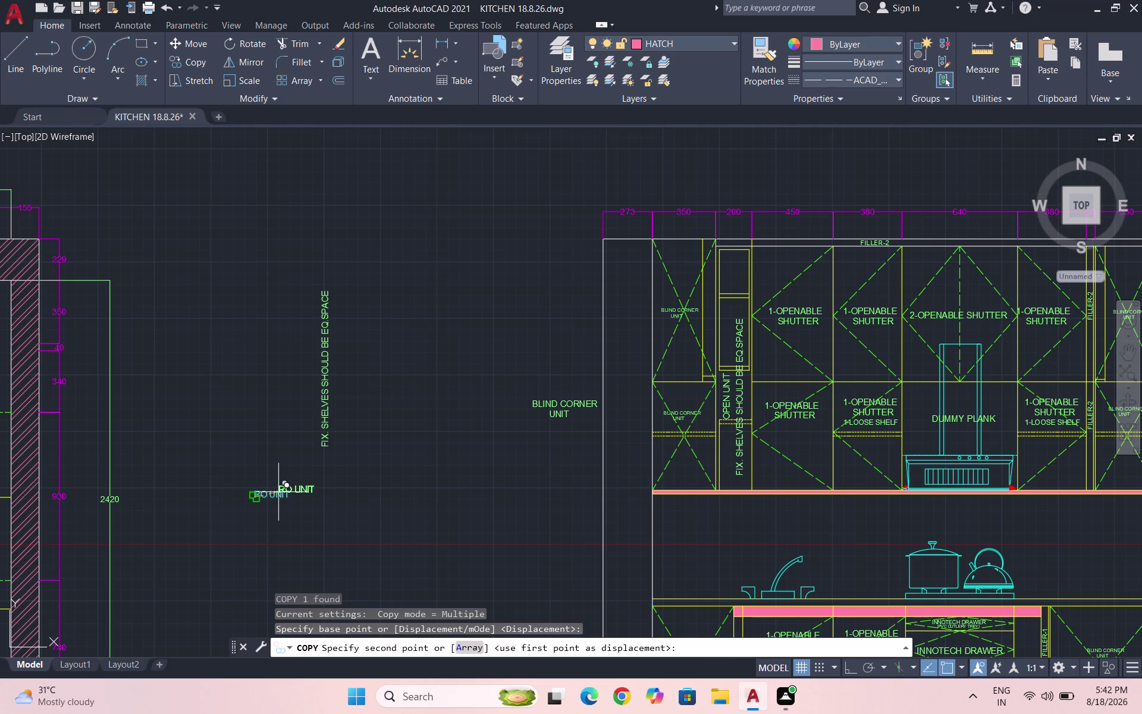
click(783, 440)
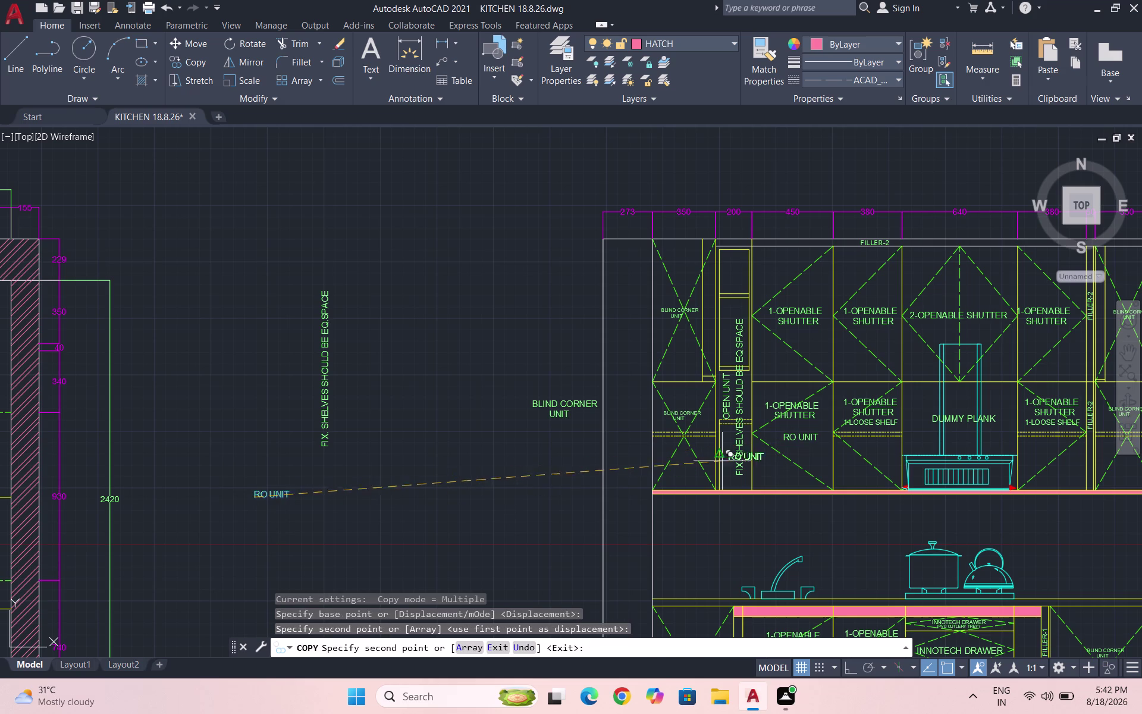
key(Escape)
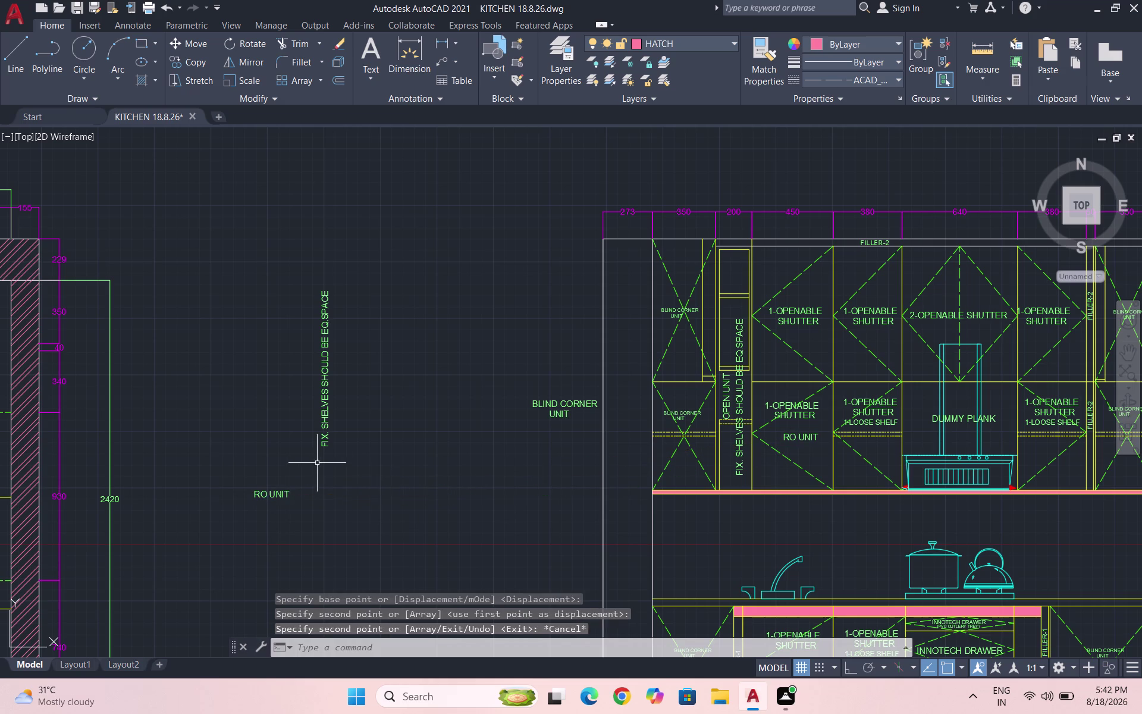
scroll(down, 3)
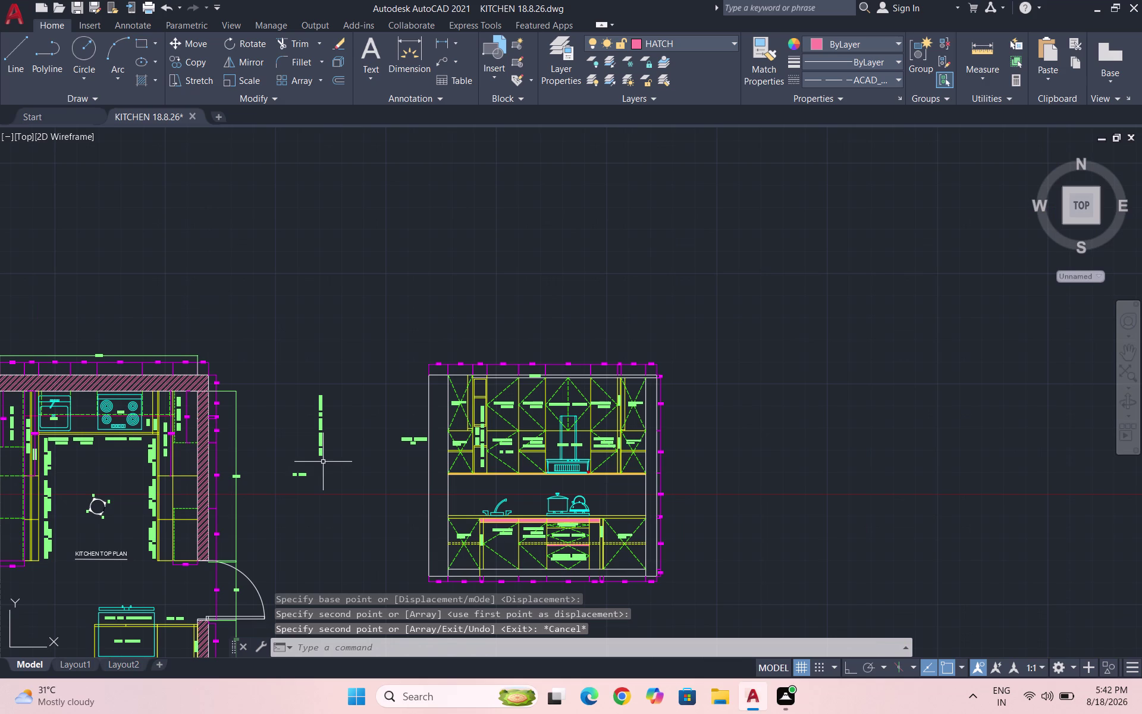
scroll(down, 3)
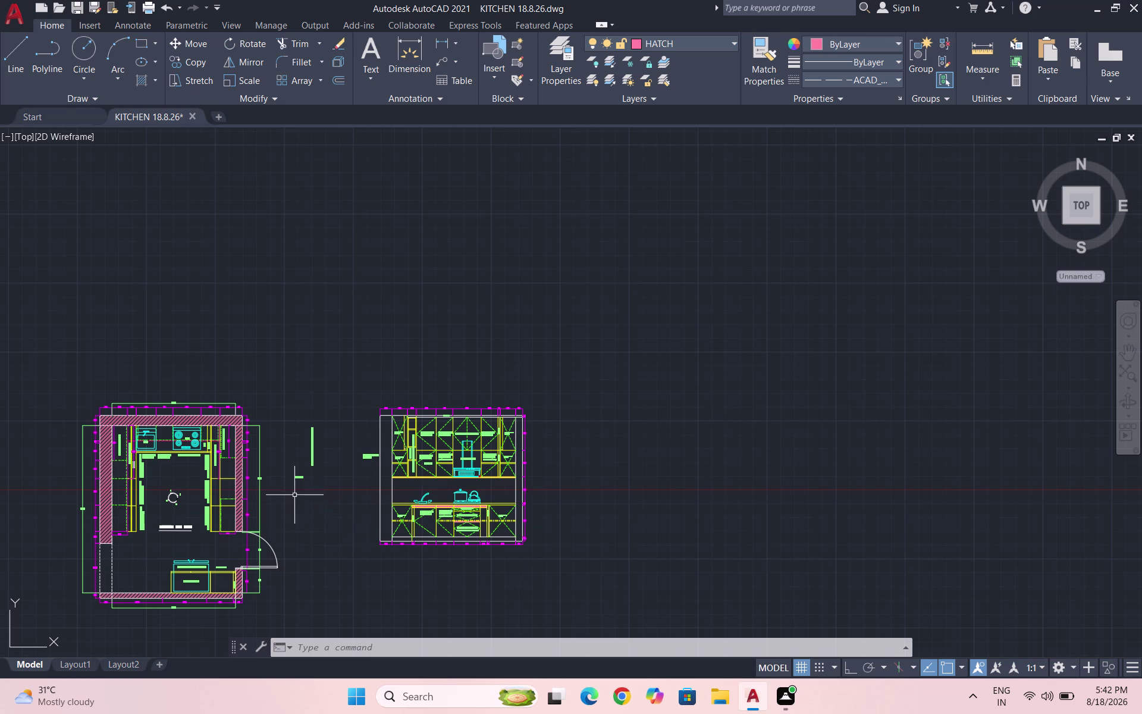
Start replacing RO with SINK in the spare RO UNIT label.
scroll(up, 3)
double_click(303, 472)
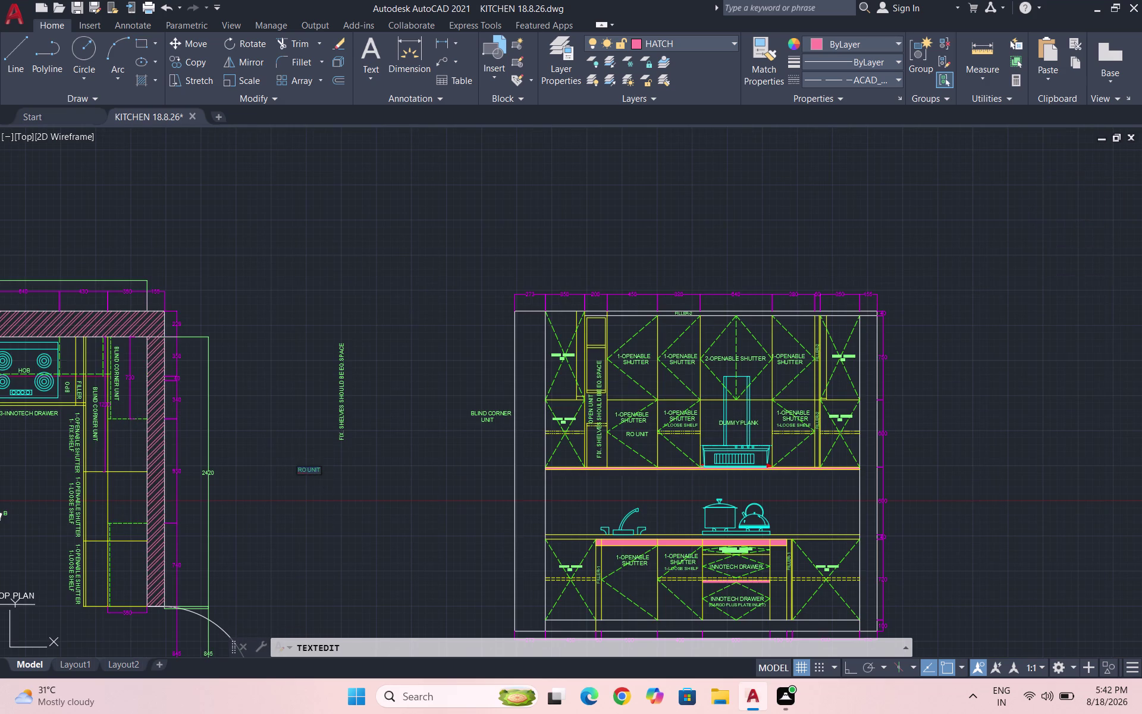
scroll(up, 3)
click(284, 463)
key(BackSpace)
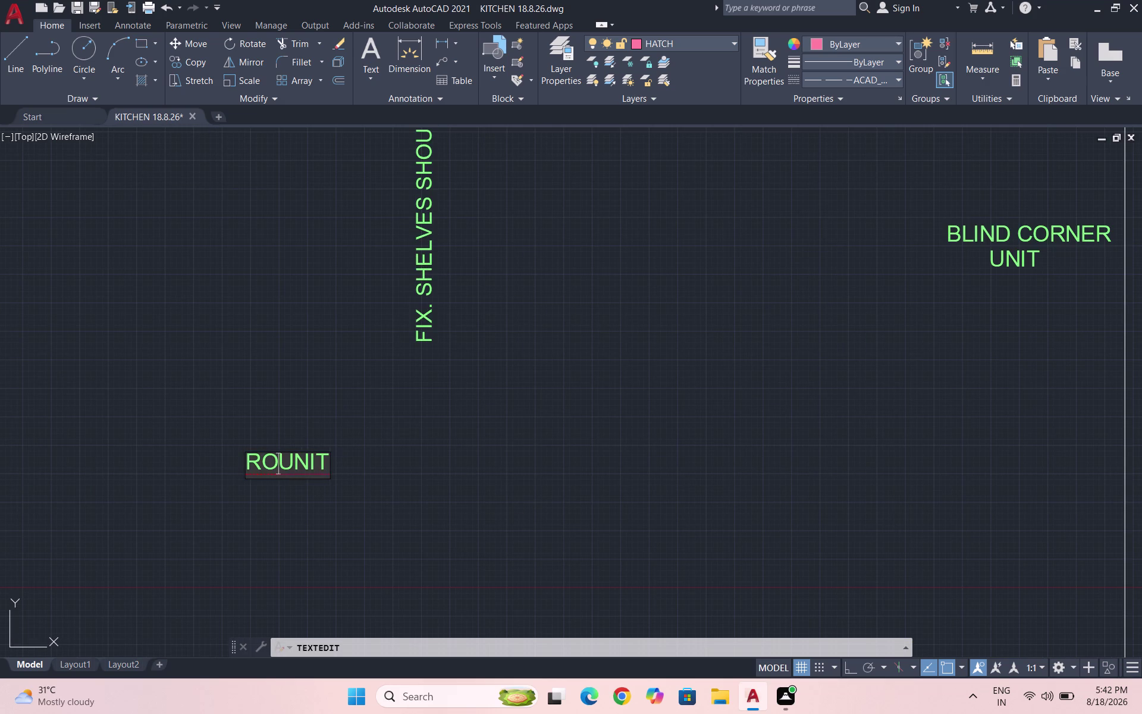
key(BackSpace)
key(BackSpace)
key(BackSpace)
text(SINK)
key(space)
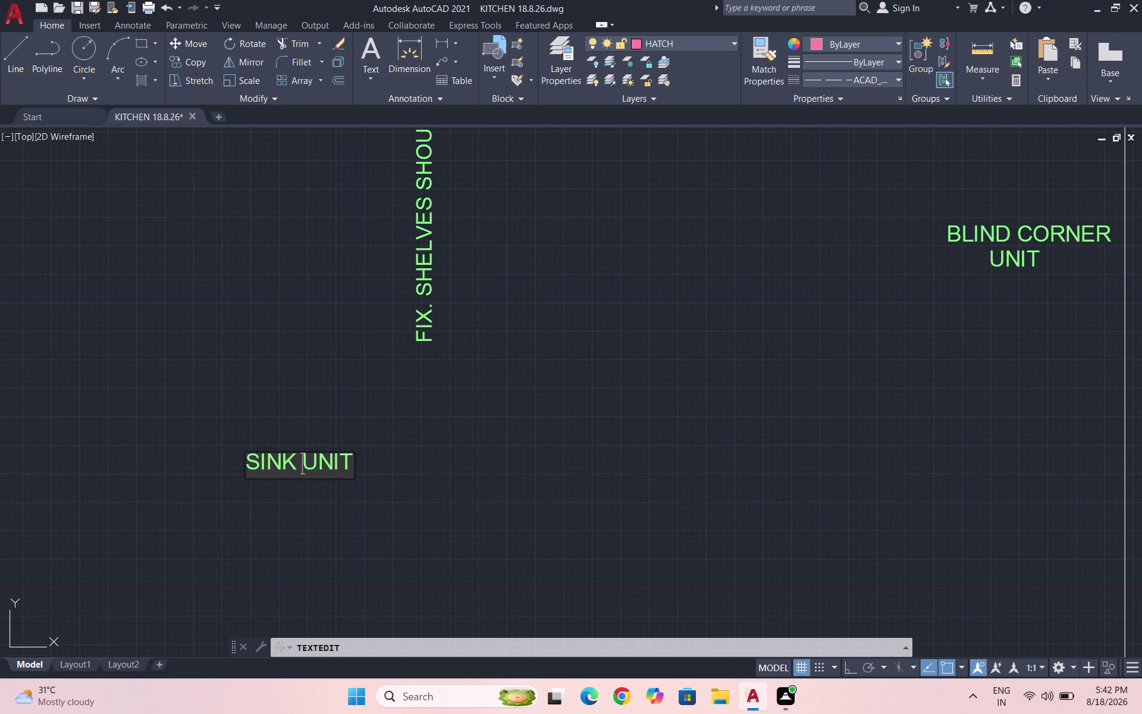
key(Escape)
drag(364, 516, 339, 493)
Correct the spare label's text so it reads 'SINK UNIT'.
double_click(277, 468)
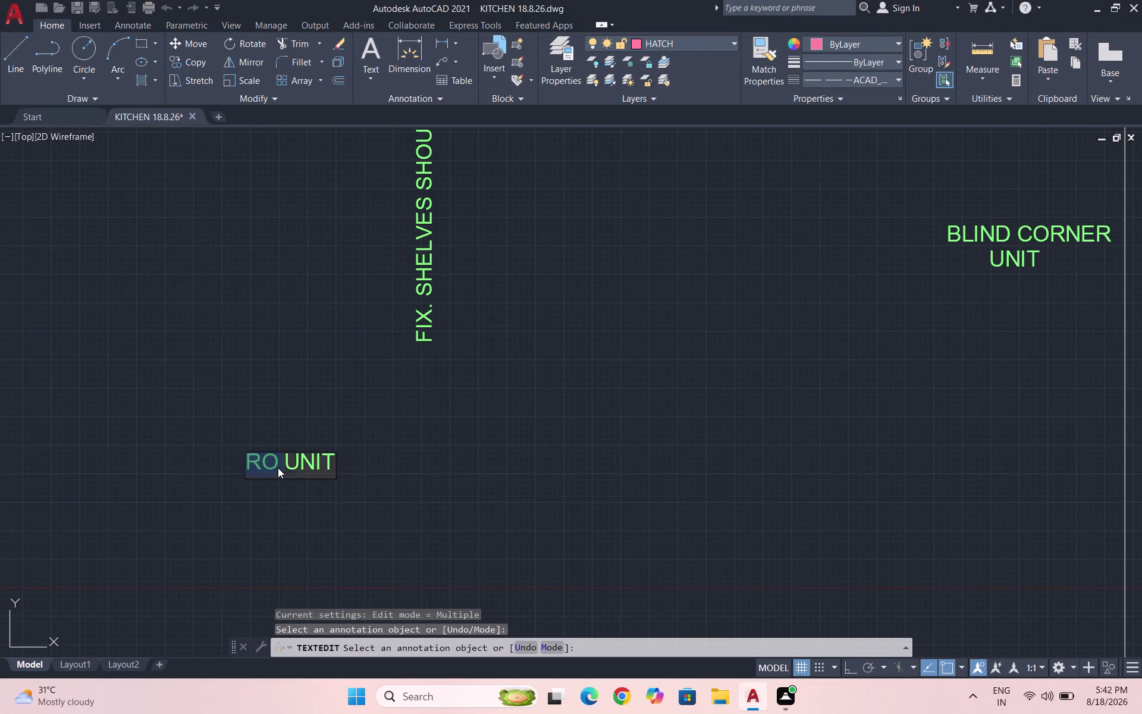
click(276, 465)
click(282, 459)
key(BackSpace)
key(BackSpace)
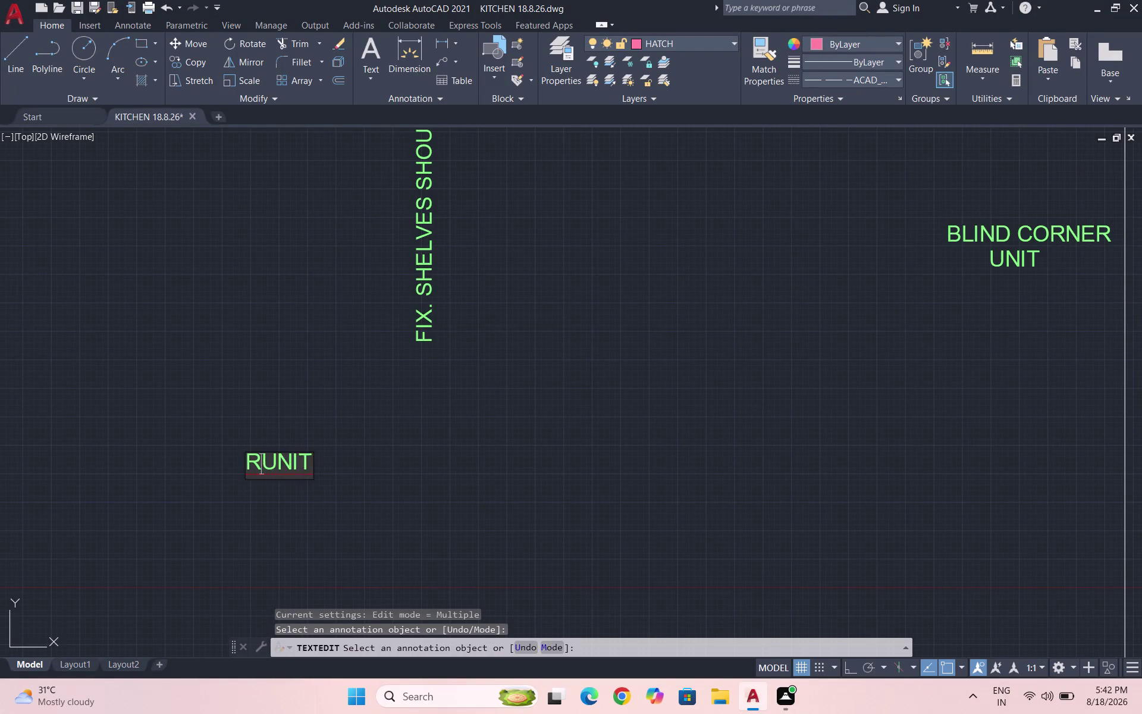
key(BackSpace)
key(BackSpace)
text(SINL)
key(space)
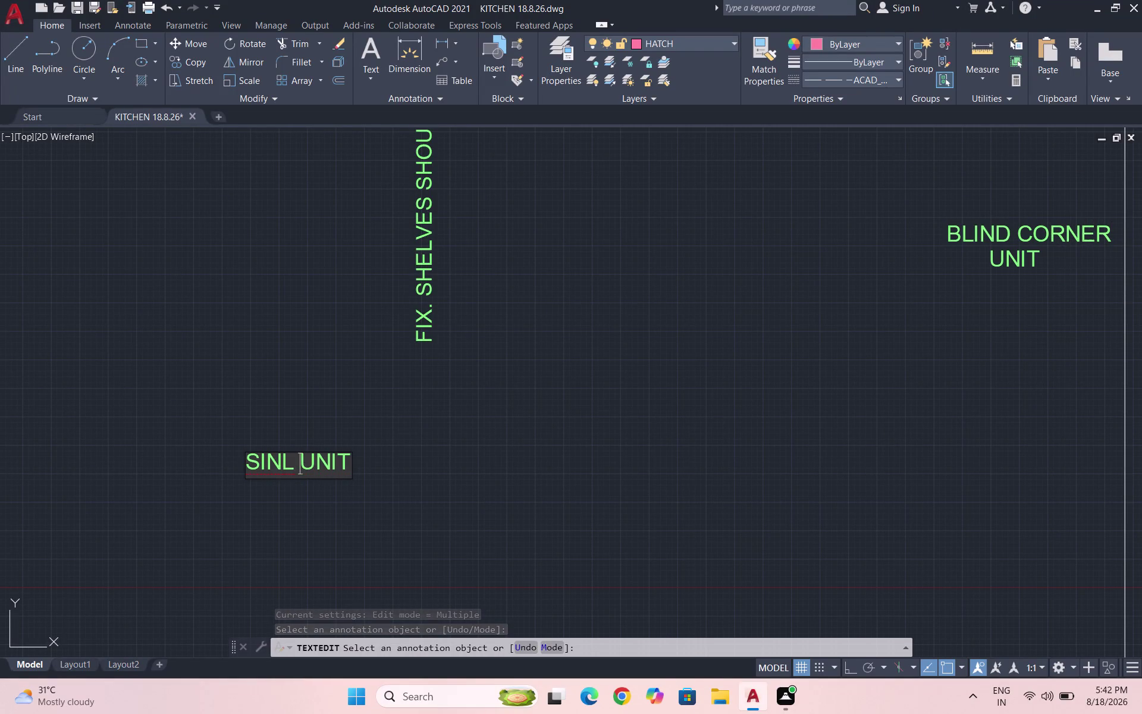
key(BackSpace)
key(BackSpace)
text(K)
key(space)
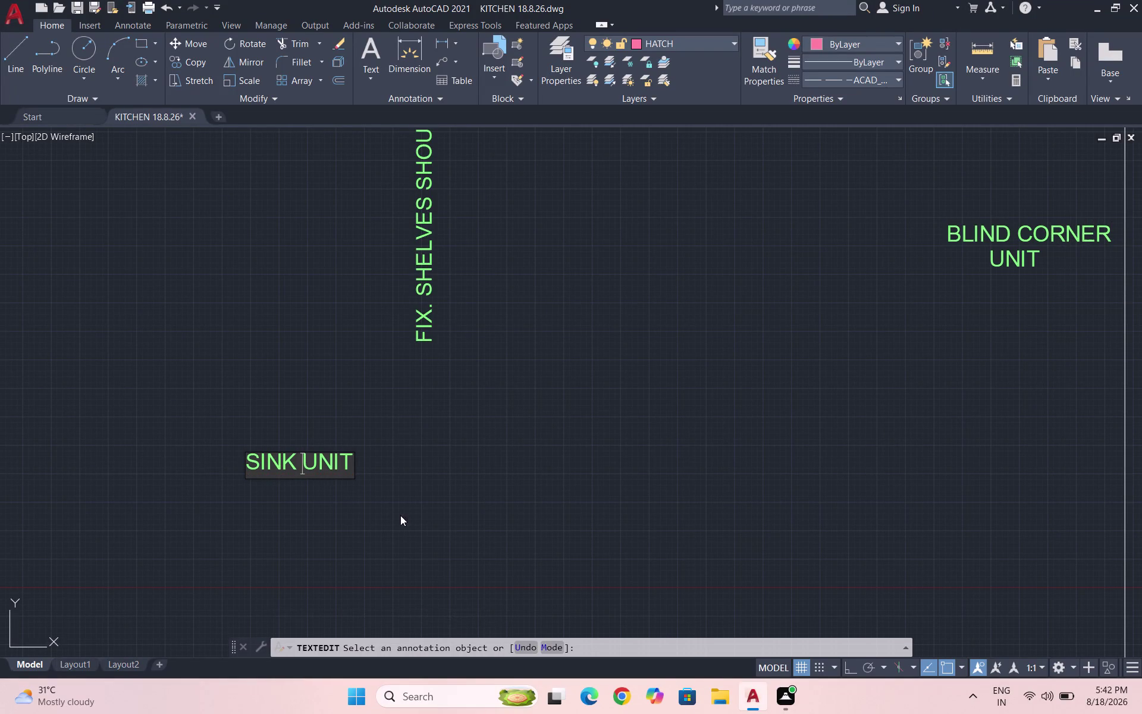
click(398, 515)
Copy the SINK UNIT label into the sink cabinet beside FILLER-1.
key(Escape)
drag(378, 492, 352, 472)
click(228, 420)
text(CO)
key(Return)
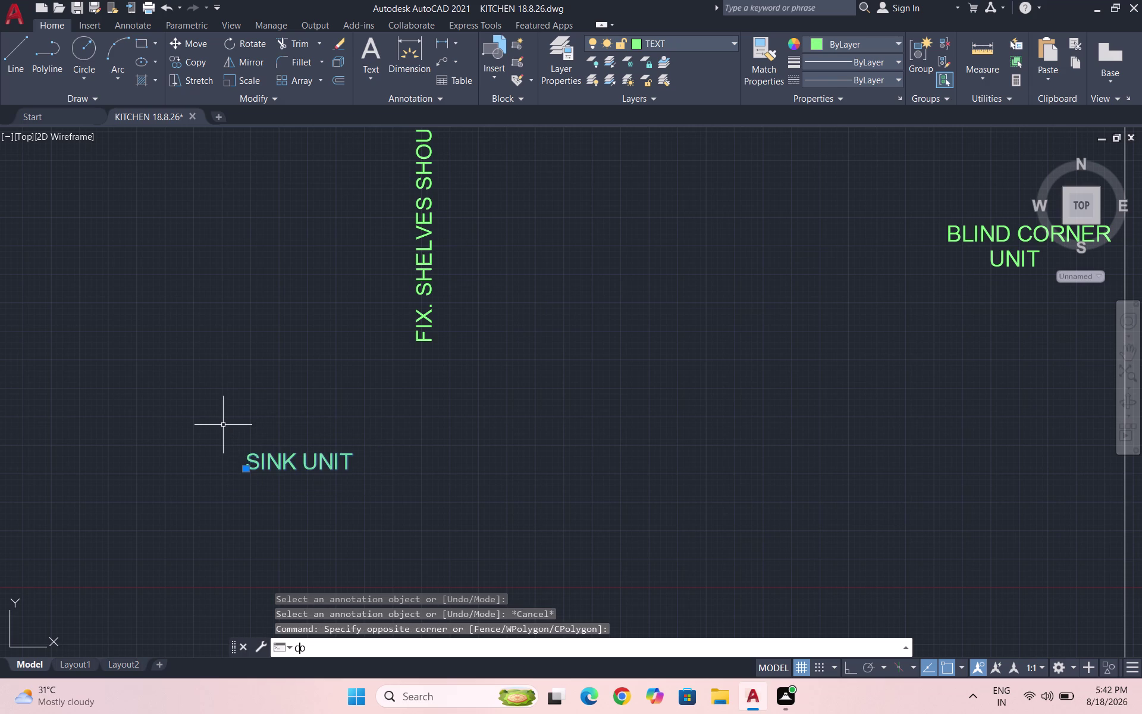
click(259, 455)
scroll(down, 3)
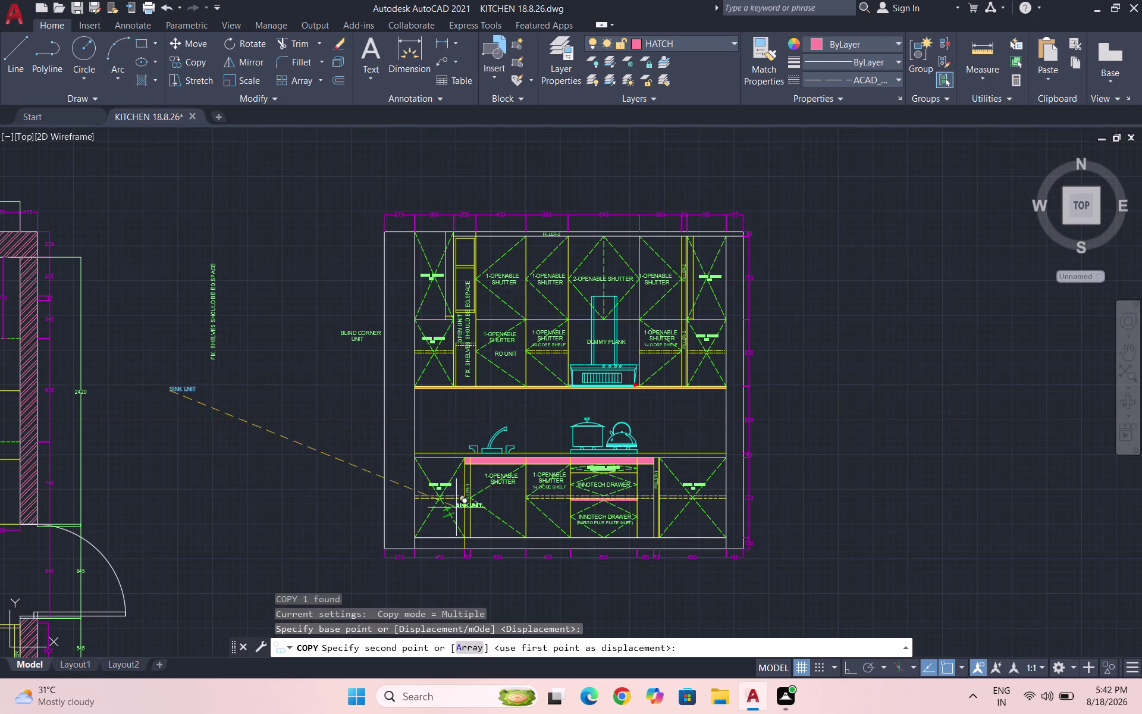
scroll(up, 3)
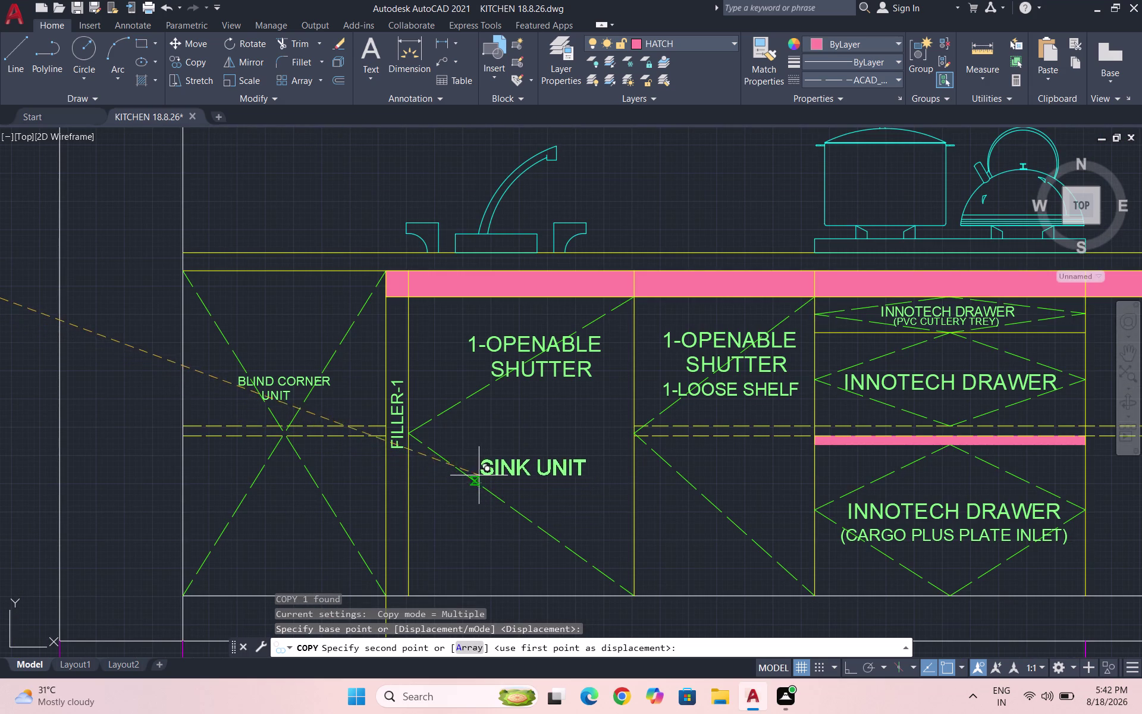
click(469, 461)
key(Escape)
Save the drawing.
scroll(down, 3)
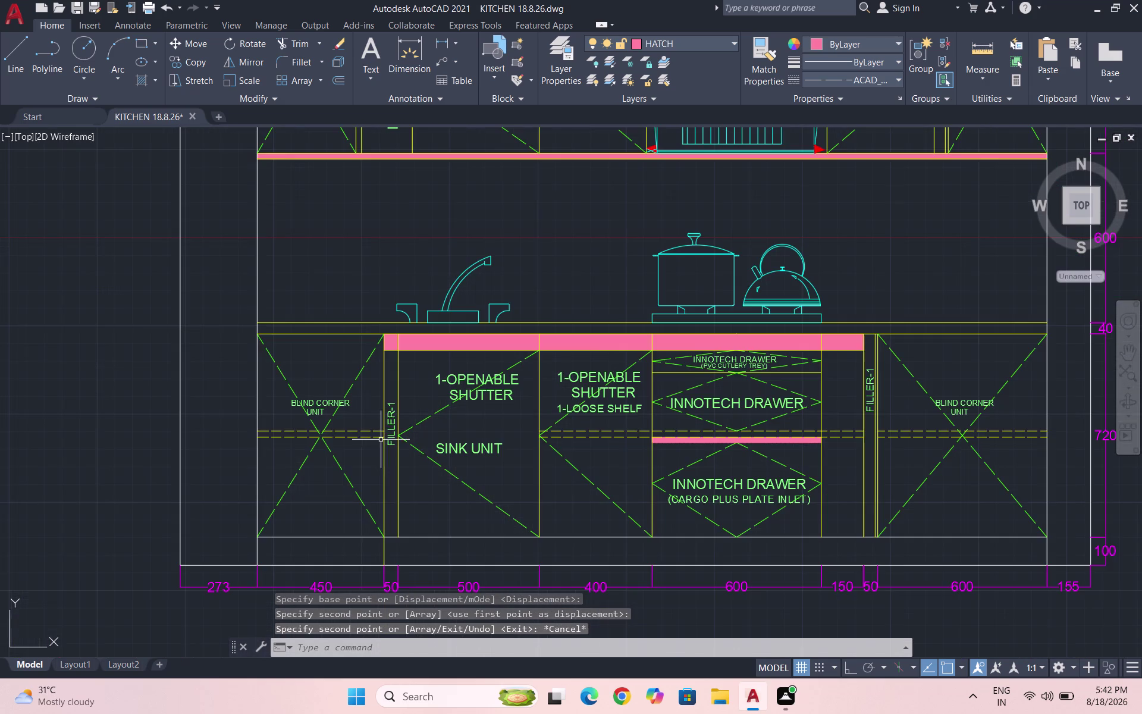
scroll(down, 3)
key(Escape)
key(ctrl+s)
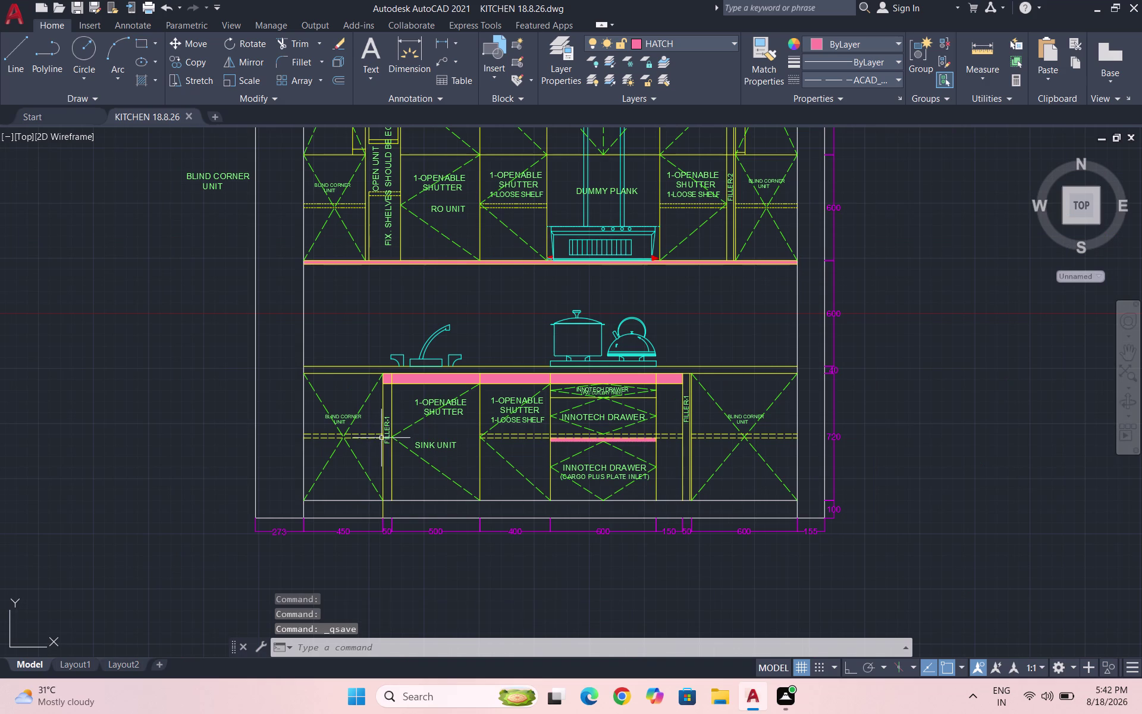
scroll(down, 3)
scroll(down, 3)
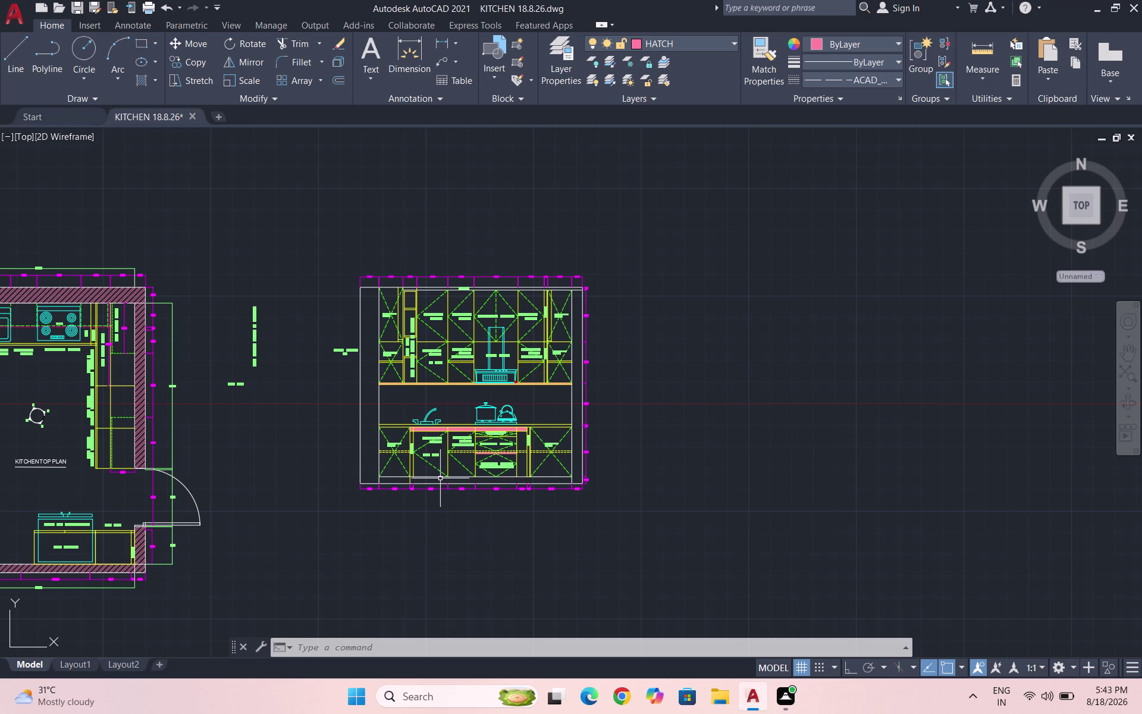
key(ctrl+s)
scroll(down, 3)
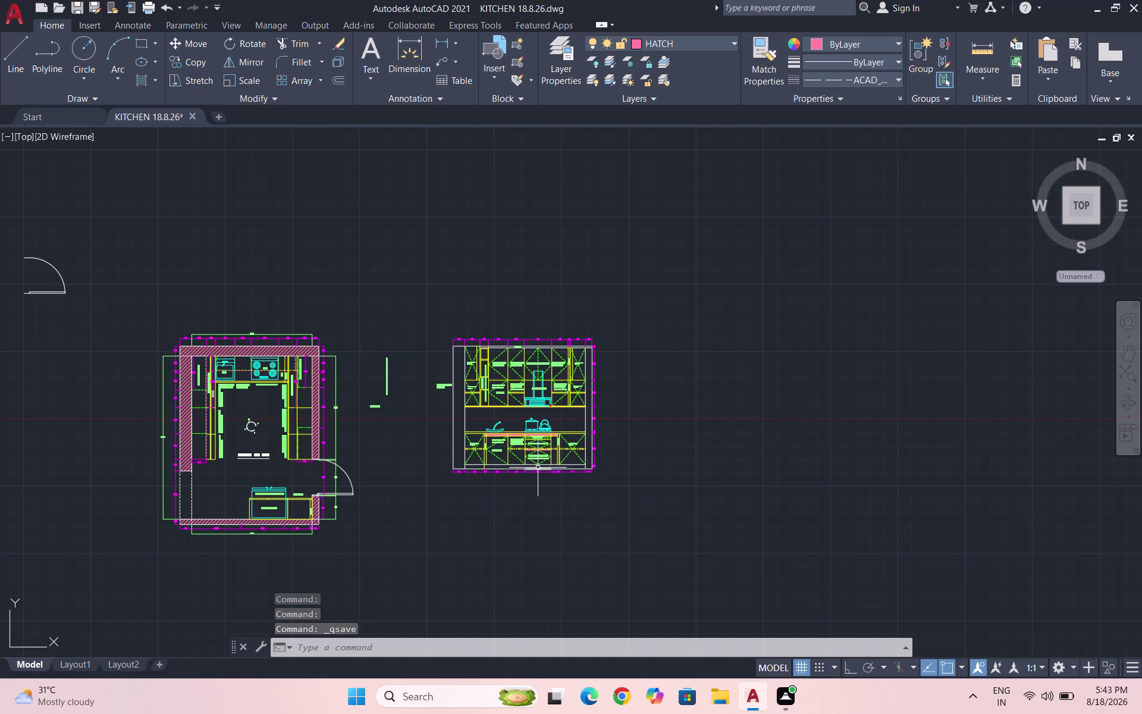
scroll(up, 3)
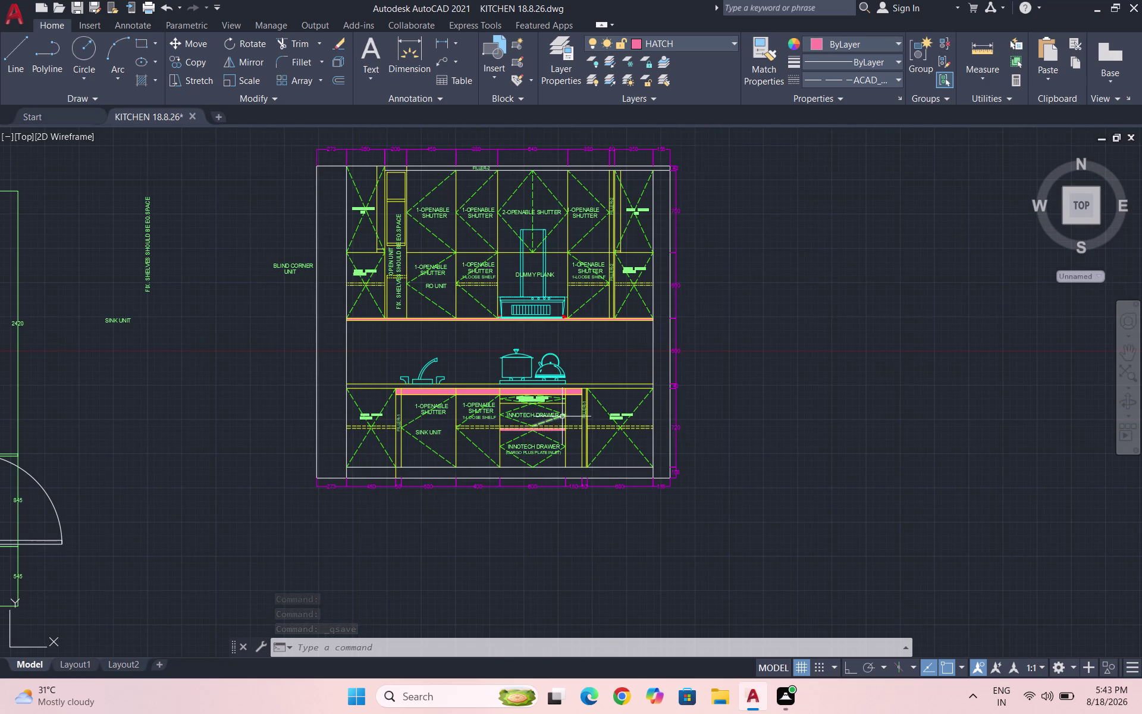
scroll(up, 3)
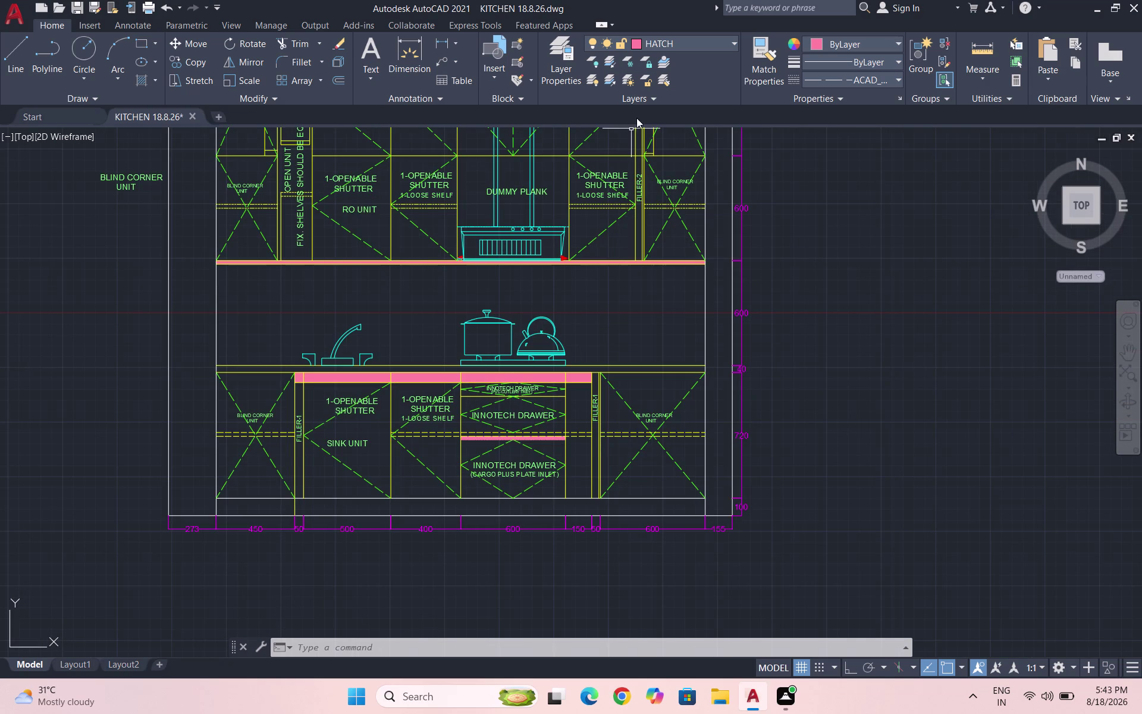
Make layer 0 current and choose the AR-CONC hatch pattern.
click(693, 44)
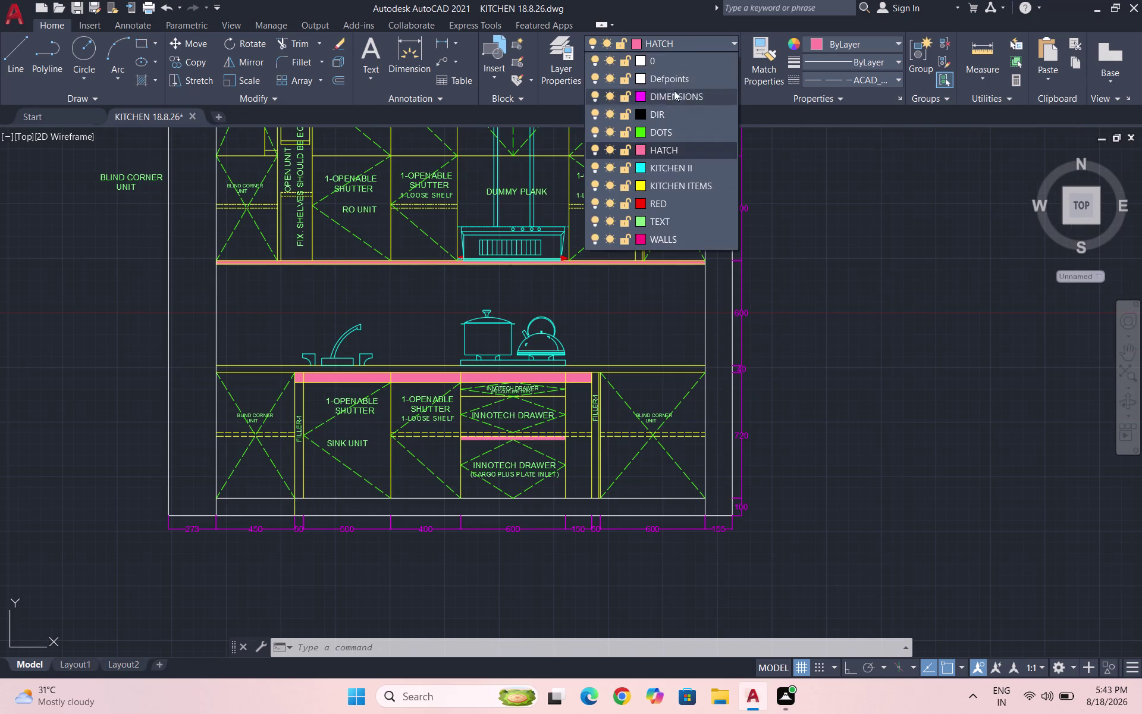
click(680, 55)
key(h)
key(Return)
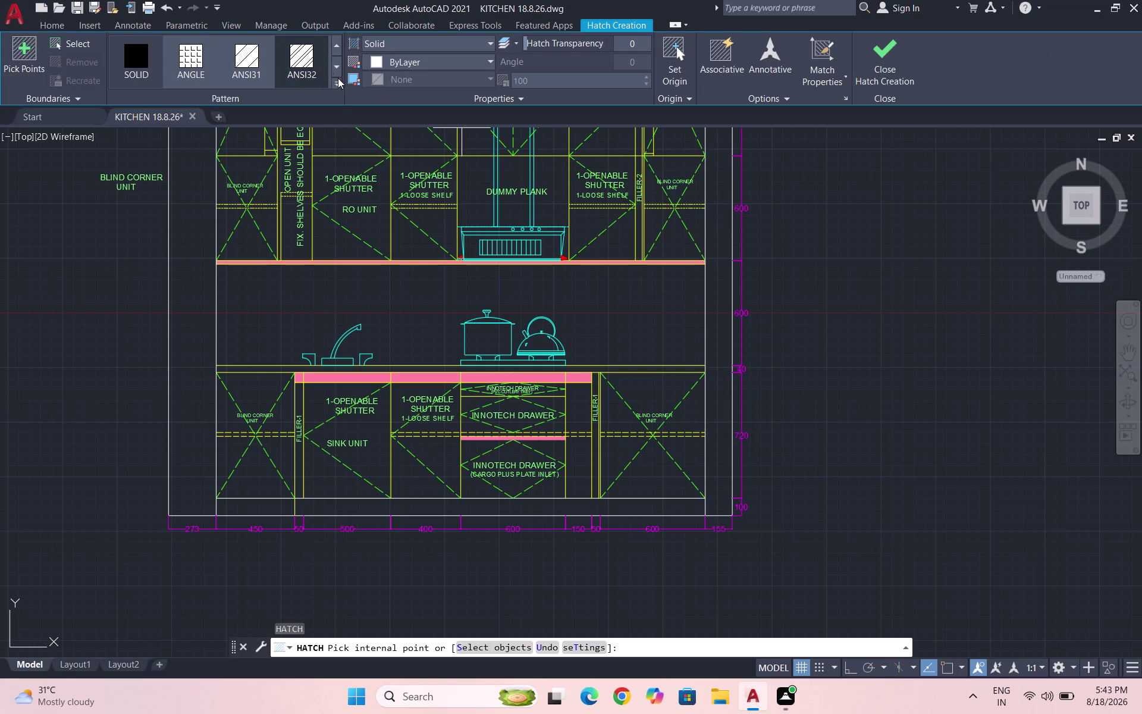
click(336, 82)
scroll(down, 3)
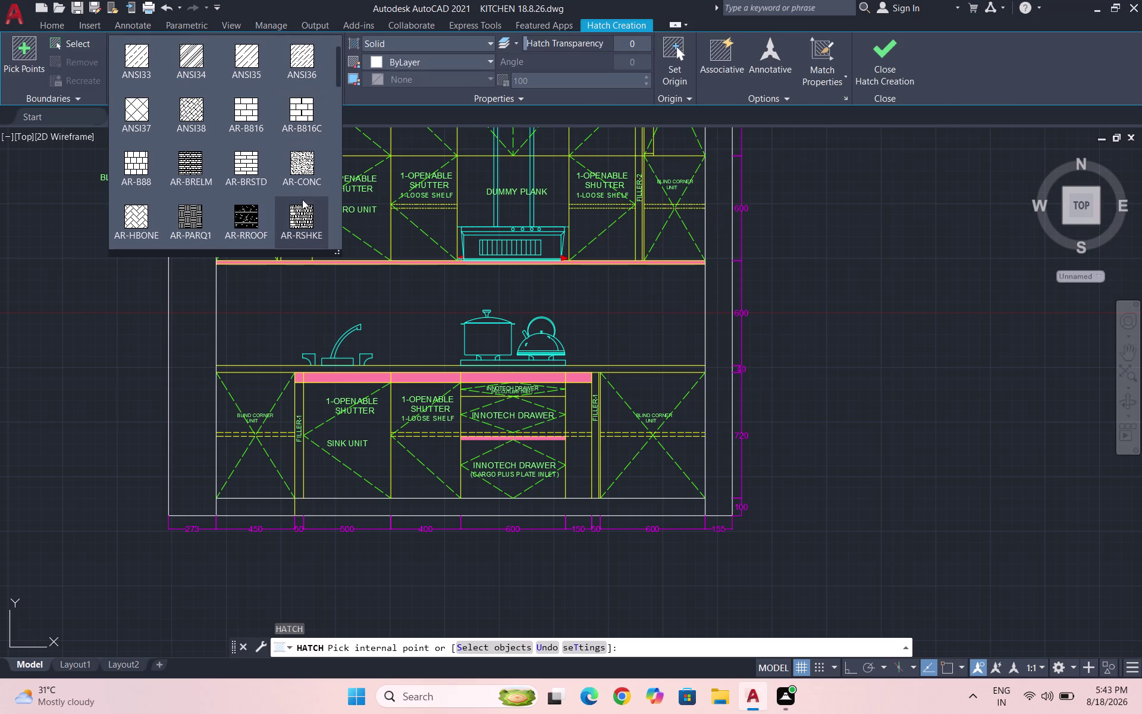
click(305, 165)
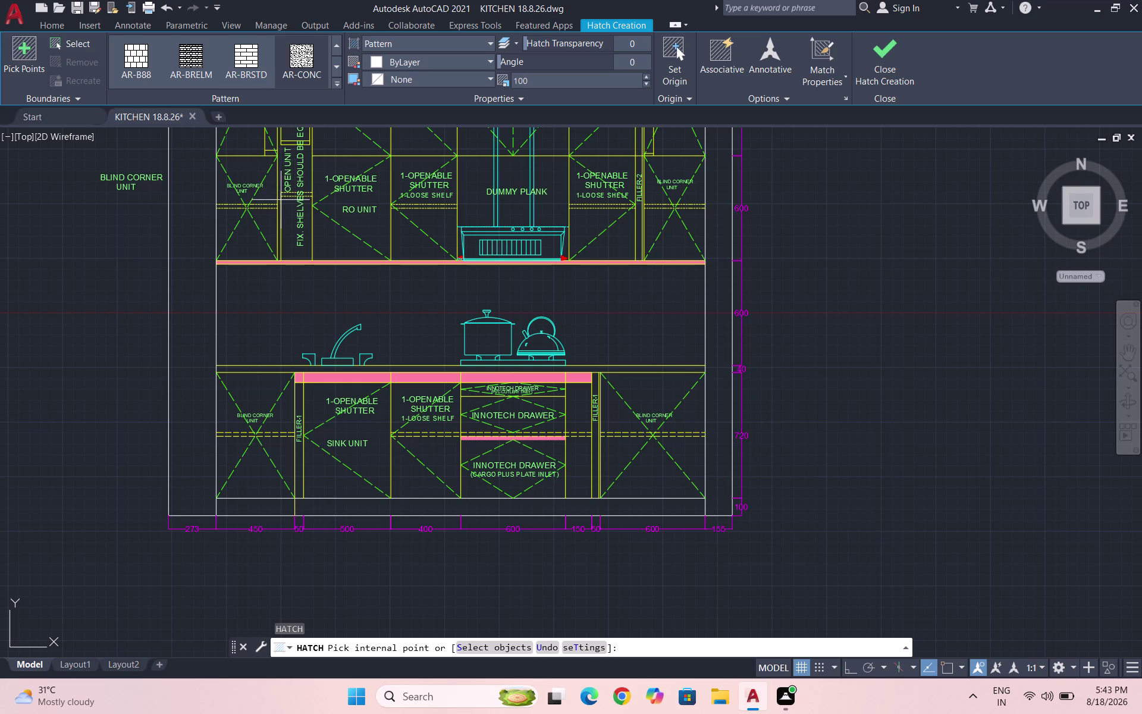
Hatch the countertop band at scale 25 and save the drawing.
scroll(up, 3)
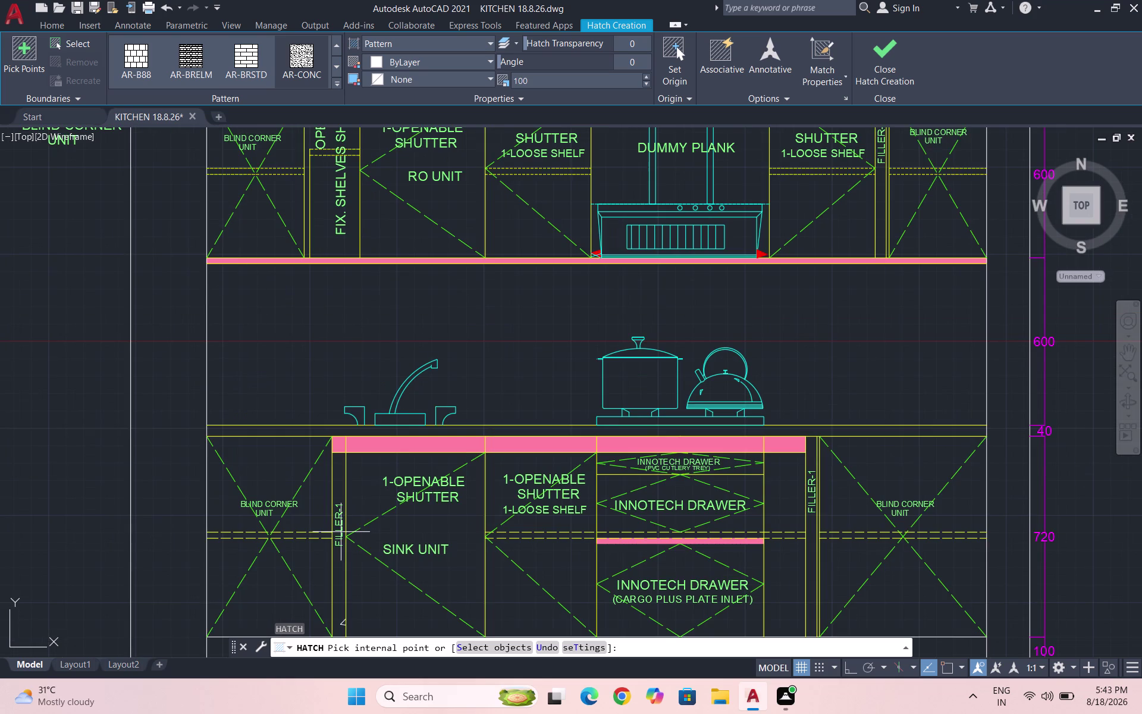
click(300, 431)
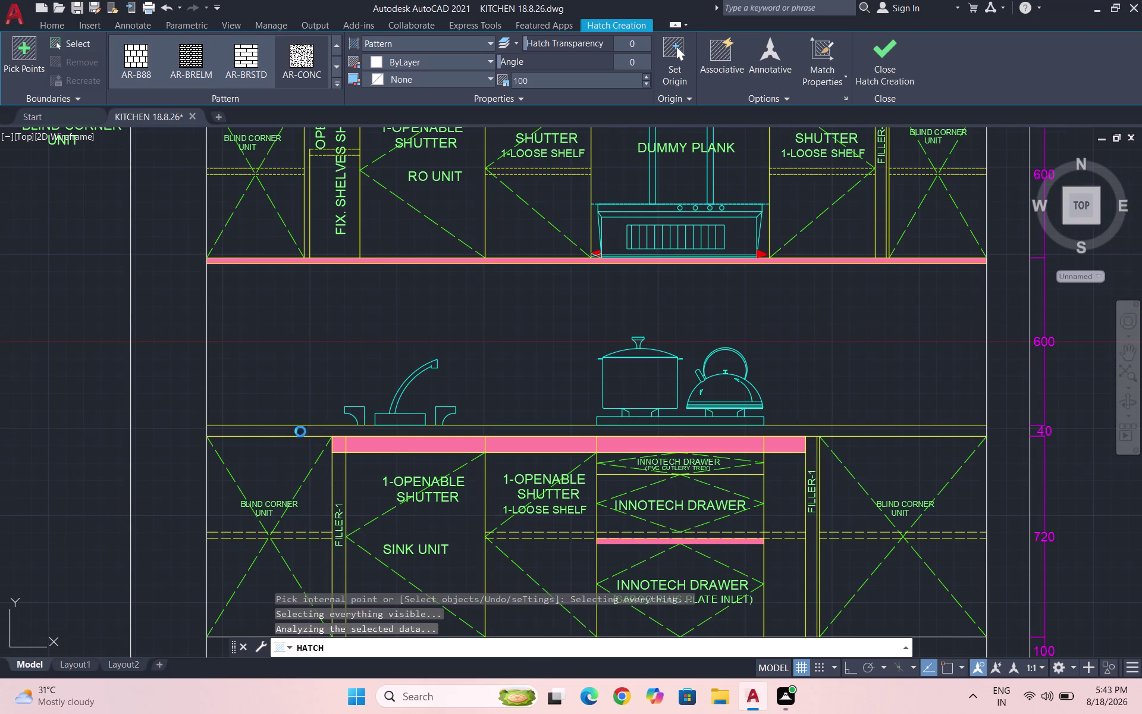
click(557, 78)
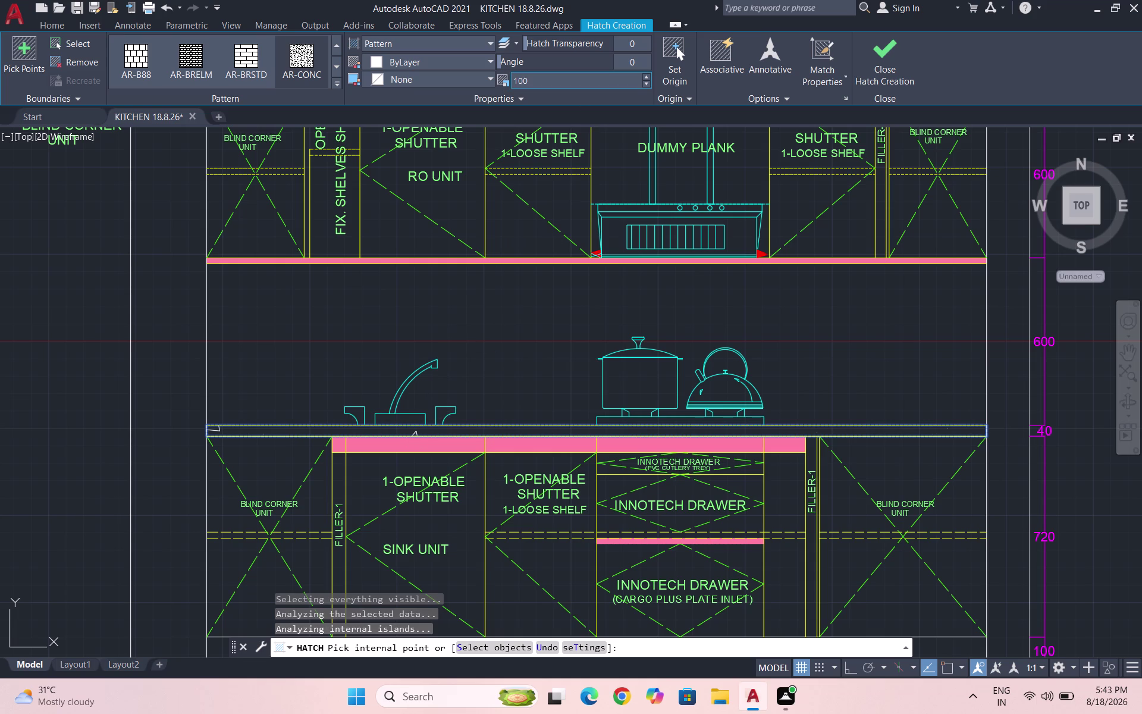
text(25)
key(Return)
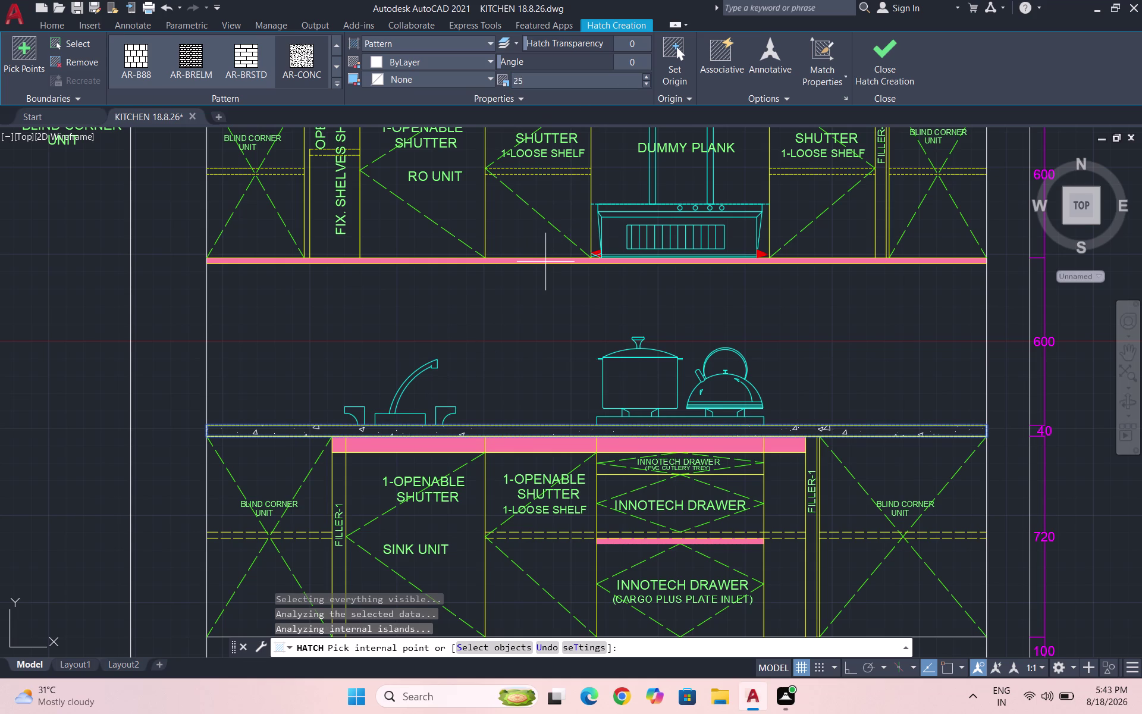
key(Escape)
key(ctrl+s)
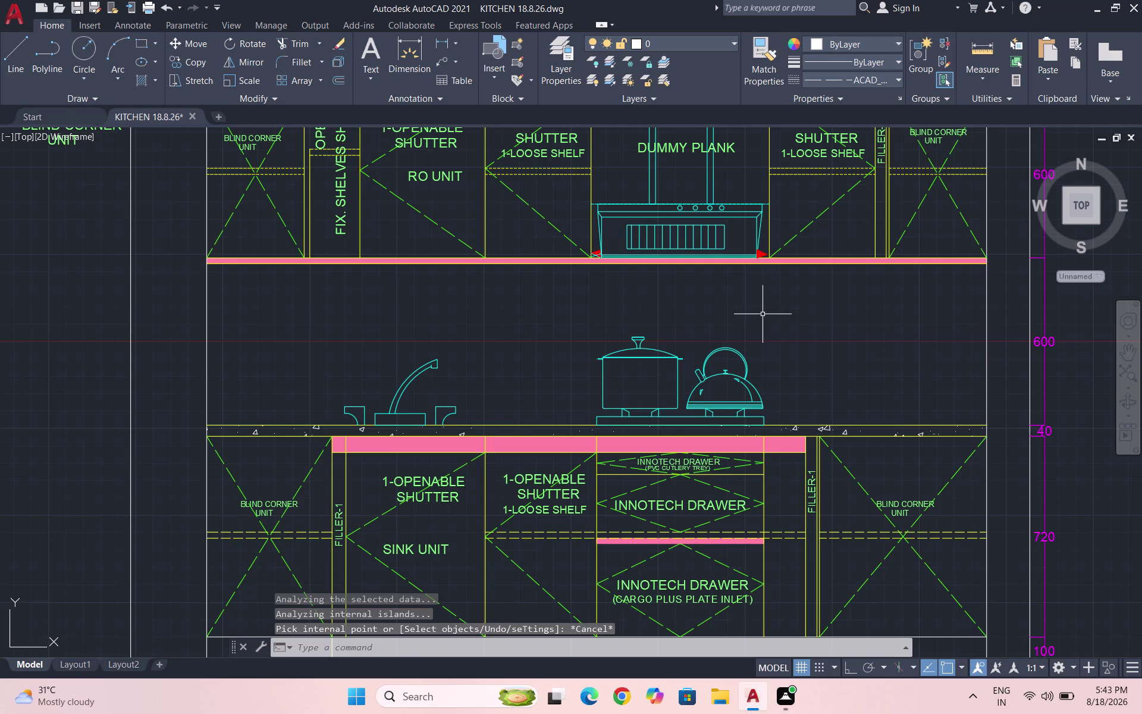
Quick-save the kitchen drawing with its concrete countertop hatch, zooming around the elevation.
scroll(down, 3)
scroll(down, 3)
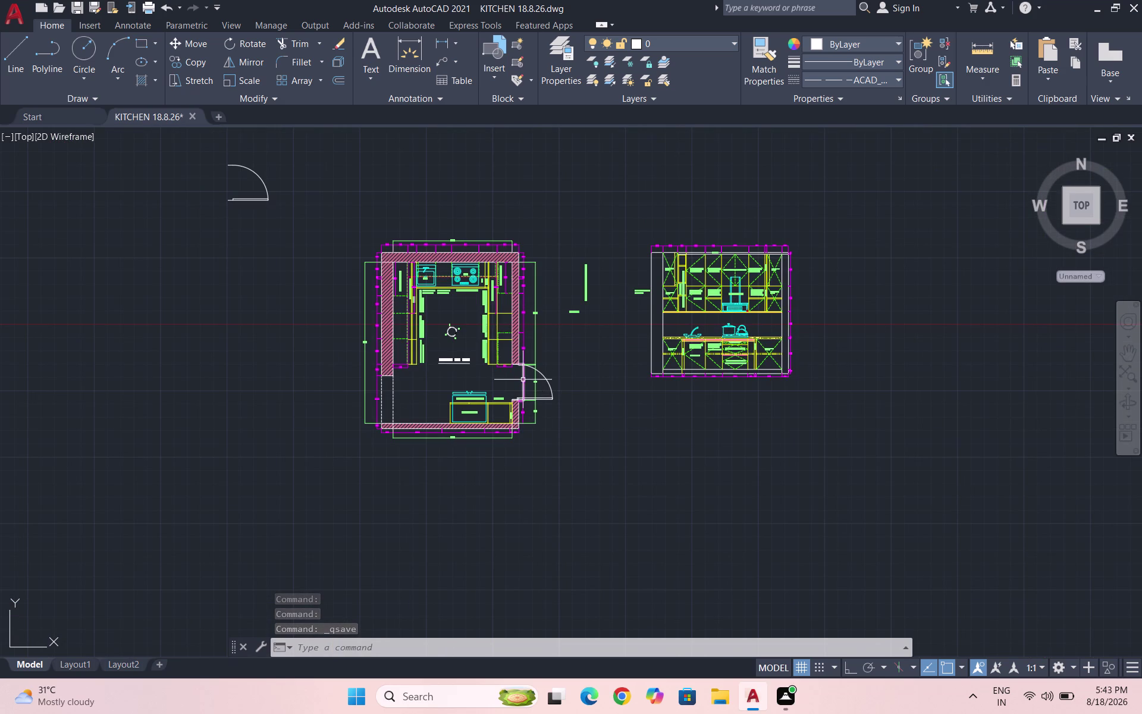
scroll(up, 3)
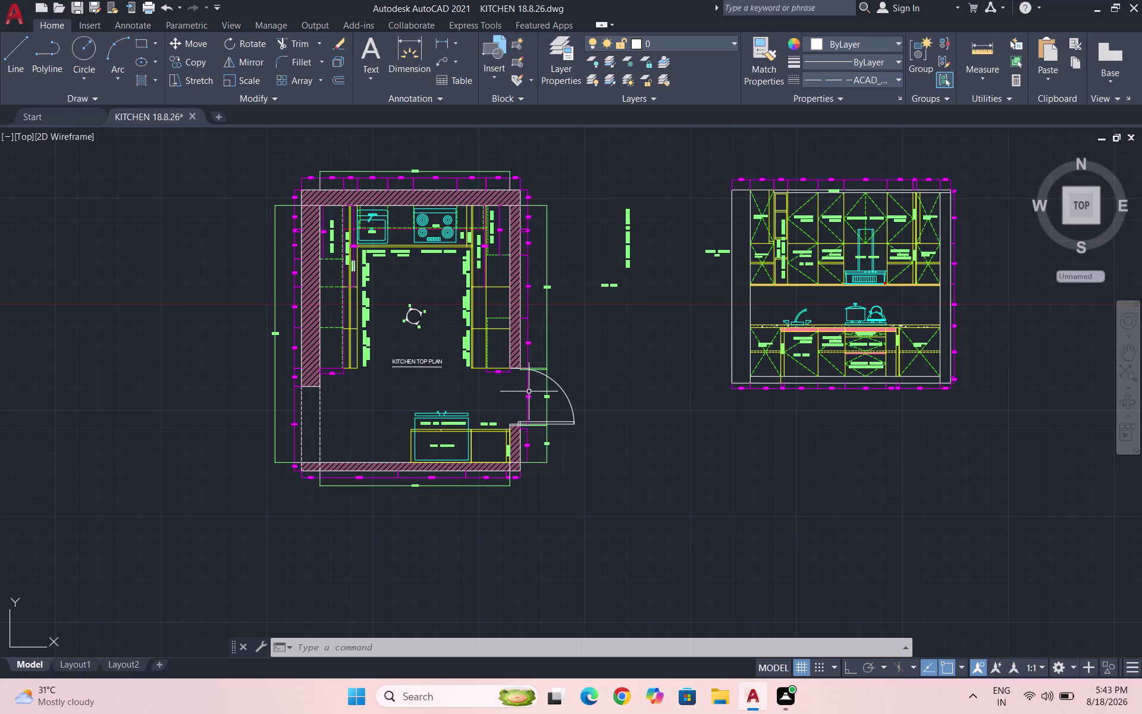
key(ctrl+s)
scroll(down, 3)
scroll(up, 3)
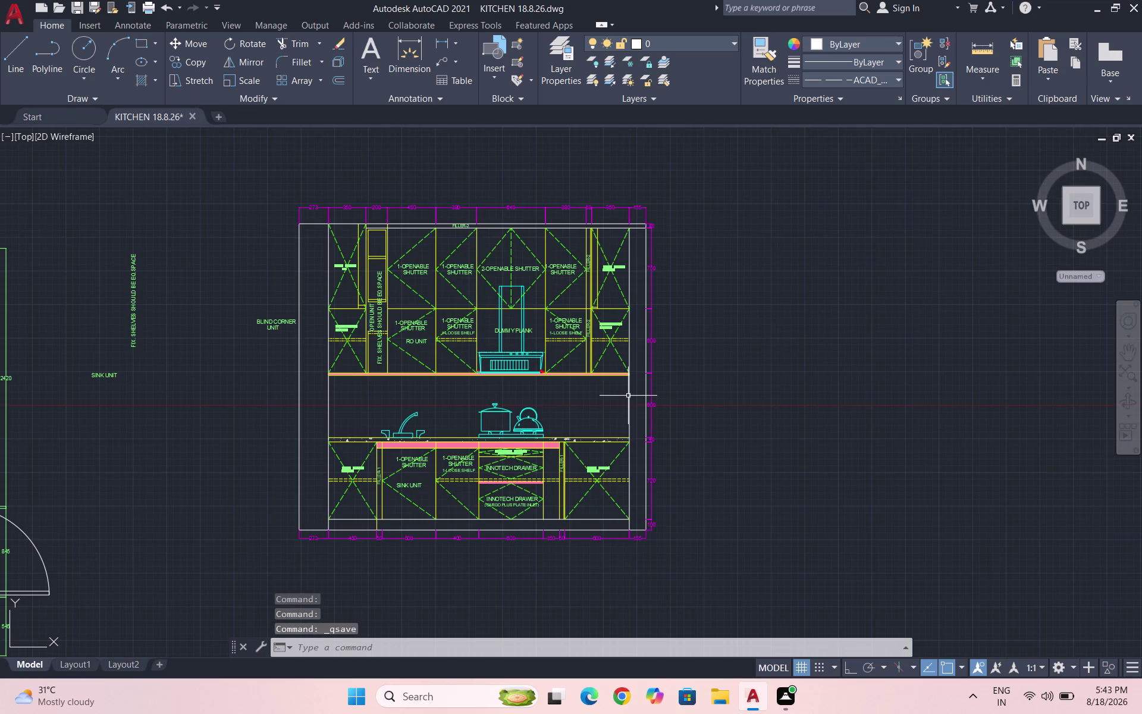